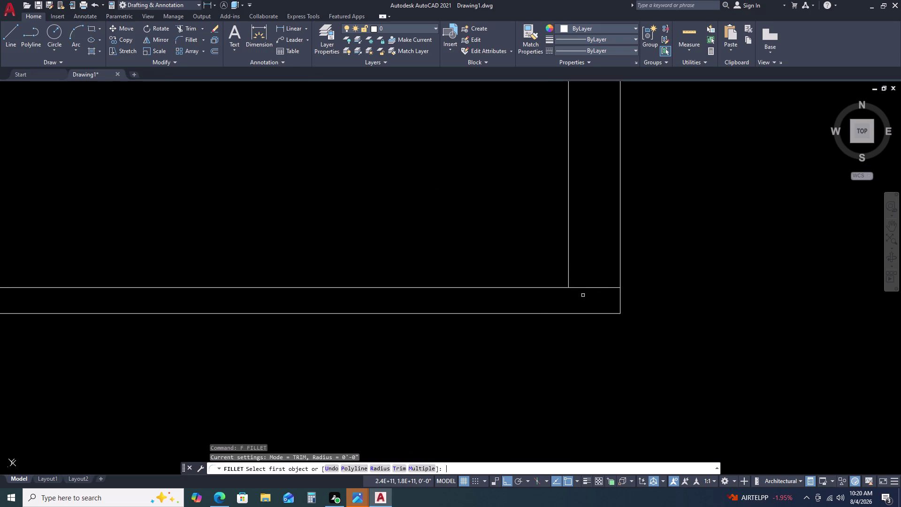
Fillet the right vertical and bottom lines at zero radius to close the bottom-right corner.
click(568, 270)
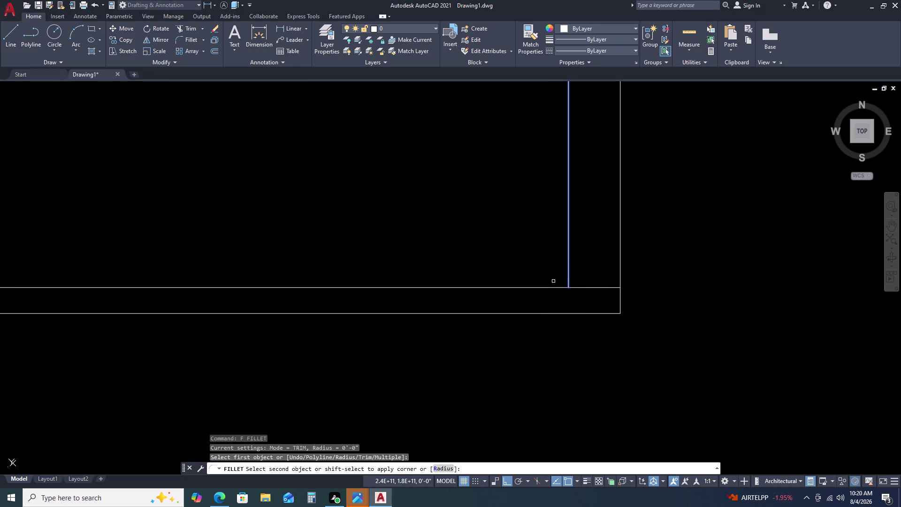
click(545, 288)
scroll(down, 3)
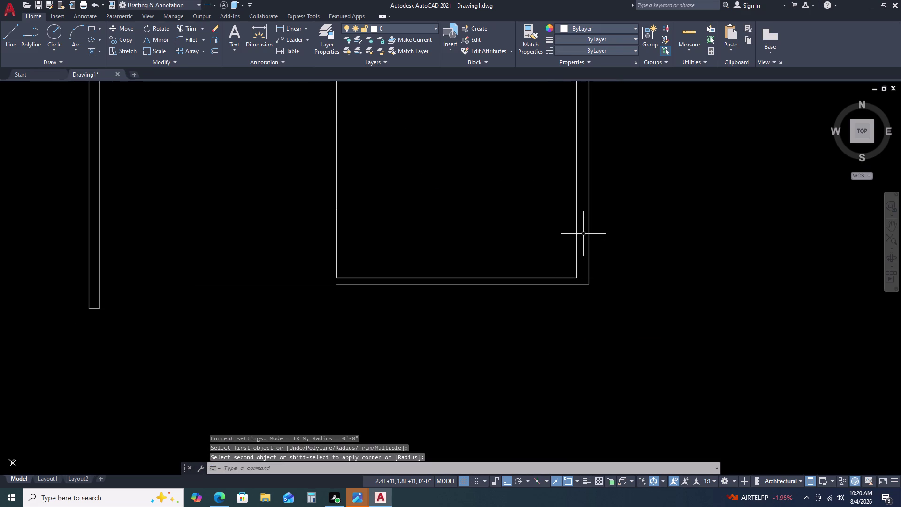
middle_drag(584, 243, 581, 273)
middle_drag(577, 292, 578, 298)
Repeat the zero-radius fillet on the top and right lines to close the top-right corner.
key(space)
middle_drag(579, 224, 572, 326)
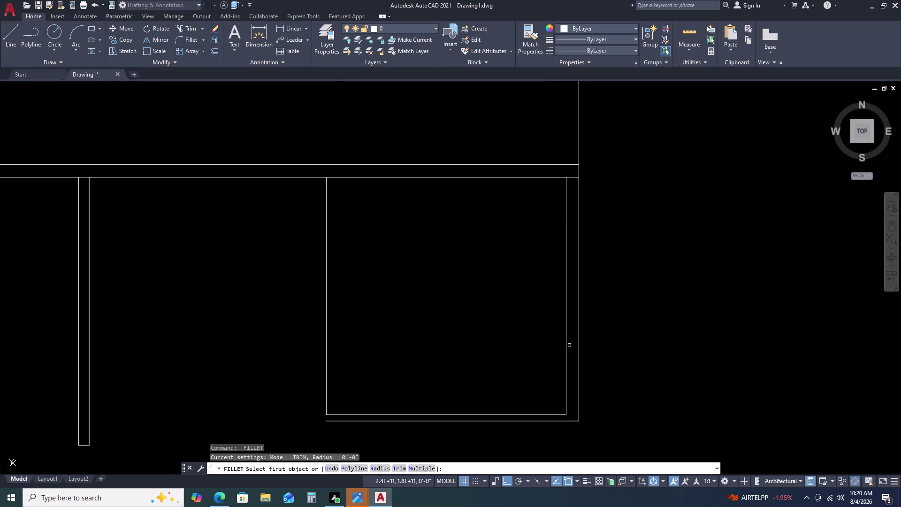
scroll(up, 3)
double_click(556, 174)
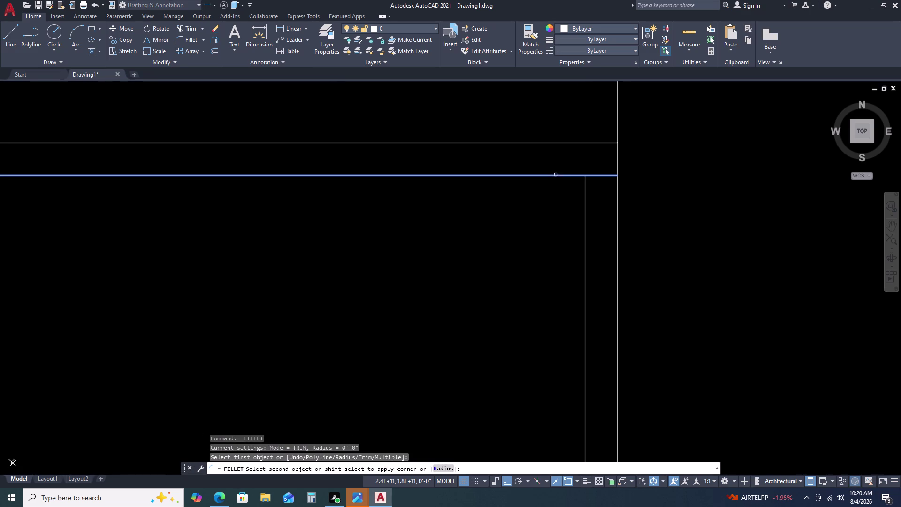
double_click(584, 211)
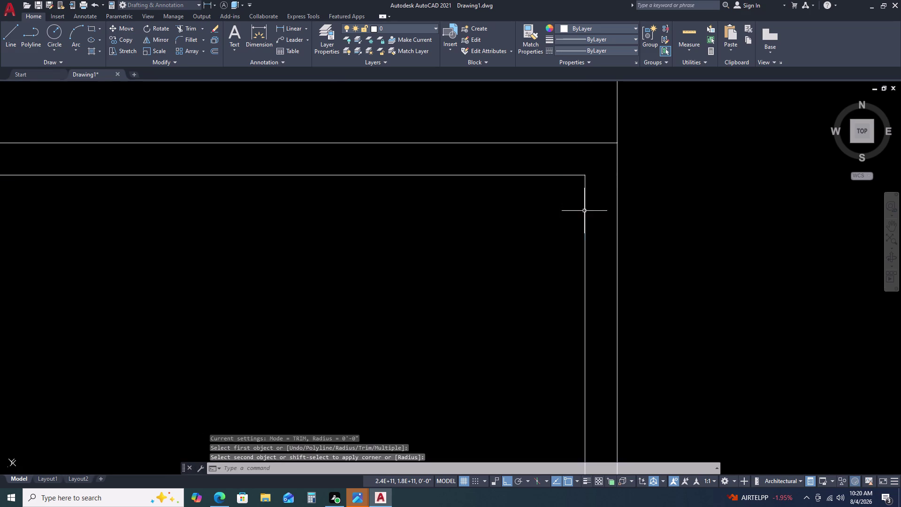
scroll(down, 3)
key(Escape)
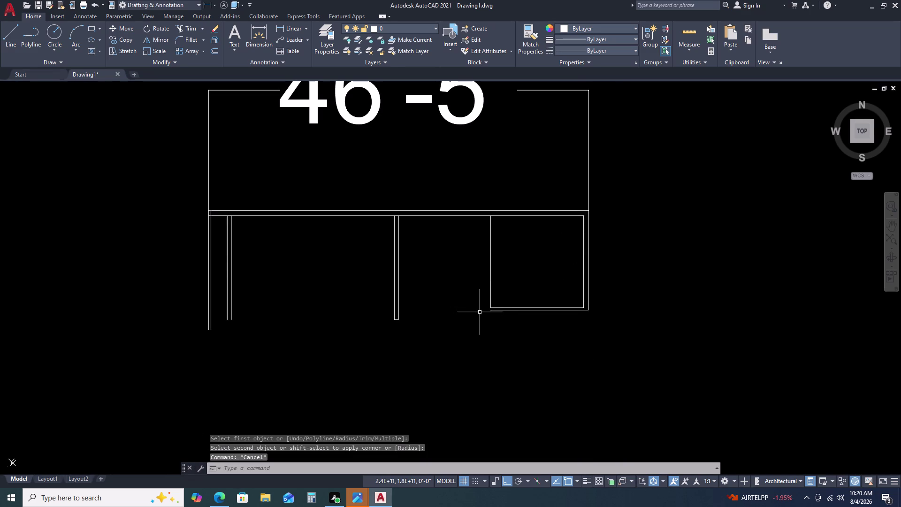
scroll(up, 3)
key(Escape)
scroll(down, 3)
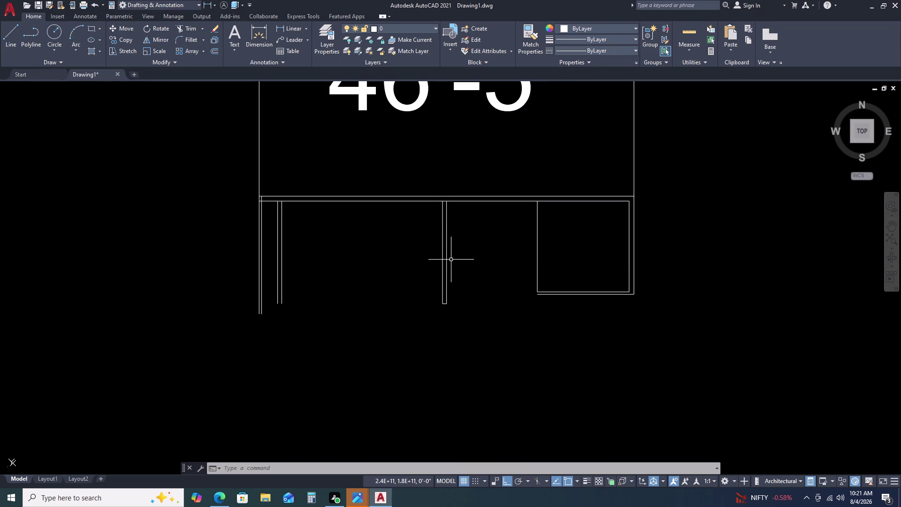
Place an 11'-3" linear dimension starting from the middle wall using DLI.
key(d)
key(l)
text(I)
key(space)
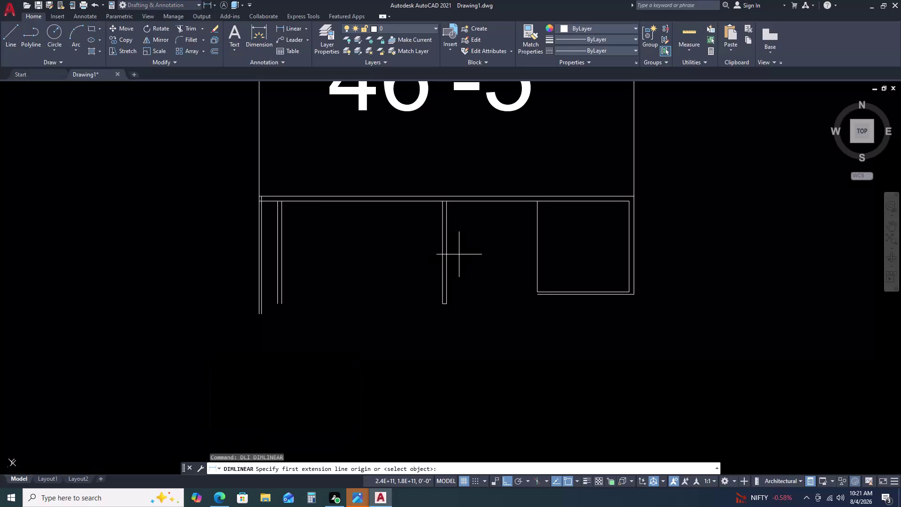
click(448, 201)
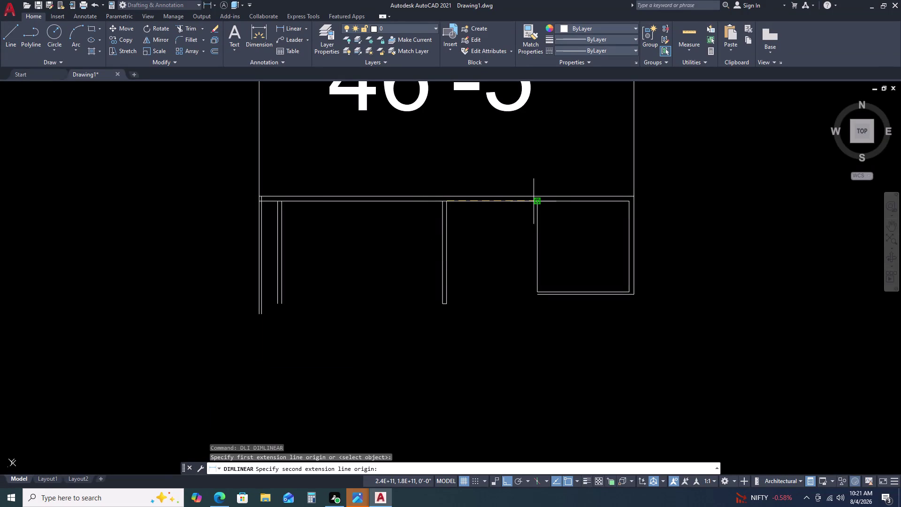
triple_click(537, 202)
key(Escape)
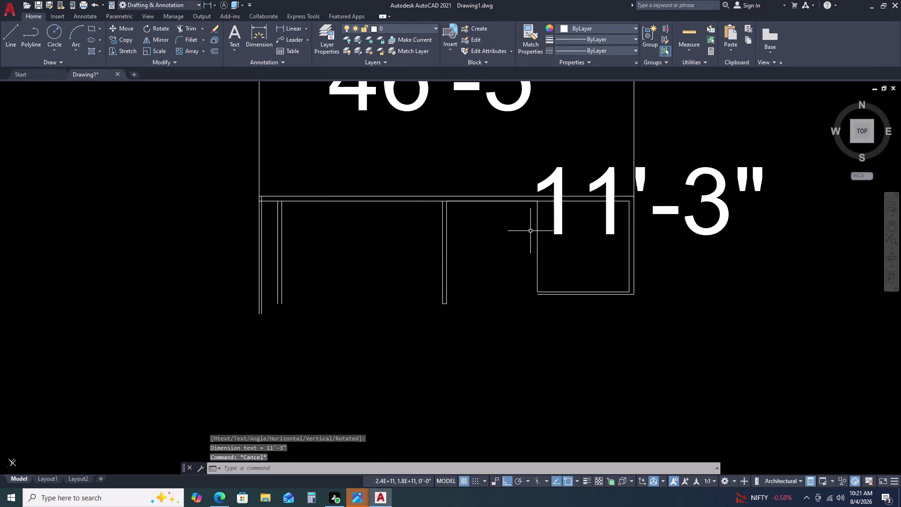
key(Escape)
Select and delete the misplaced 11'-3" dimension.
click(565, 220)
click(554, 222)
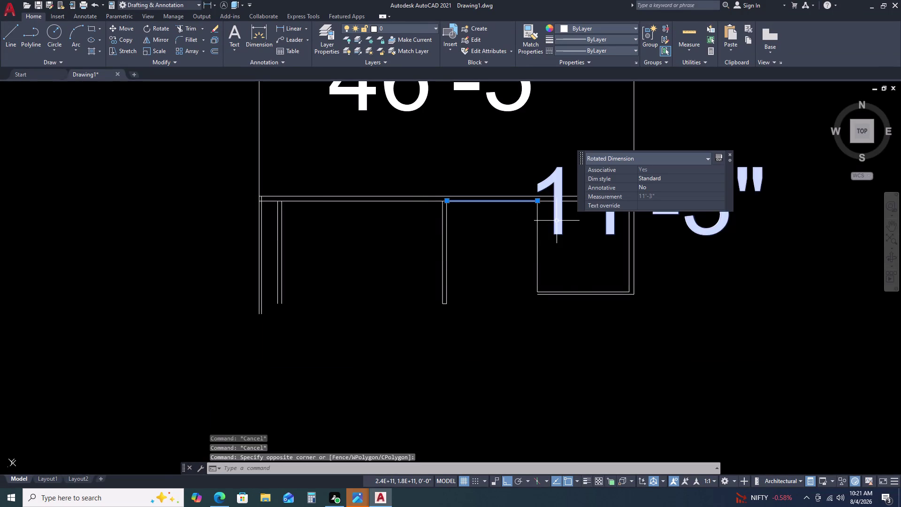
key(Delete)
scroll(down, 3)
scroll(up, 3)
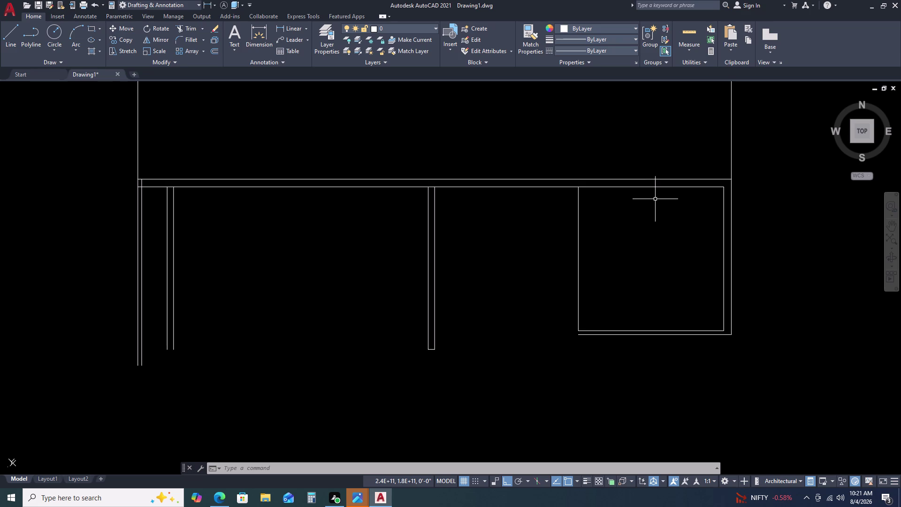
scroll(down, 3)
scroll(up, 3)
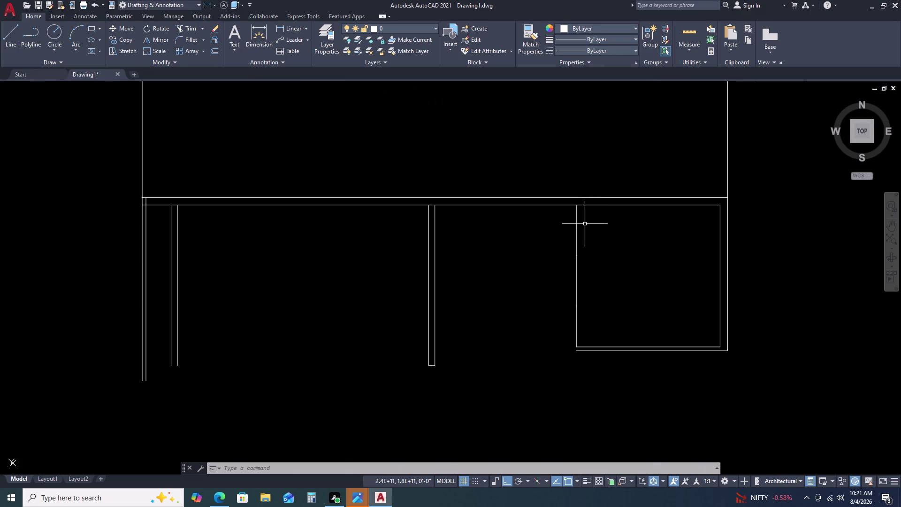
key(space)
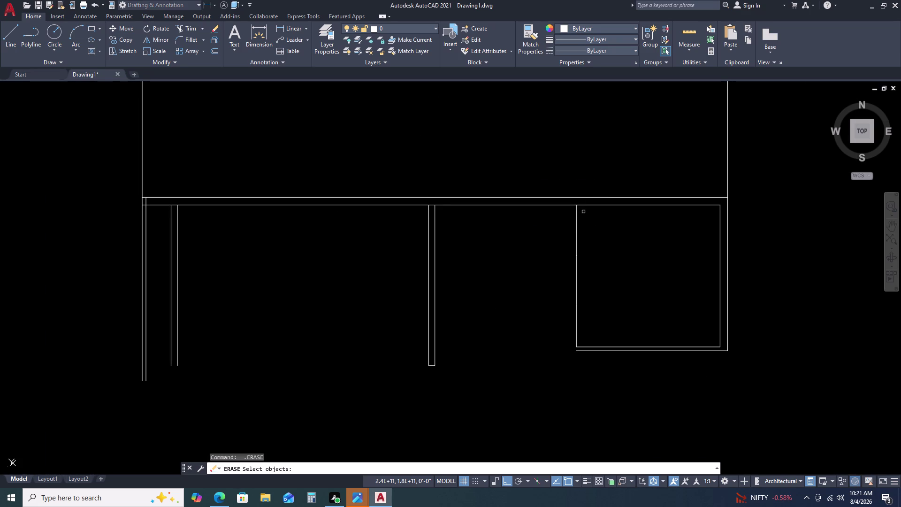
key(Escape)
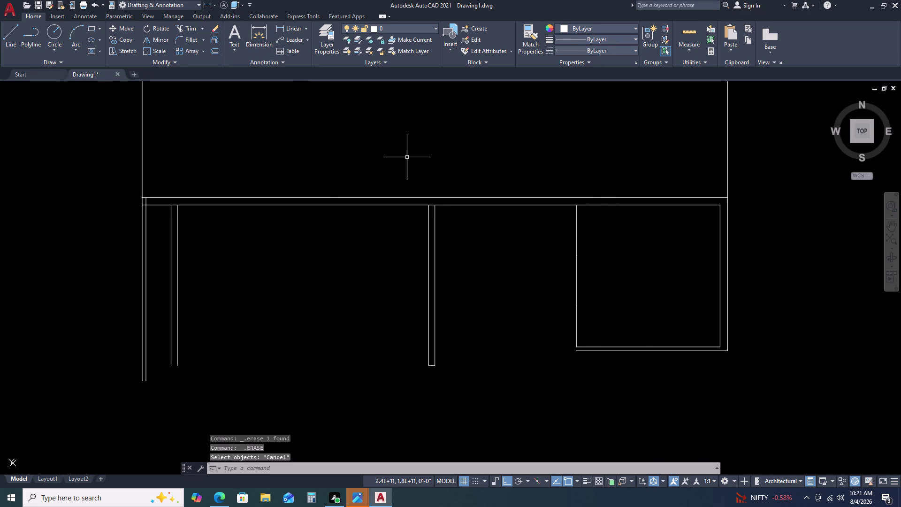
double_click(292, 30)
click(575, 203)
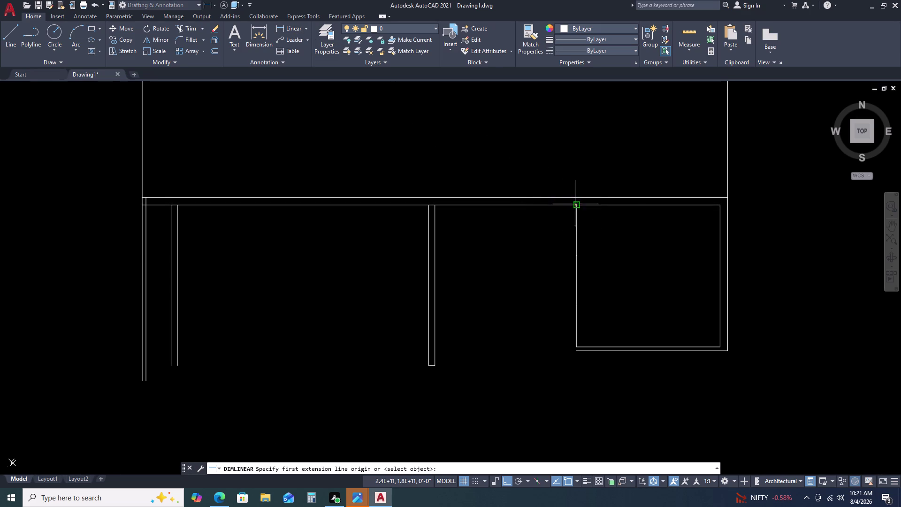
Clear stray commands and pan the view back to the whole room row.
double_click(721, 204)
key(Escape)
scroll(down, 3)
key(space)
scroll(up, 3)
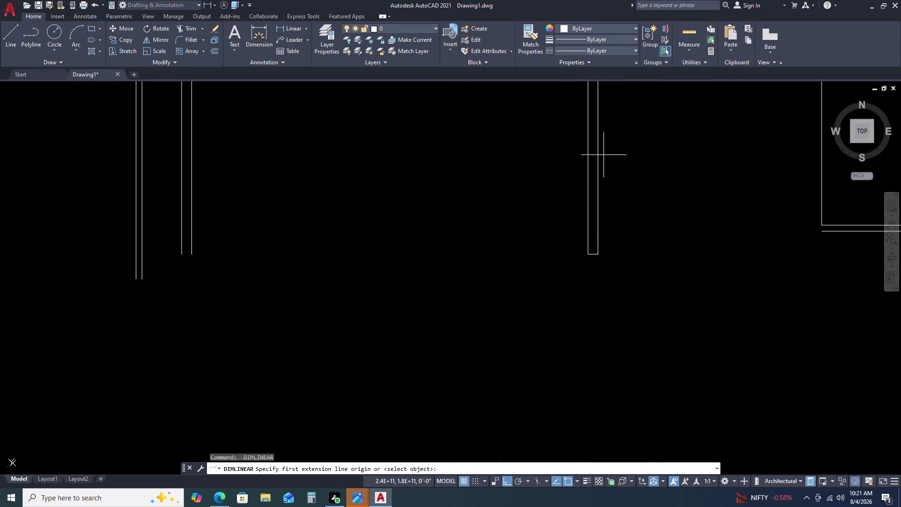
middle_drag(609, 156, 551, 226)
middle_drag(543, 232, 533, 237)
middle_drag(530, 238, 518, 247)
middle_click(517, 248)
scroll(down, 3)
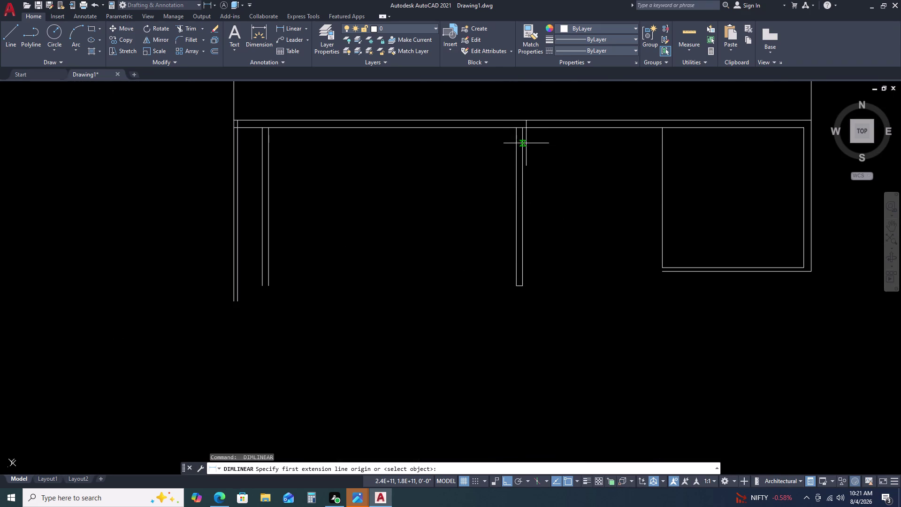
Pick two points for a linear dimension at the middle wall, then cancel it.
double_click(524, 128)
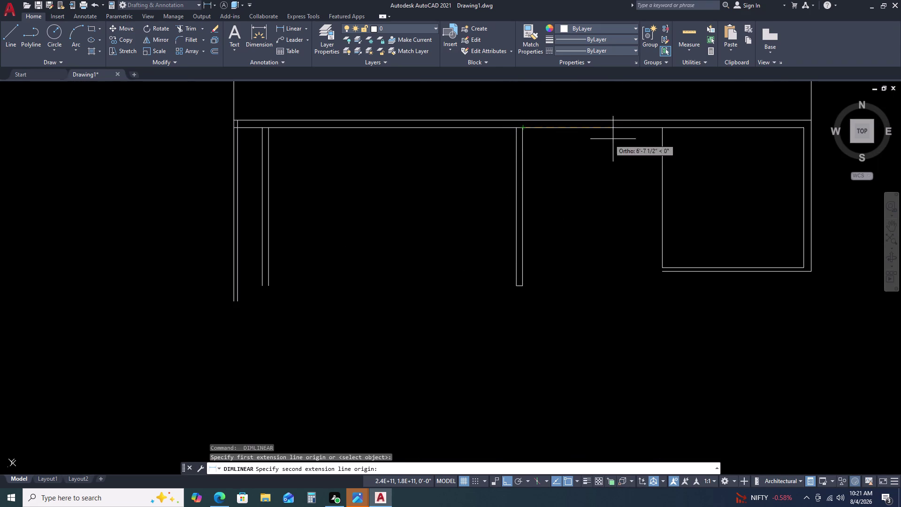
double_click(663, 130)
scroll(down, 3)
key(Escape)
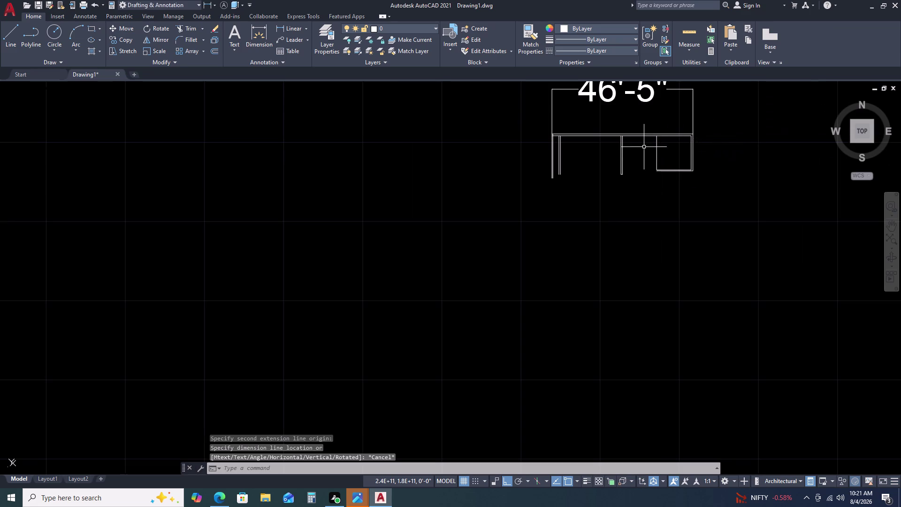
scroll(up, 3)
Select the middle wall's two lines, pan around them, then clear the selection.
click(642, 149)
click(586, 177)
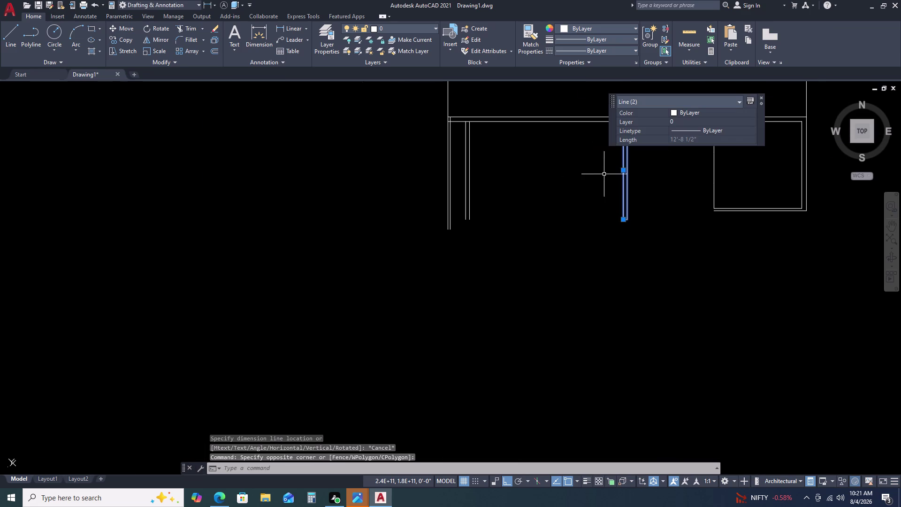
middle_drag(627, 177, 512, 220)
middle_drag(509, 221, 498, 225)
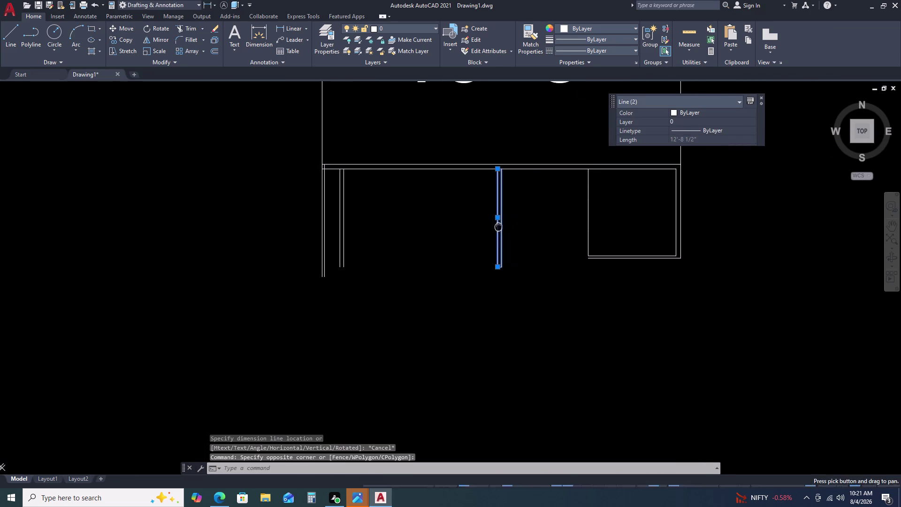
middle_drag(498, 225, 499, 225)
middle_click(498, 226)
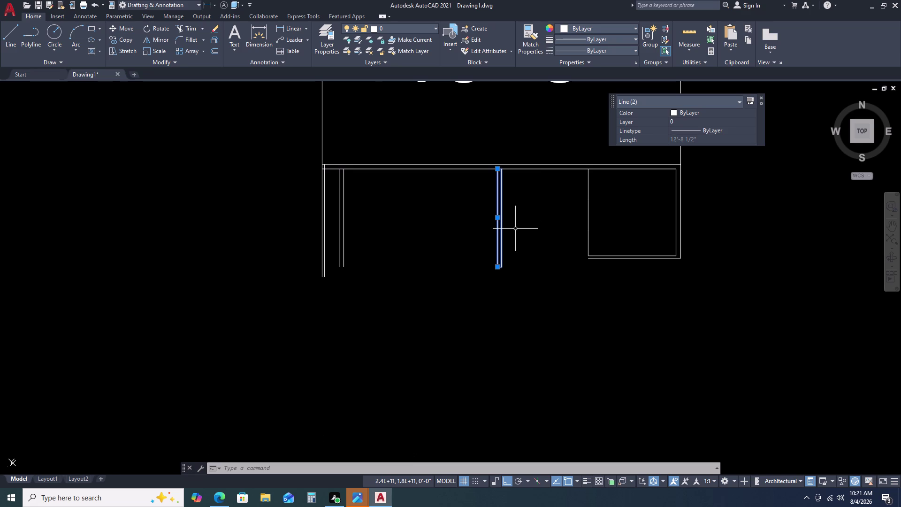
key(Escape)
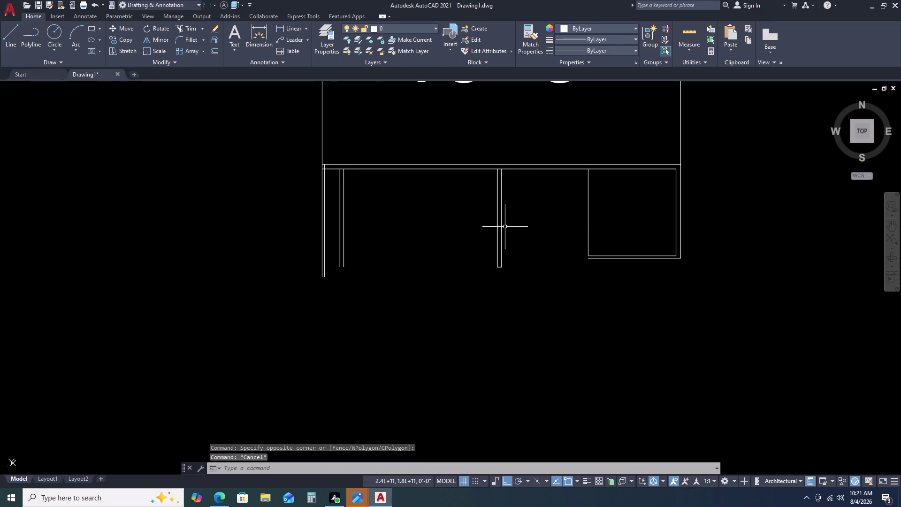
scroll(up, 3)
scroll(down, 3)
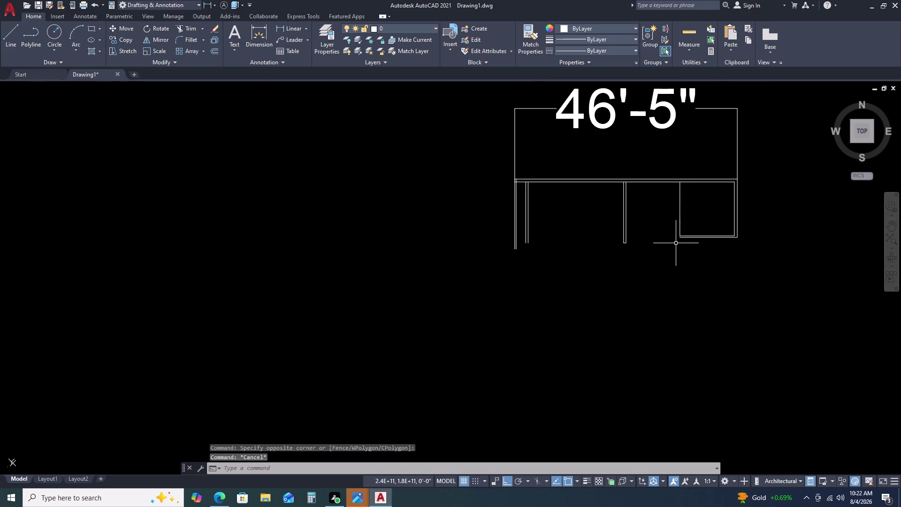
scroll(up, 3)
double_click(687, 204)
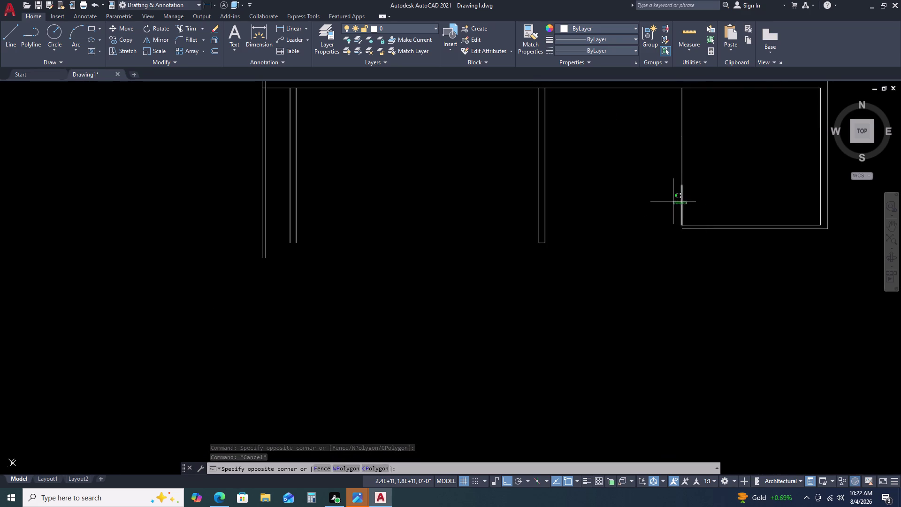
key(Escape)
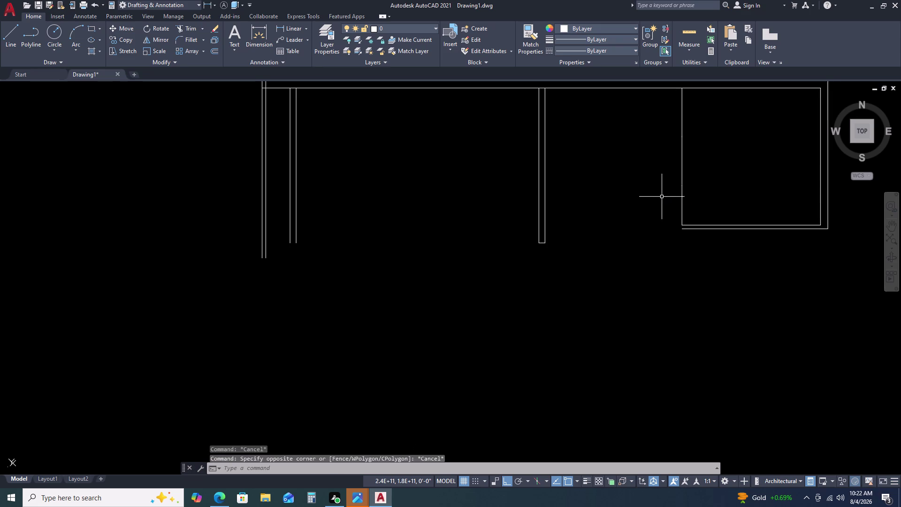
Begin a dimension from the middle wall to the right room, then cancel it.
key(d)
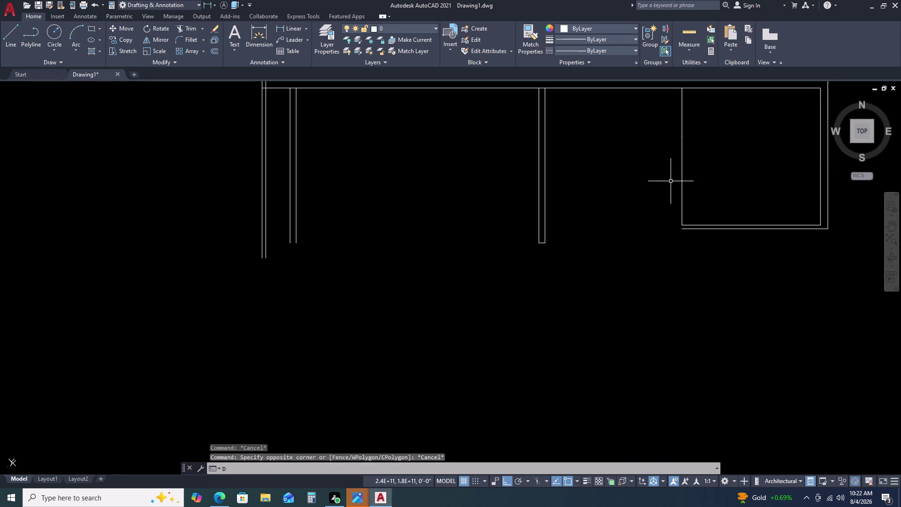
key(l)
key(i)
key(space)
drag(679, 223, 674, 223)
double_click(546, 227)
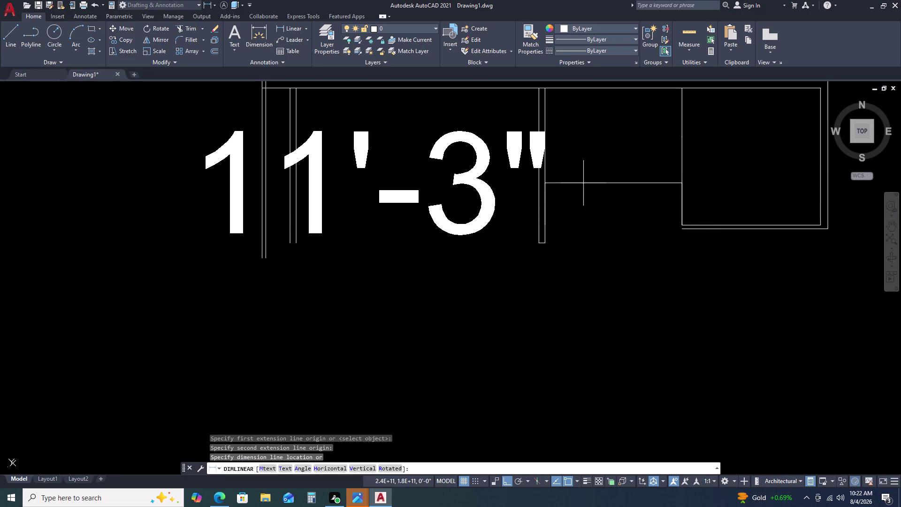
key(grave)
key(Escape)
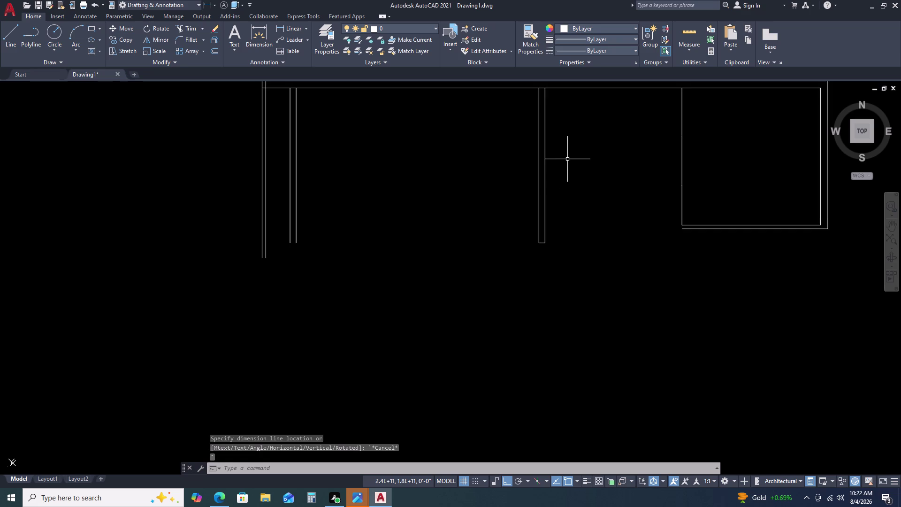
scroll(down, 3)
Relaunch the linear dimension command with DLI.
key(d)
text(LI)
key(space)
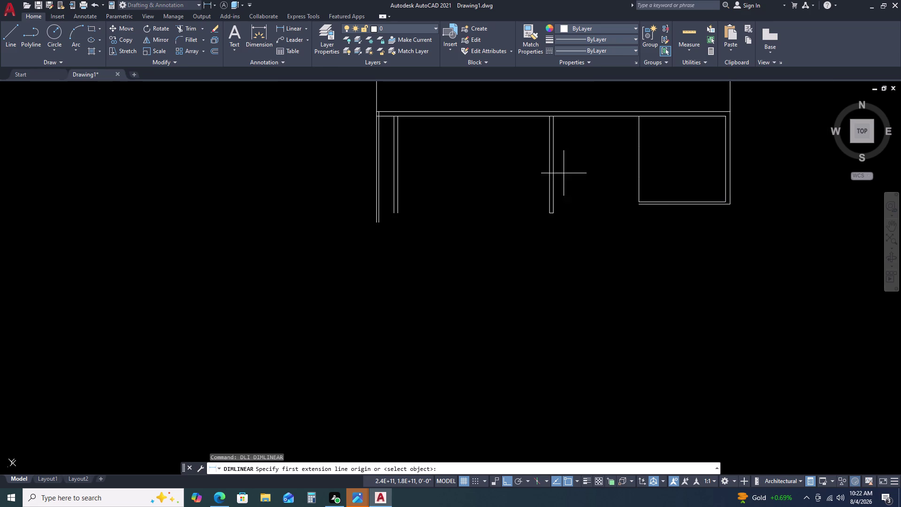
Start a 10-inch dimension from the corner, then cancel it.
scroll(up, 3)
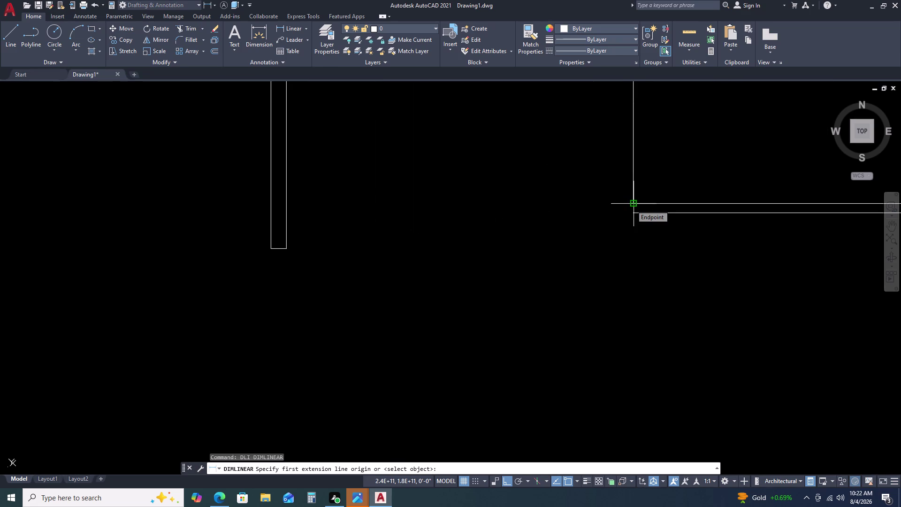
double_click(631, 205)
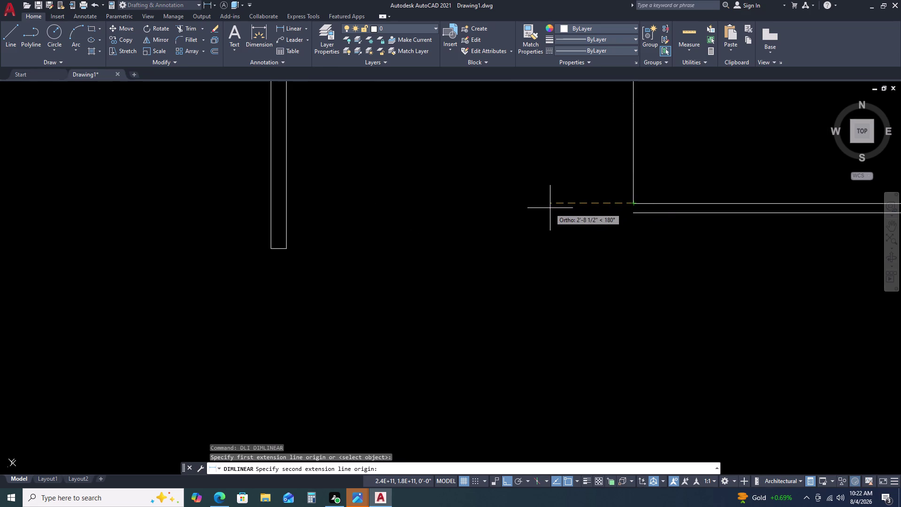
scroll(down, 3)
key(1)
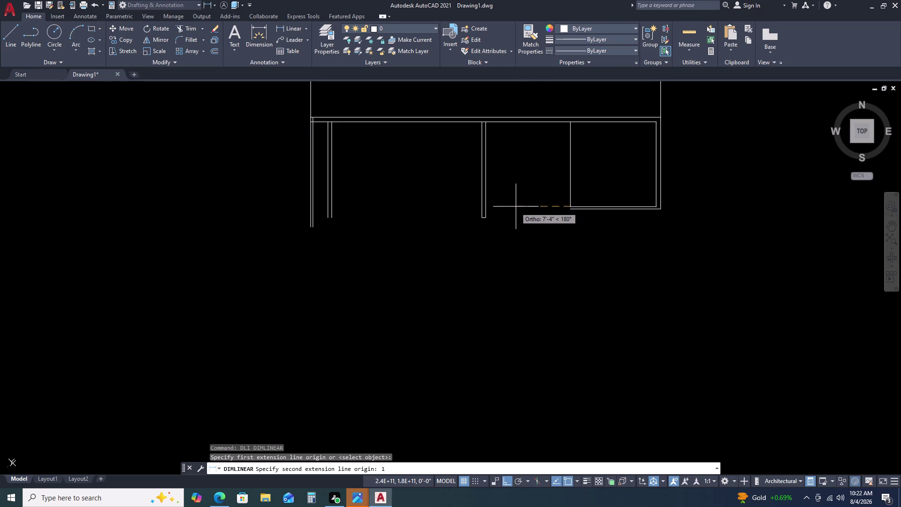
key(0)
key(space)
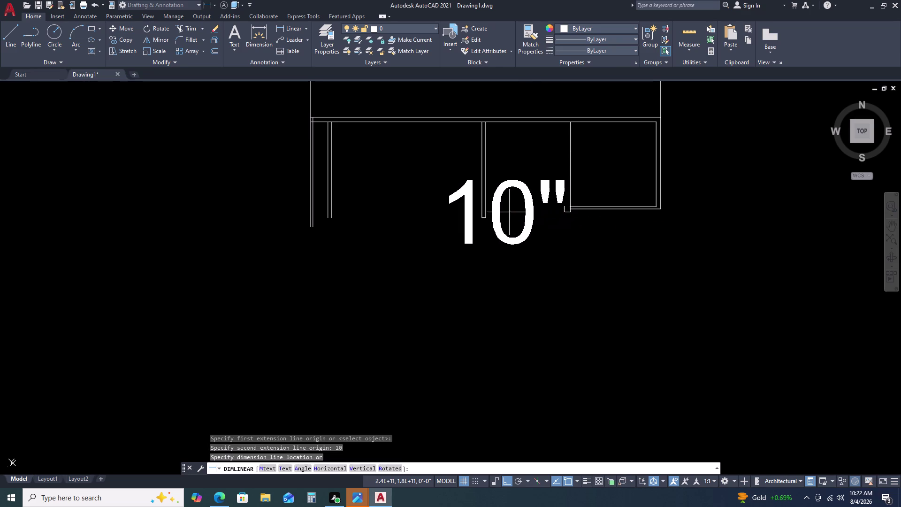
key(Escape)
Snap a new dimension to the corner and enter 10'6.5 as the second-point distance.
key(space)
scroll(up, 3)
scroll(down, 3)
scroll(up, 3)
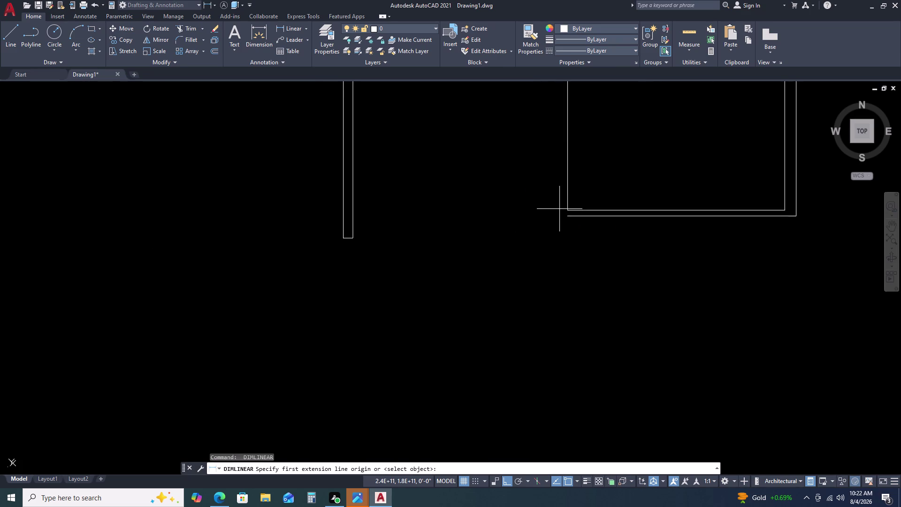
double_click(566, 211)
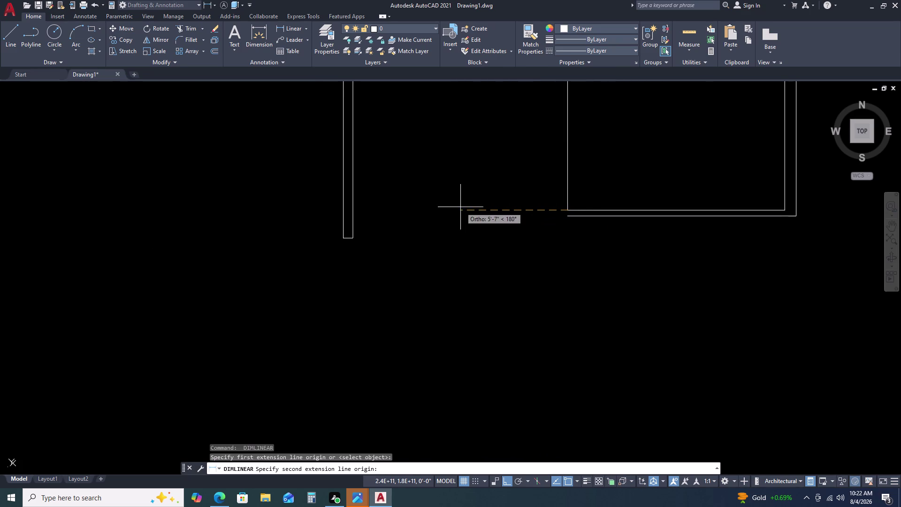
key(1)
key(0)
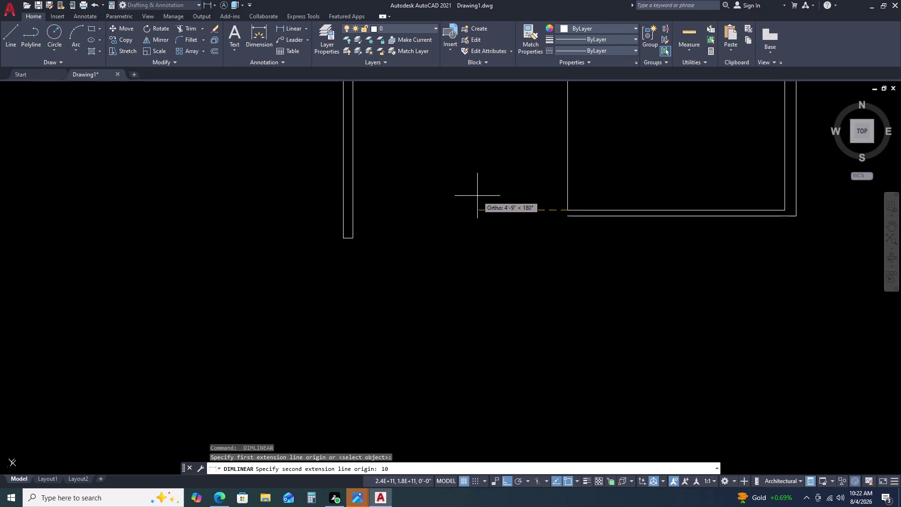
key(apostrophe)
key(6)
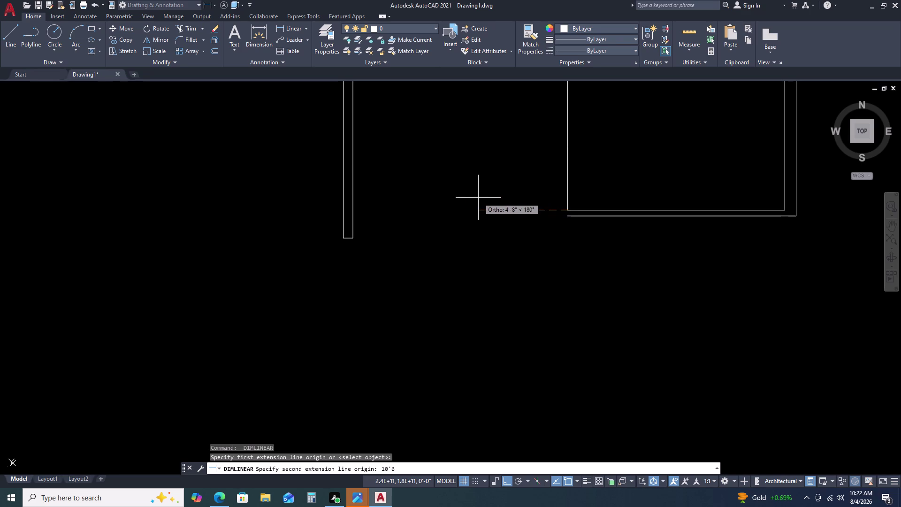
key(period)
key(5)
key(space)
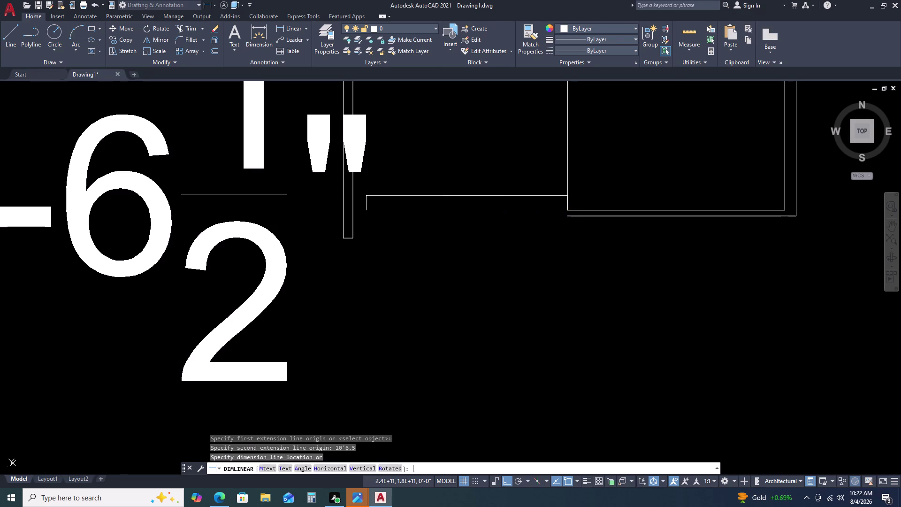
Place the 10'-6 1/2" dimension line above the outline.
scroll(down, 3)
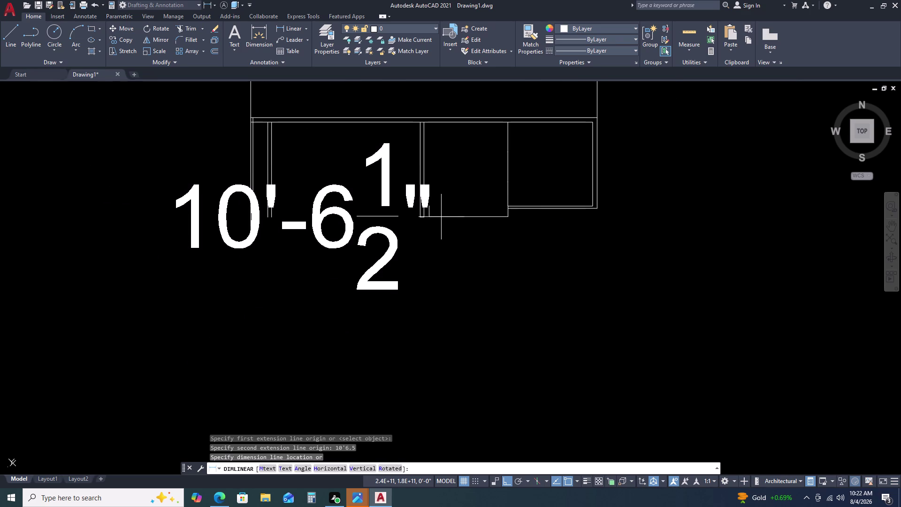
middle_drag(492, 136, 495, 165)
middle_drag(487, 217, 485, 226)
middle_click(479, 246)
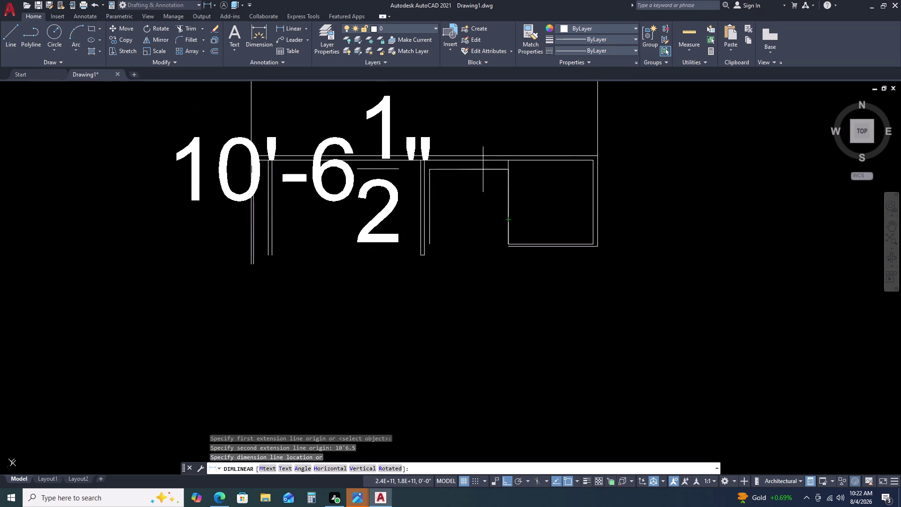
click(498, 127)
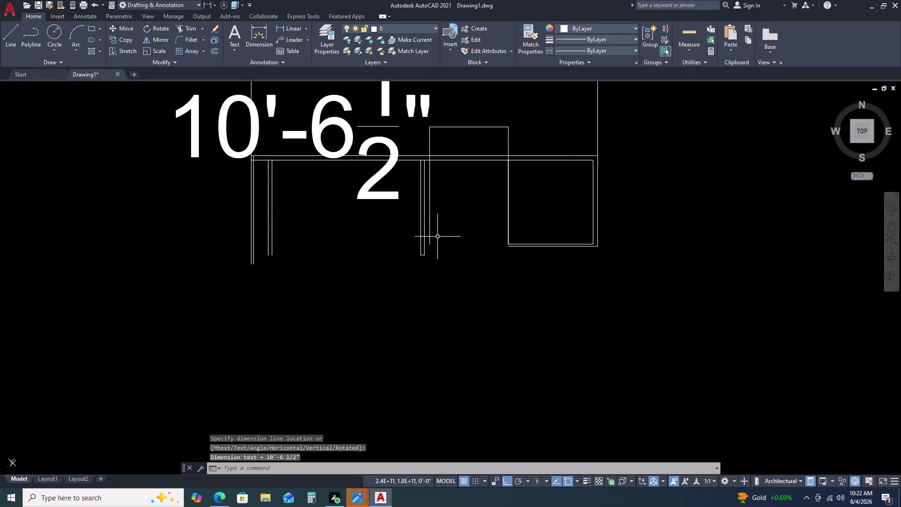
Window-select the interior partition lines.
scroll(up, 3)
scroll(down, 3)
click(419, 262)
double_click(409, 264)
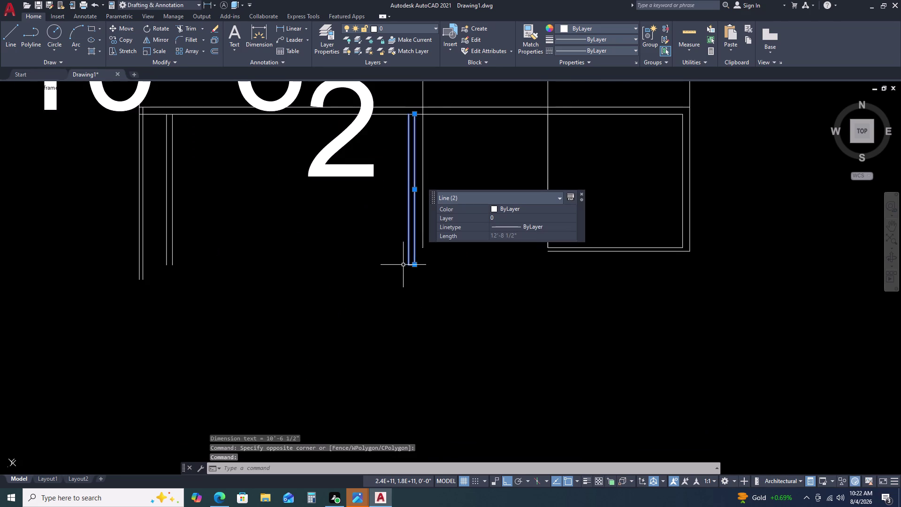
scroll(up, 3)
click(410, 273)
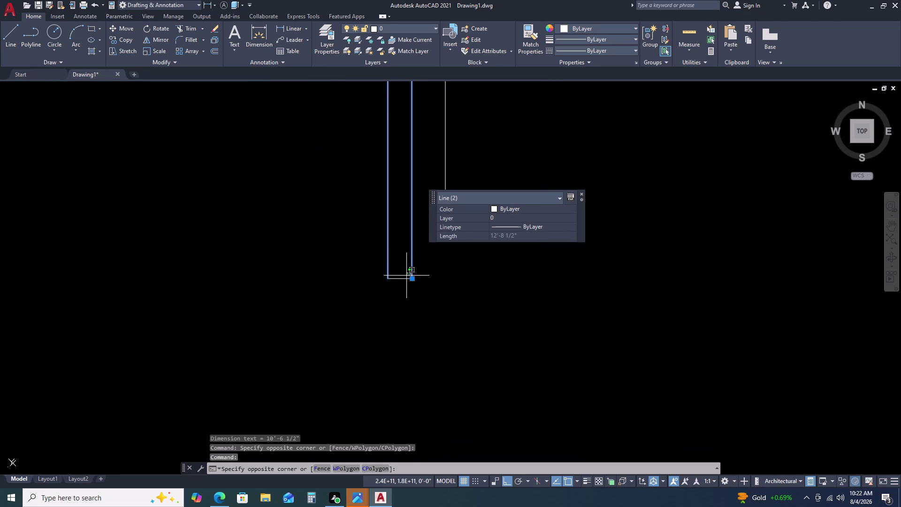
click(390, 287)
click(386, 295)
scroll(down, 3)
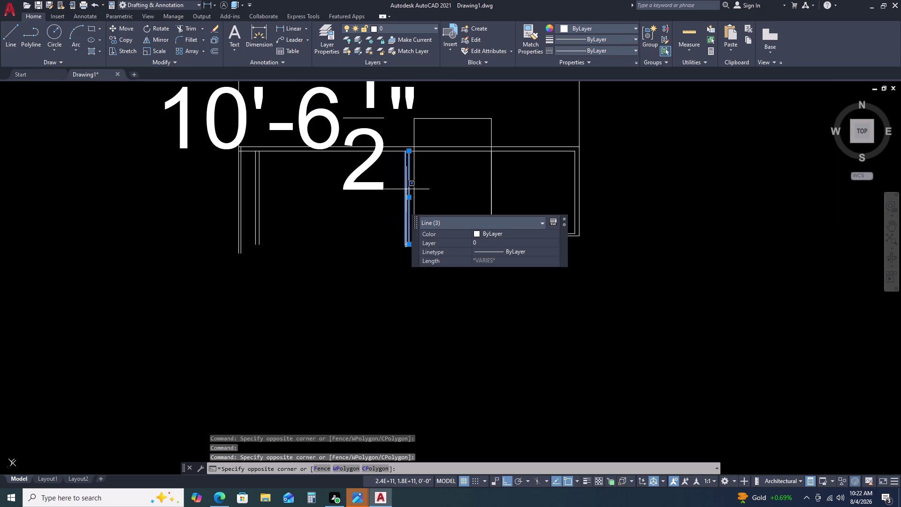
scroll(up, 3)
Move the three partition lines from their top point to a new position.
key(Escape)
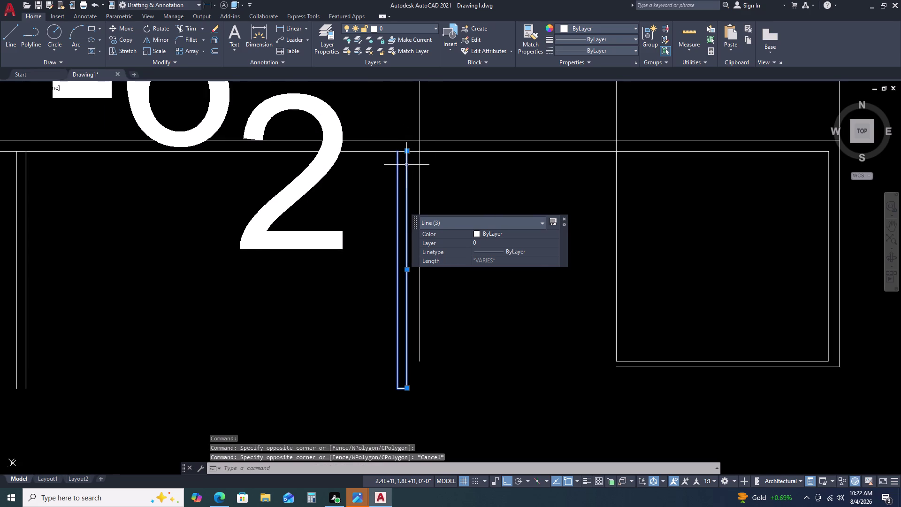
scroll(down, 3)
text(M)
key(space)
scroll(up, 3)
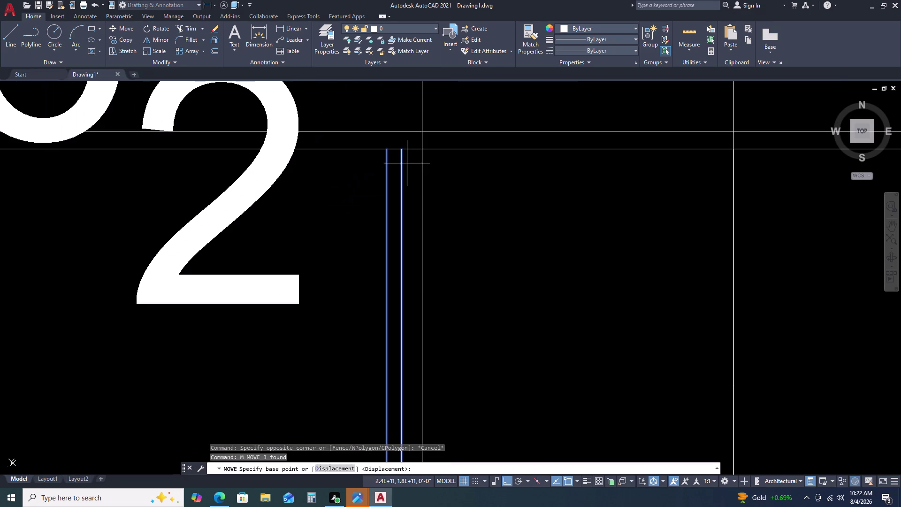
click(402, 151)
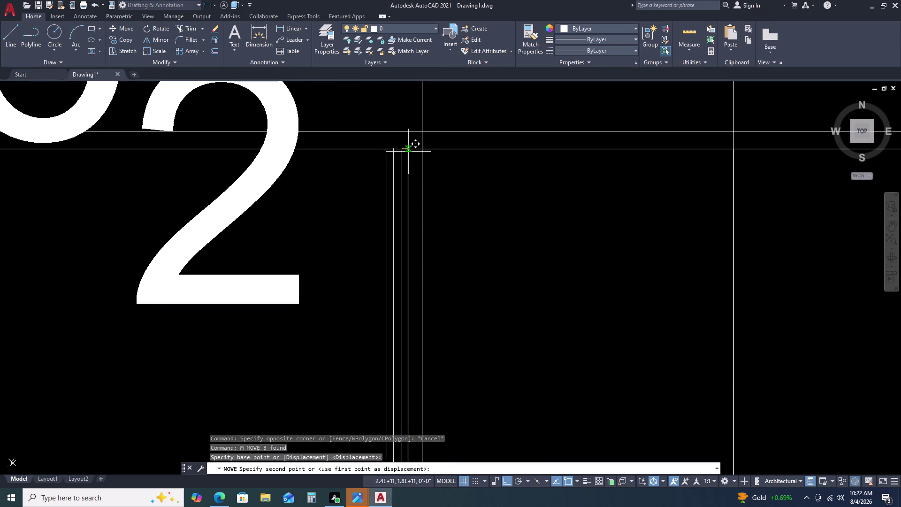
click(420, 150)
scroll(down, 3)
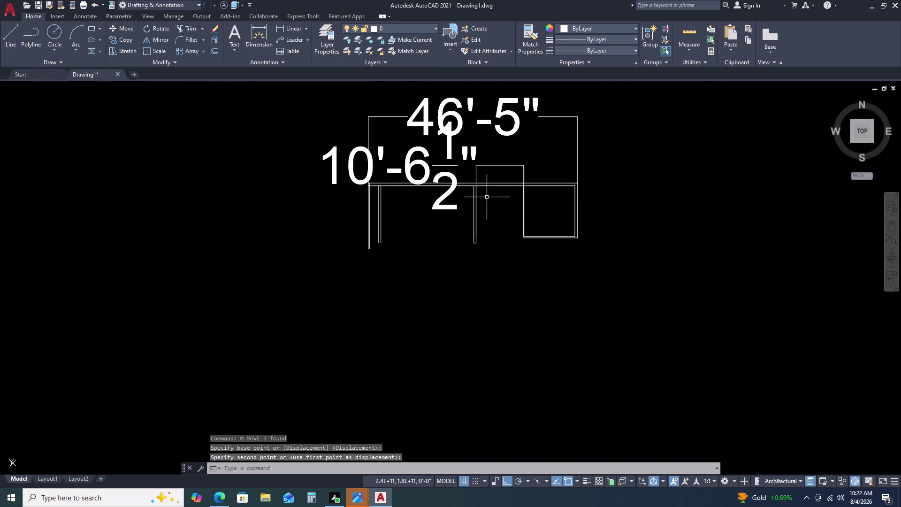
scroll(up, 3)
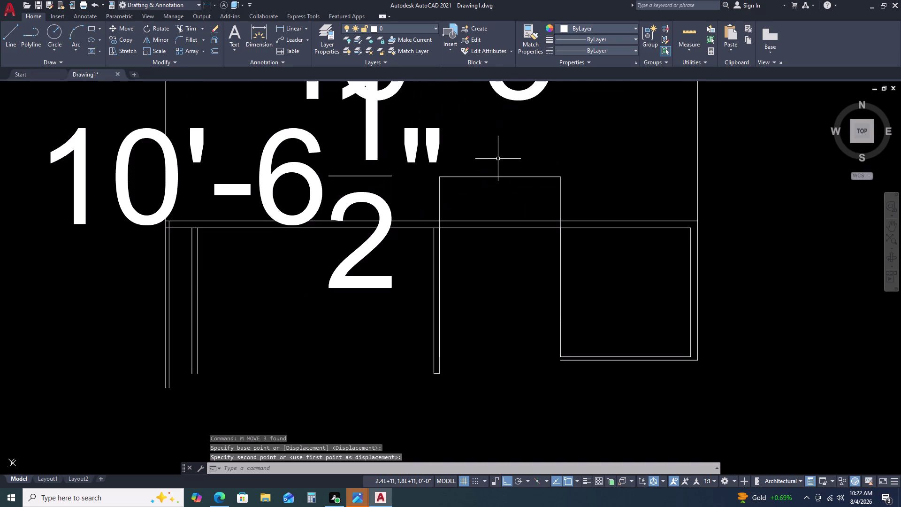
Select and erase the 10'-6 1/2" dimension.
middle_drag(500, 156, 505, 183)
middle_drag(506, 191, 498, 219)
middle_drag(495, 228, 483, 247)
middle_click(479, 250)
drag(426, 188, 423, 192)
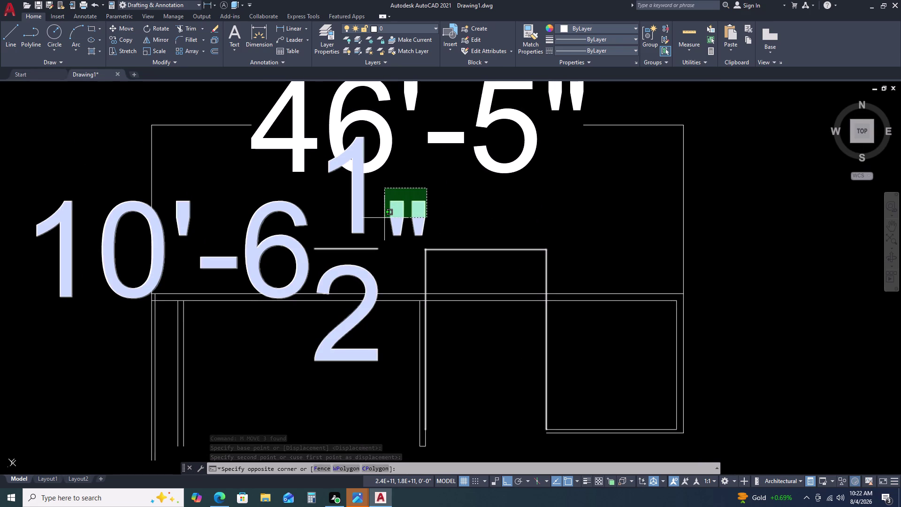
click(382, 220)
key(Delete)
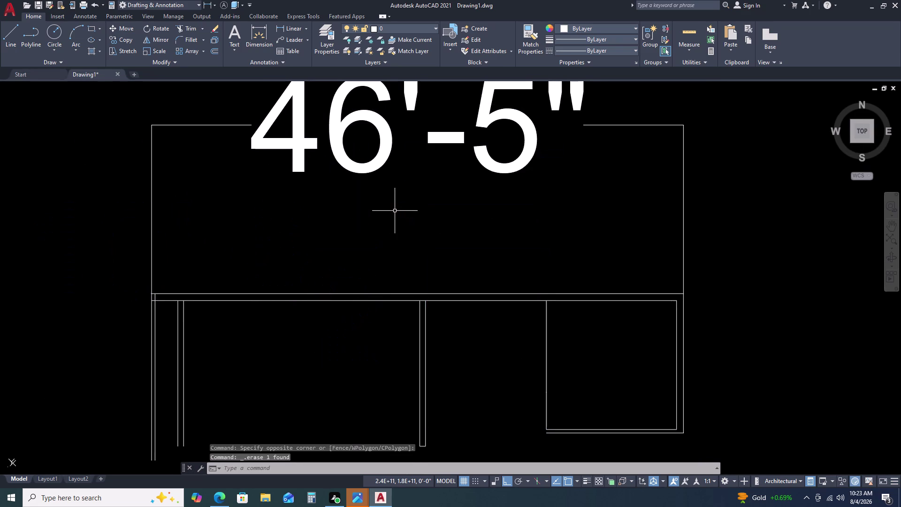
scroll(down, 3)
scroll(up, 3)
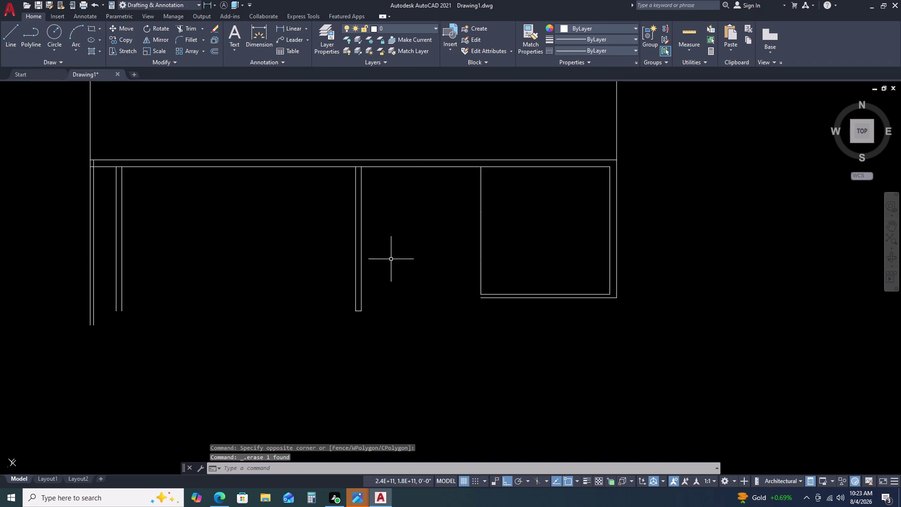
Start a linear dimension from the inner corner to the partition, then cancel the 20'-7 1/2" attempt.
key(d)
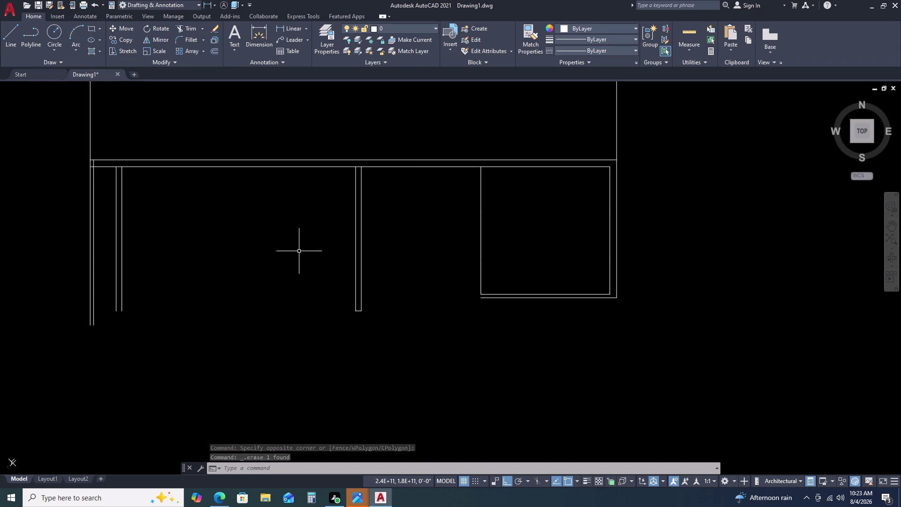
text(LI)
key(space)
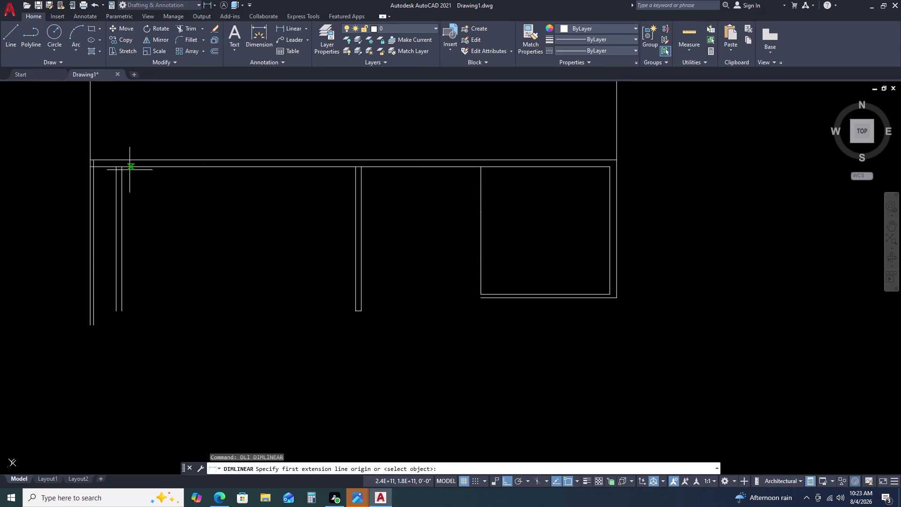
double_click(124, 170)
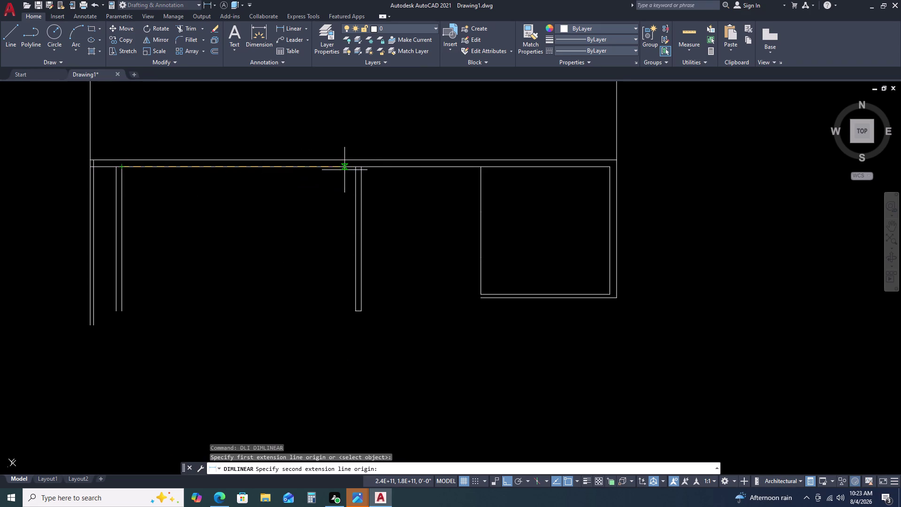
double_click(357, 168)
scroll(down, 3)
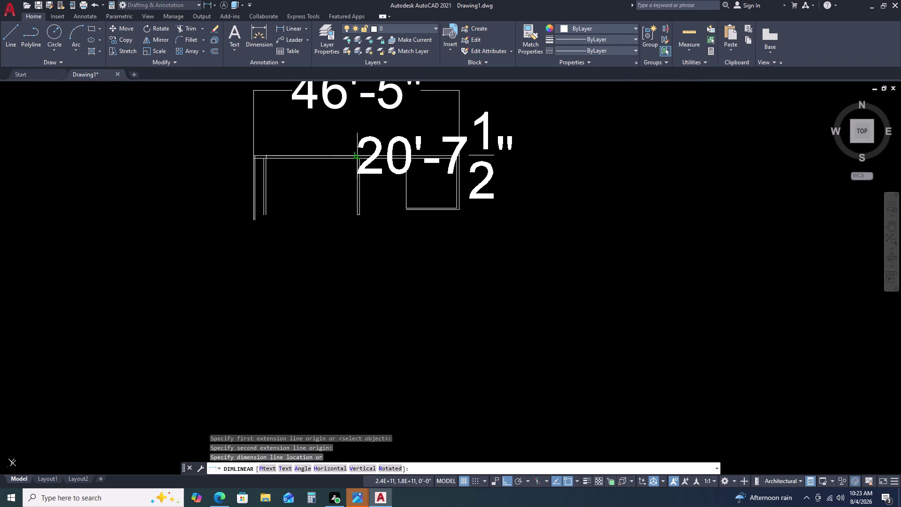
key(Escape)
scroll(up, 3)
click(284, 167)
key(Escape)
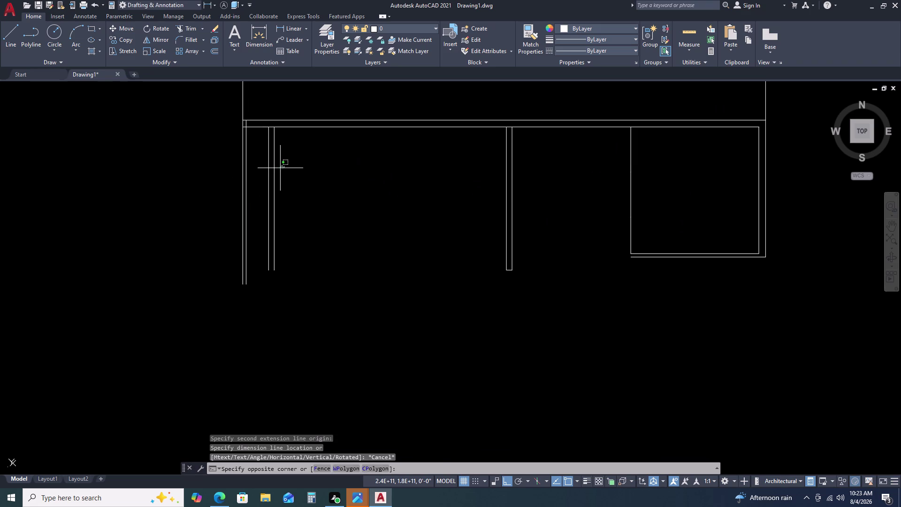
Place a 19'-11" linear dimension from the partition using a typed distance.
key(d)
key(l)
key(i)
key(space)
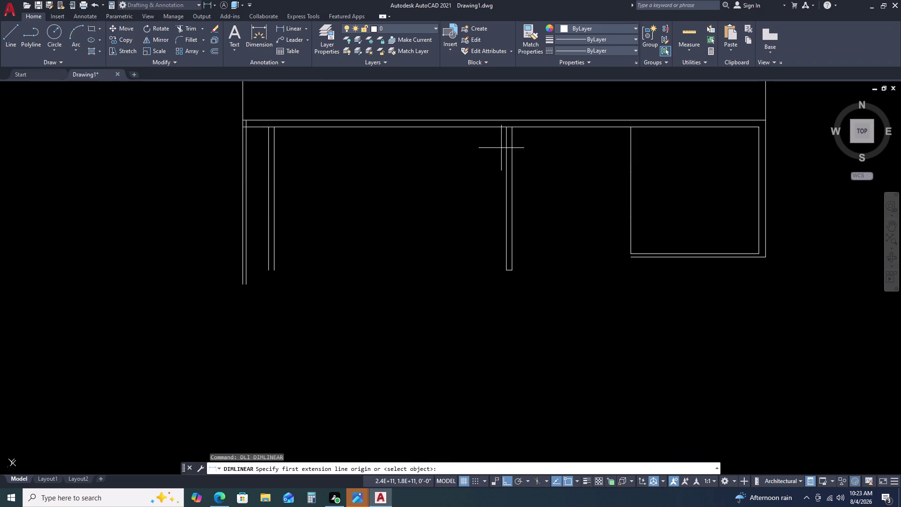
double_click(506, 126)
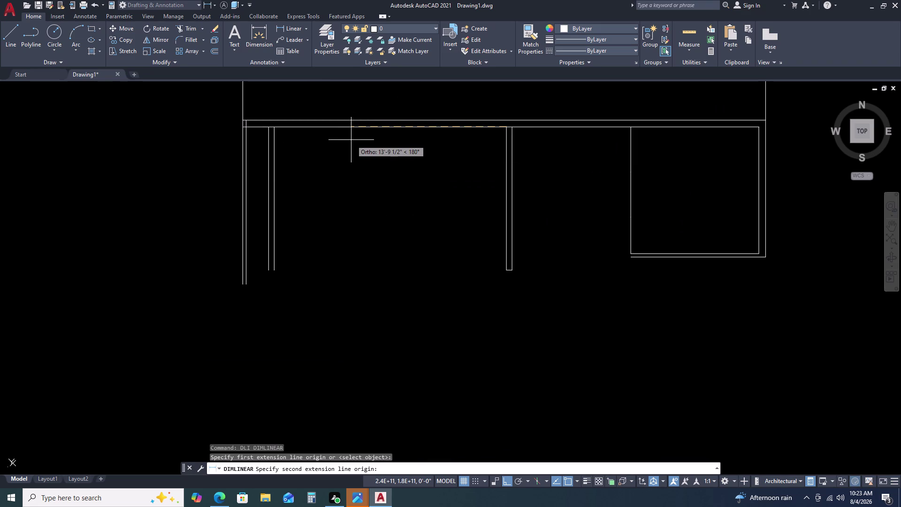
key(1)
text(9)
text(')
text(11)
key(space)
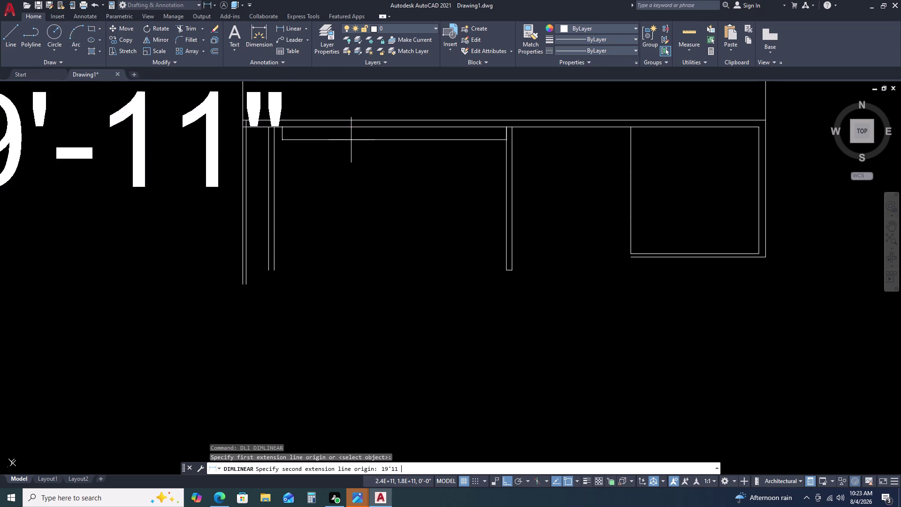
scroll(down, 3)
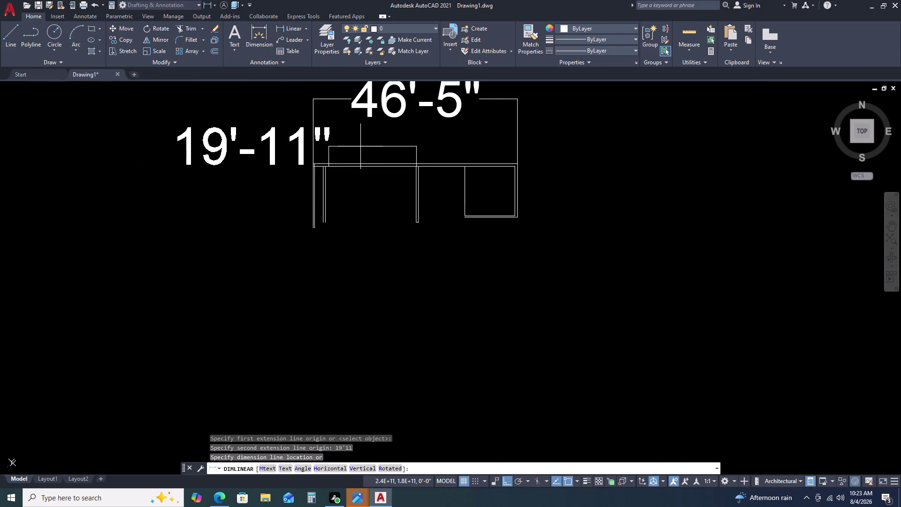
double_click(361, 146)
scroll(up, 3)
Clear a stray selection and begin selecting the two short vertical lines.
click(354, 162)
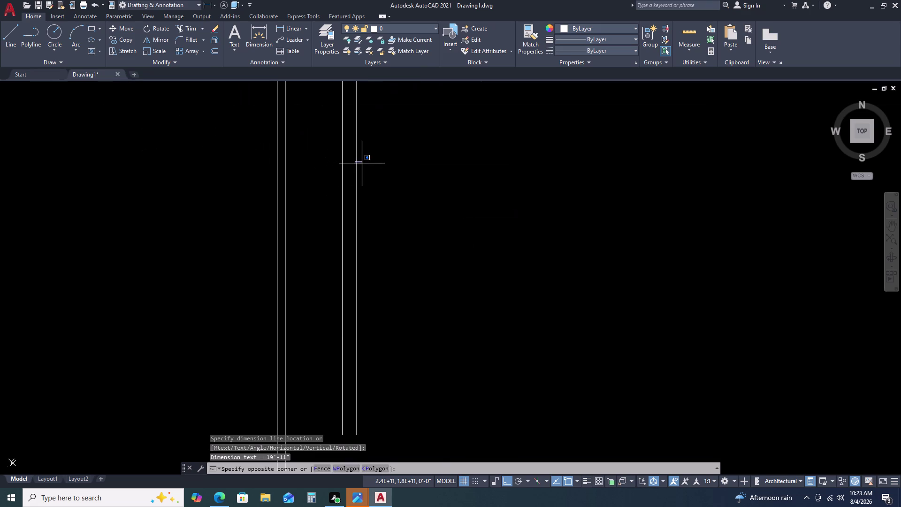
key(Escape)
click(369, 155)
Move the two short vertical lines from their top ends into line with the rectangle edge.
click(317, 177)
scroll(down, 3)
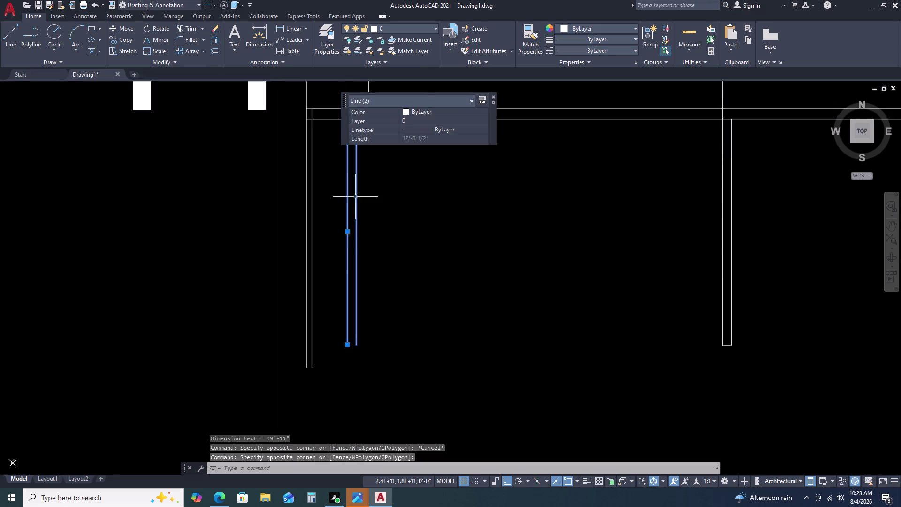
scroll(down, 3)
middle_drag(364, 195, 354, 235)
middle_click(354, 236)
scroll(up, 3)
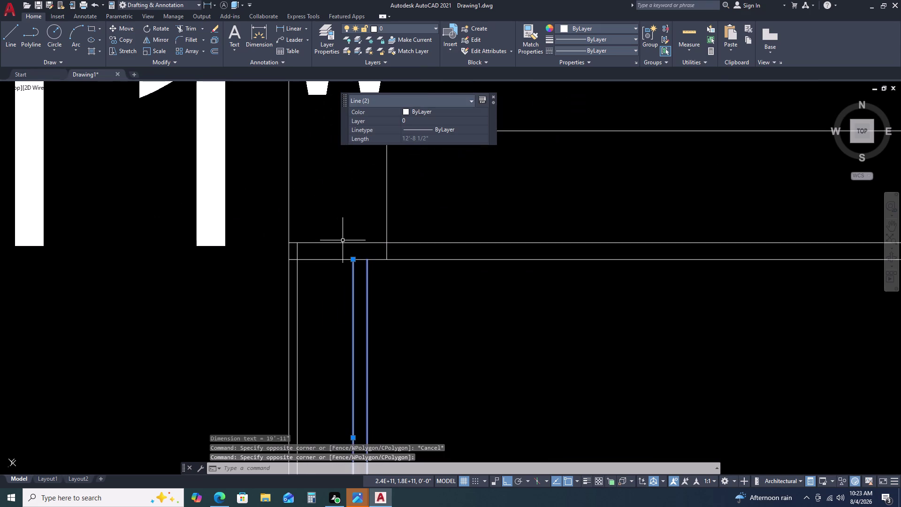
key(m)
key(space)
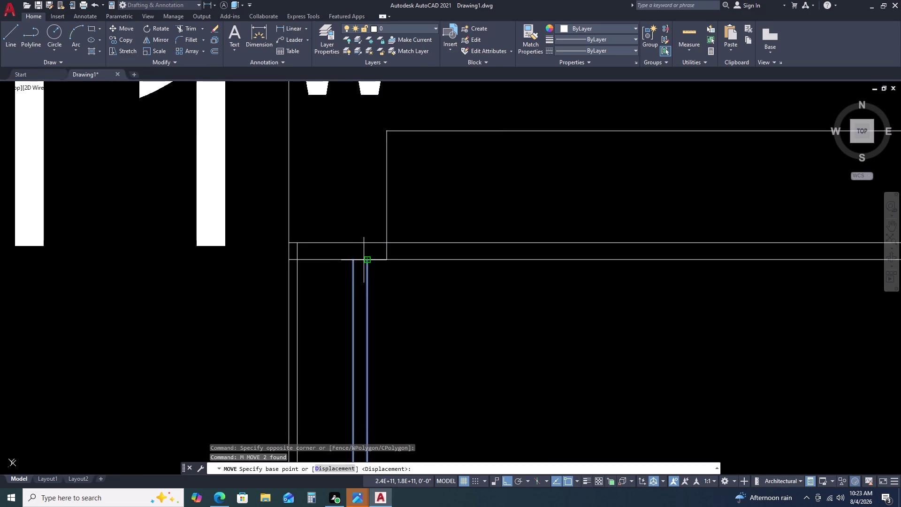
click(365, 260)
double_click(383, 259)
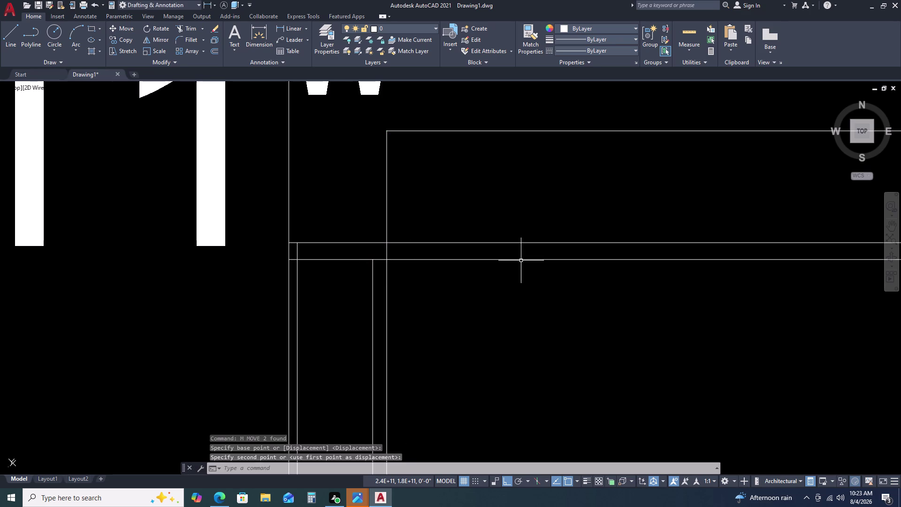
key(Escape)
Delete the 19'-11" dimension.
scroll(down, 3)
drag(446, 197, 440, 202)
click(367, 270)
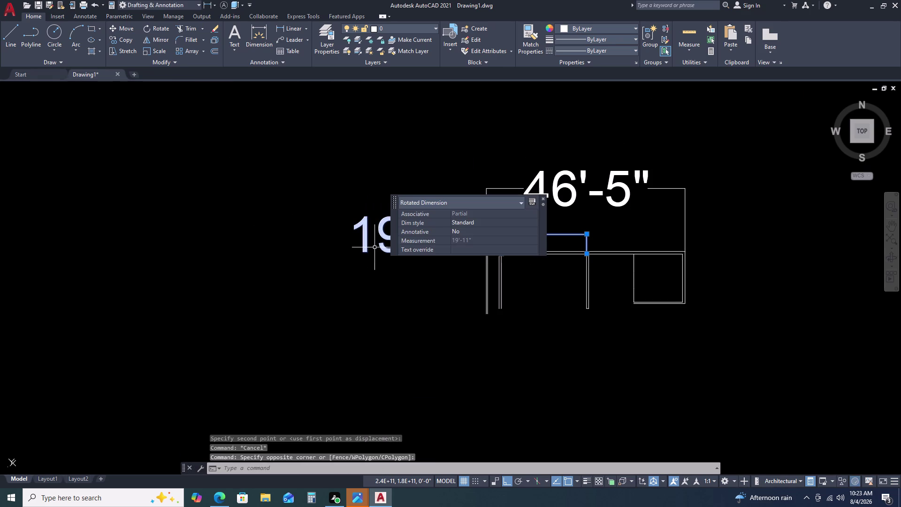
key(Delete)
scroll(up, 3)
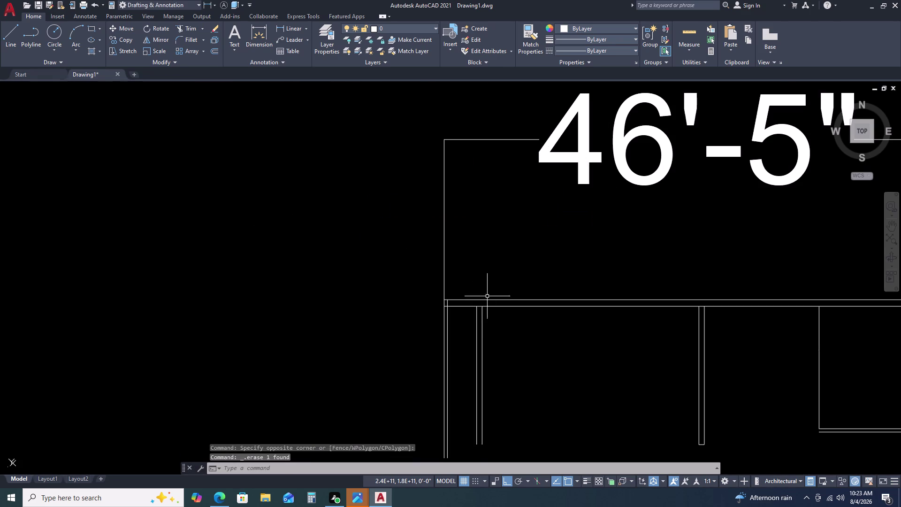
scroll(up, 3)
scroll(down, 3)
scroll(up, 3)
middle_drag(481, 309, 480, 266)
key(d)
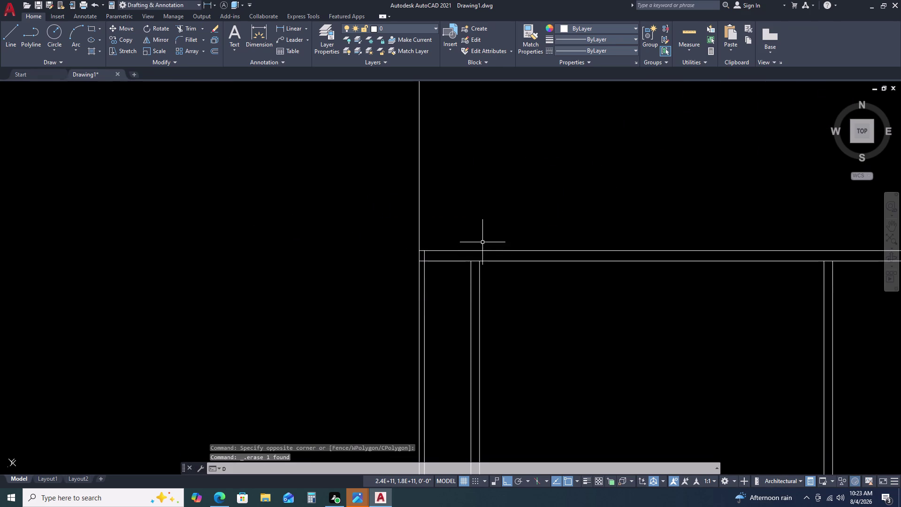
key(l)
key(i)
key(space)
click(425, 262)
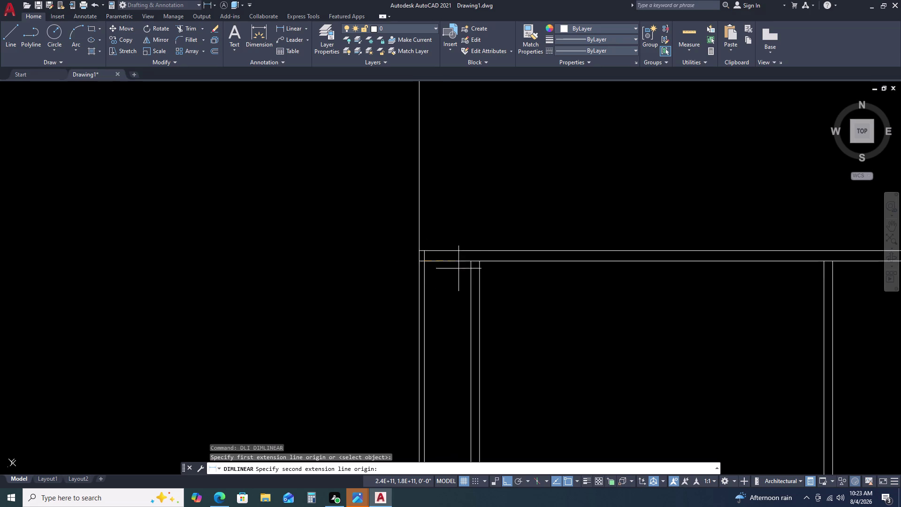
click(469, 261)
scroll(down, 3)
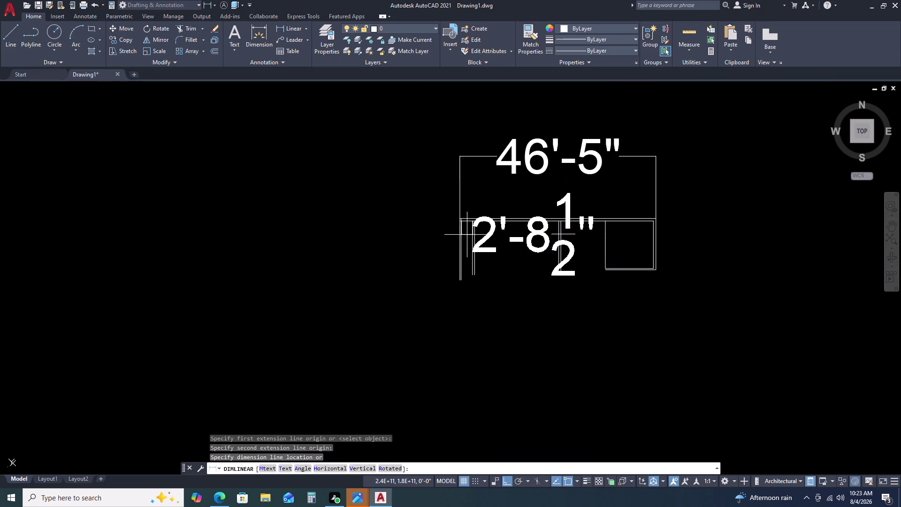
key(Escape)
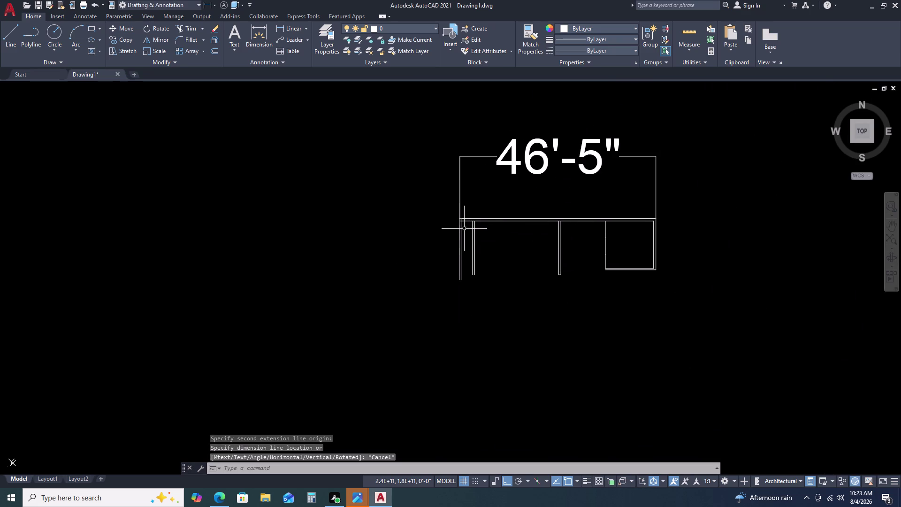
scroll(up, 3)
scroll(down, 3)
scroll(up, 3)
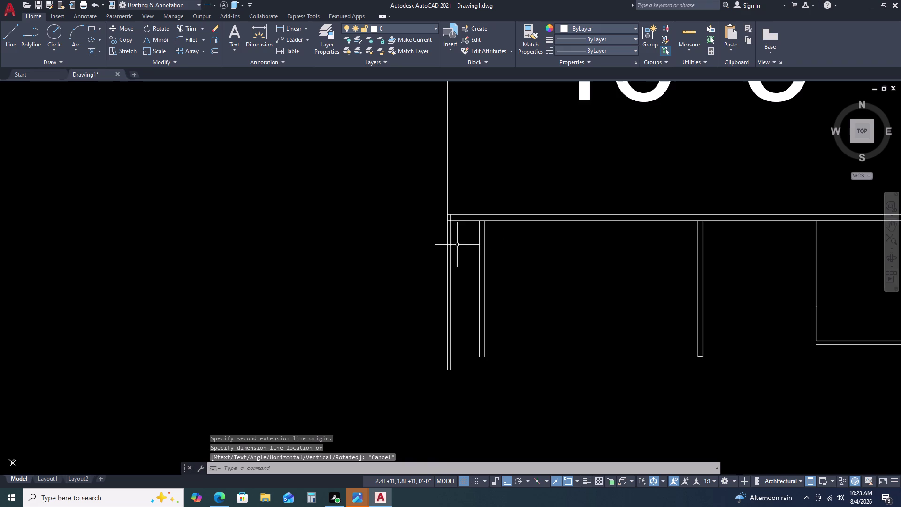
scroll(up, 3)
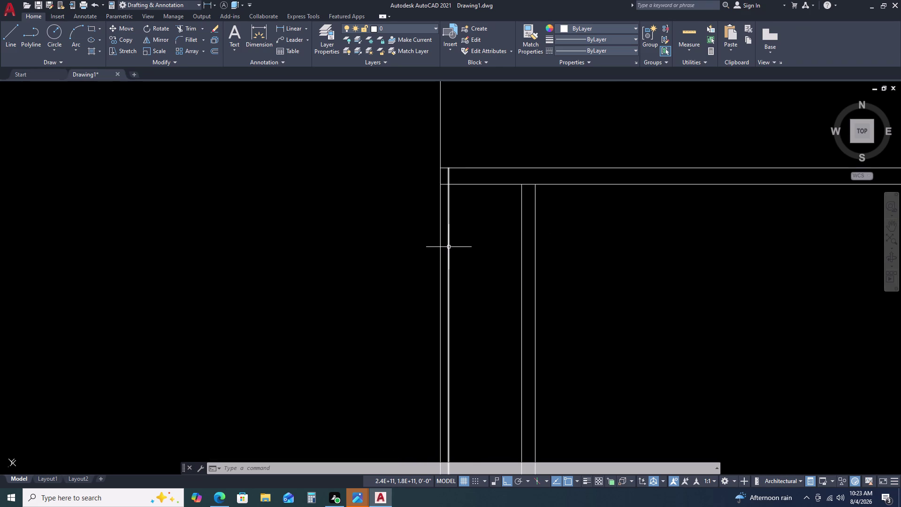
double_click(523, 246)
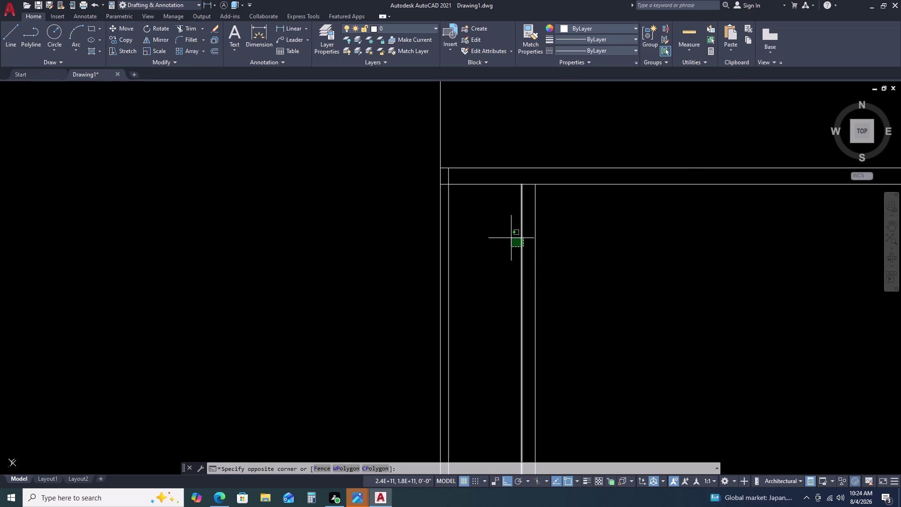
double_click(511, 238)
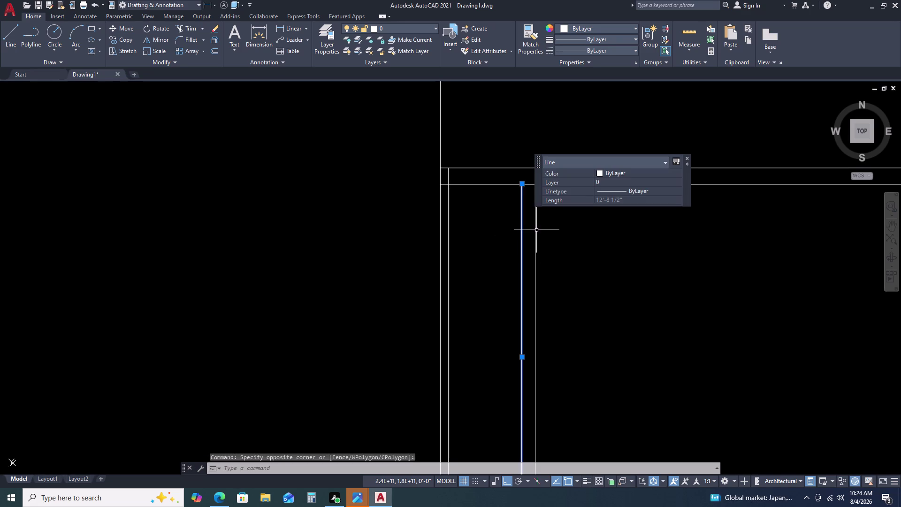
key(Delete)
click(536, 229)
click(526, 234)
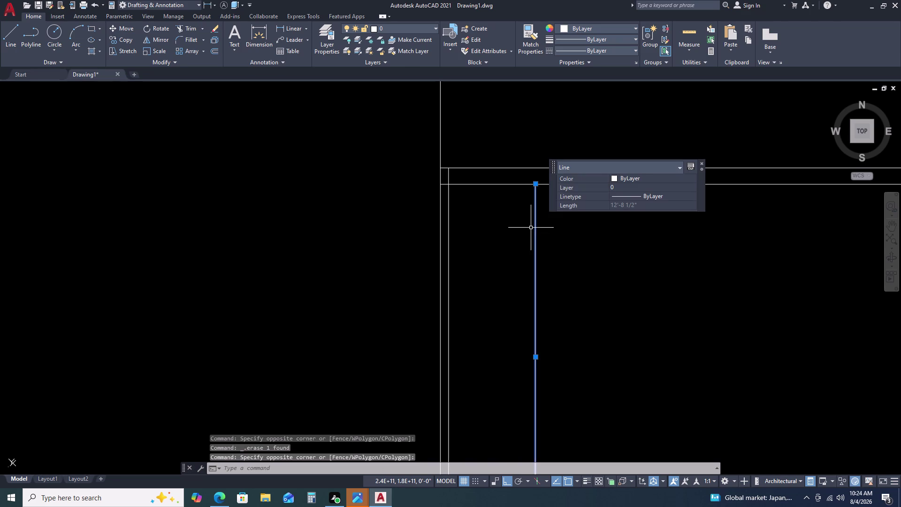
key(Escape)
key(ctrl+z)
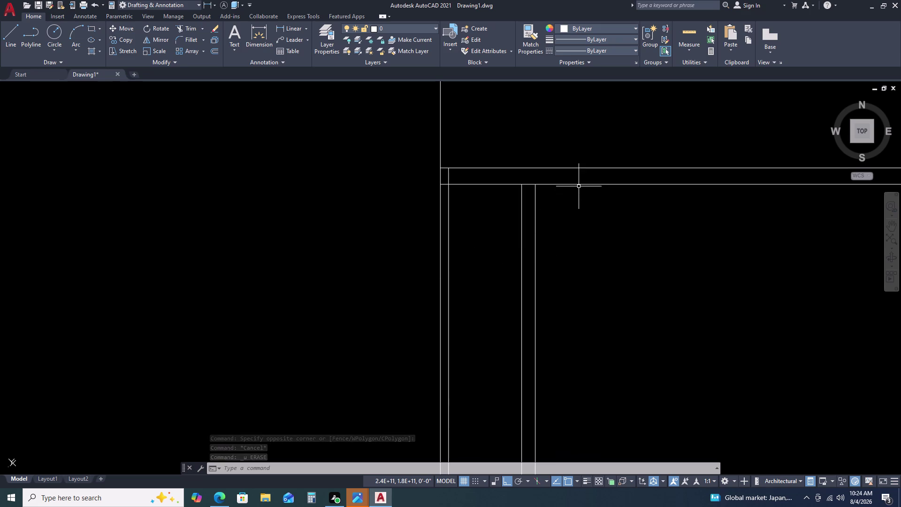
scroll(down, 3)
scroll(down, 3)
scroll(up, 3)
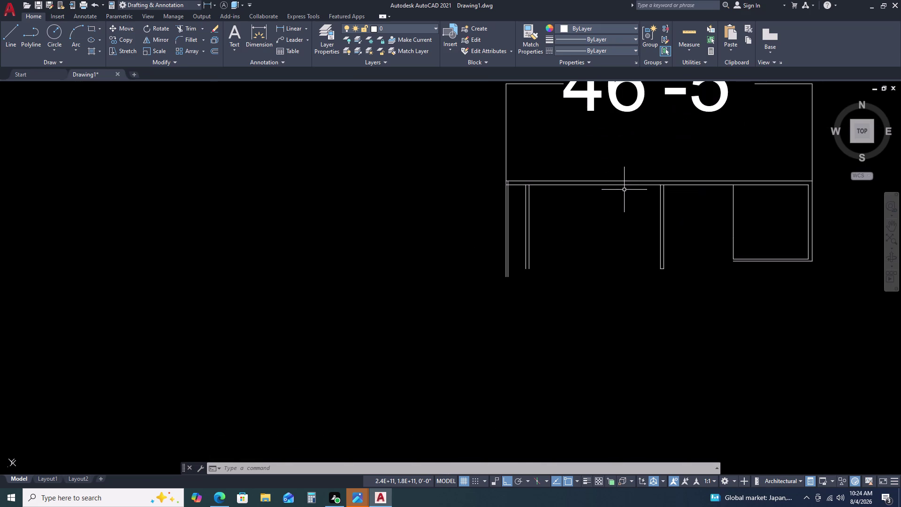
scroll(up, 3)
Add a 1' linear dimension with DLI.
text(DLI)
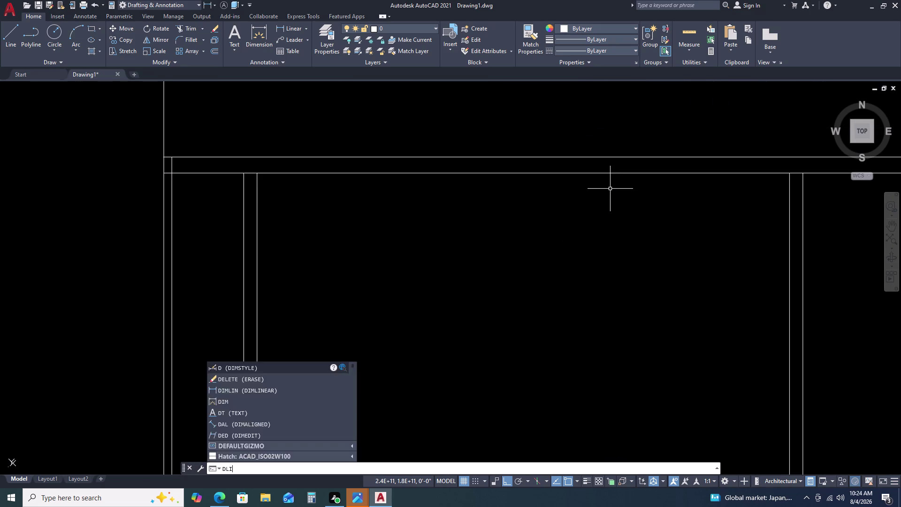
key(space)
click(531, 158)
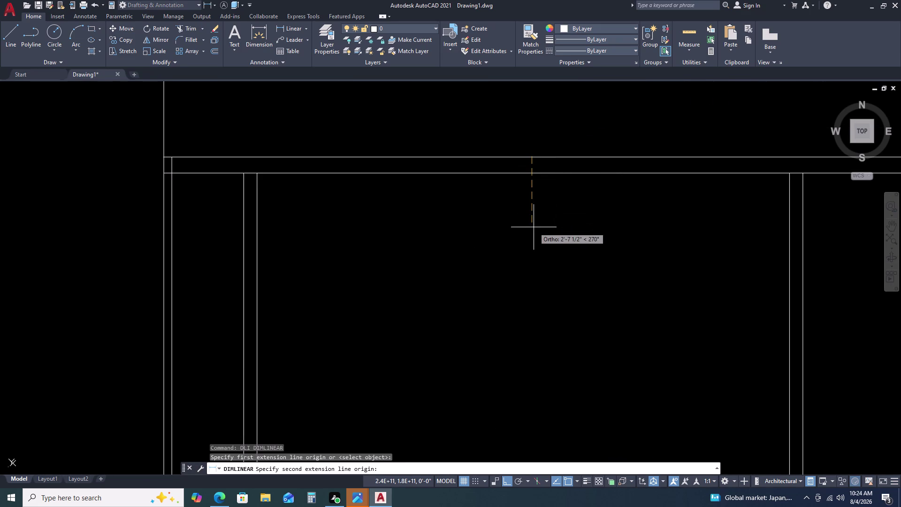
key(1)
key(apostrophe)
key(space)
scroll(down, 3)
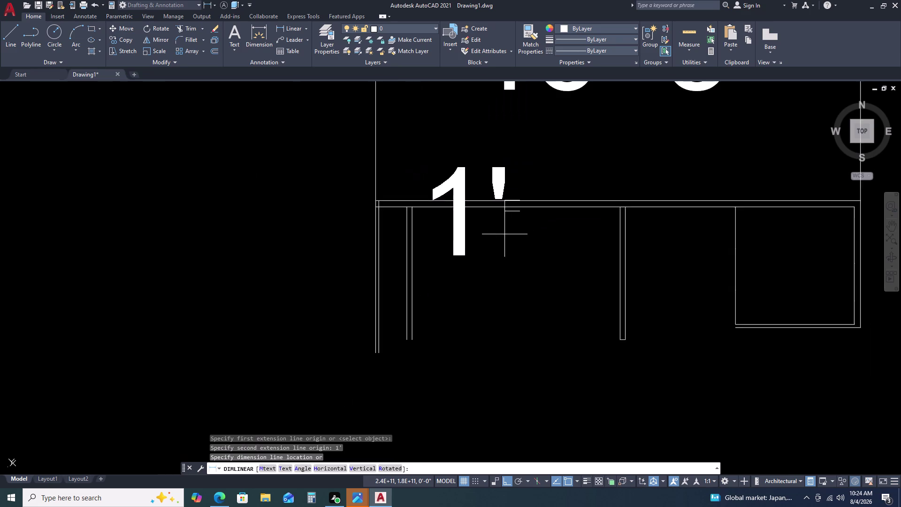
scroll(down, 3)
scroll(up, 3)
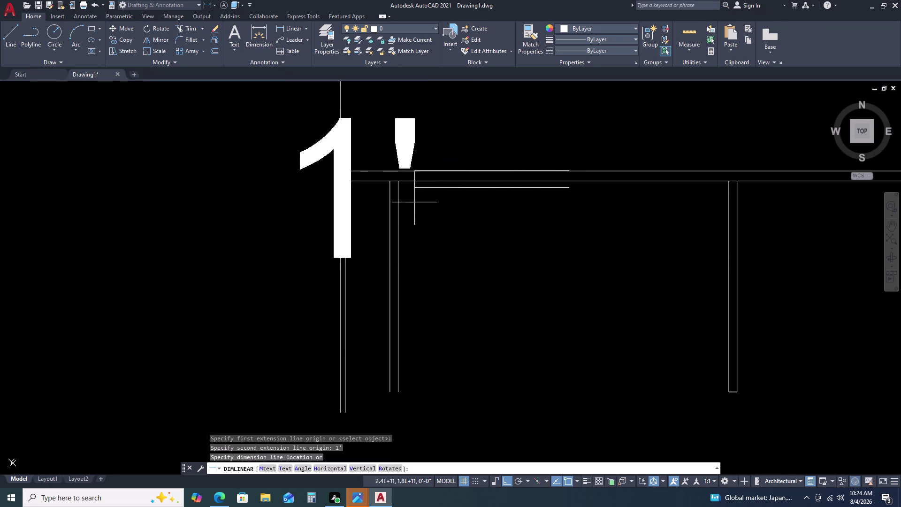
click(248, 205)
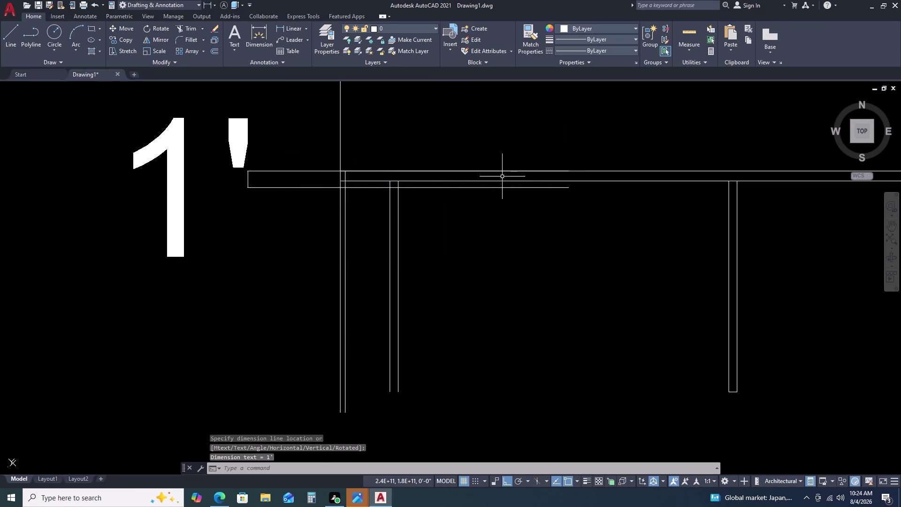
Move the long top horizontal line to a new position.
scroll(up, 3)
click(490, 184)
click(465, 193)
scroll(down, 3)
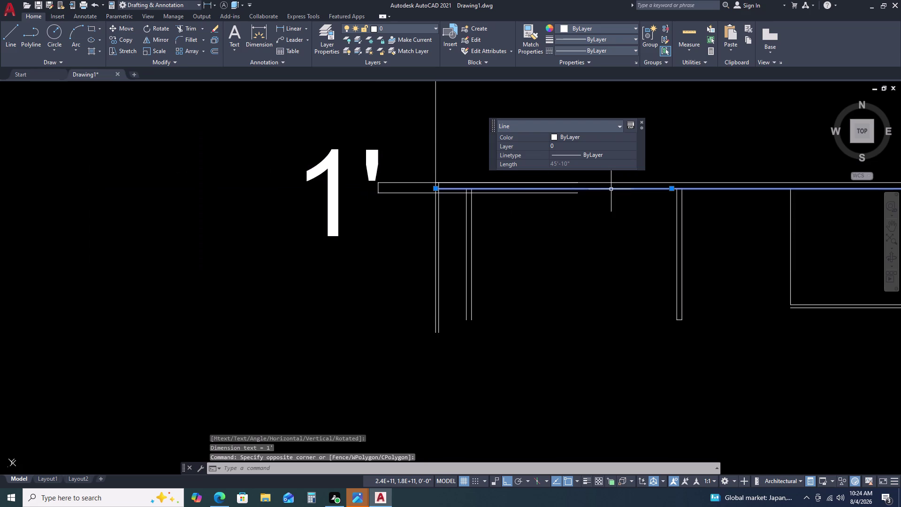
middle_drag(612, 189, 510, 208)
key(m)
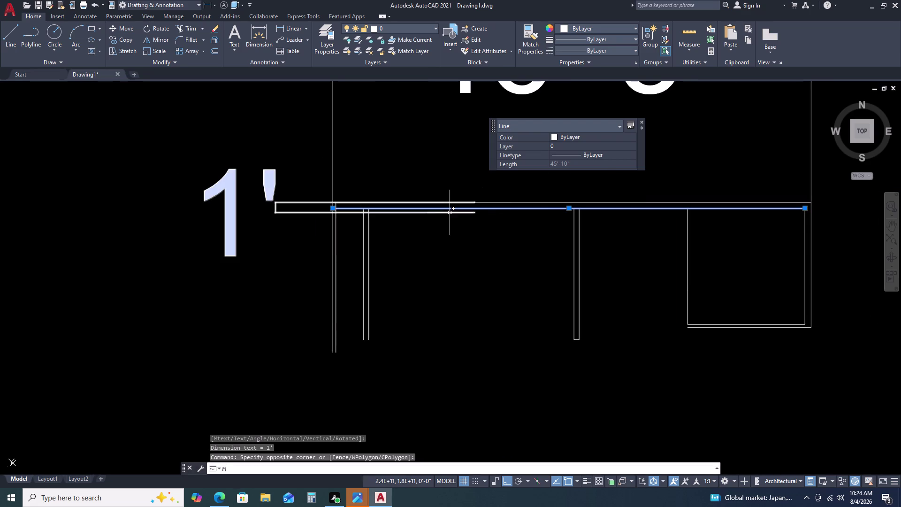
key(space)
scroll(up, 3)
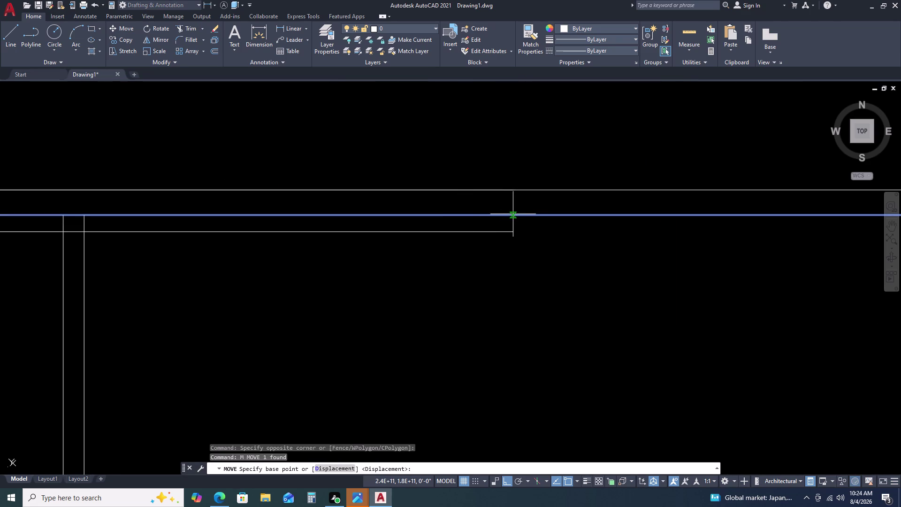
double_click(515, 215)
click(511, 231)
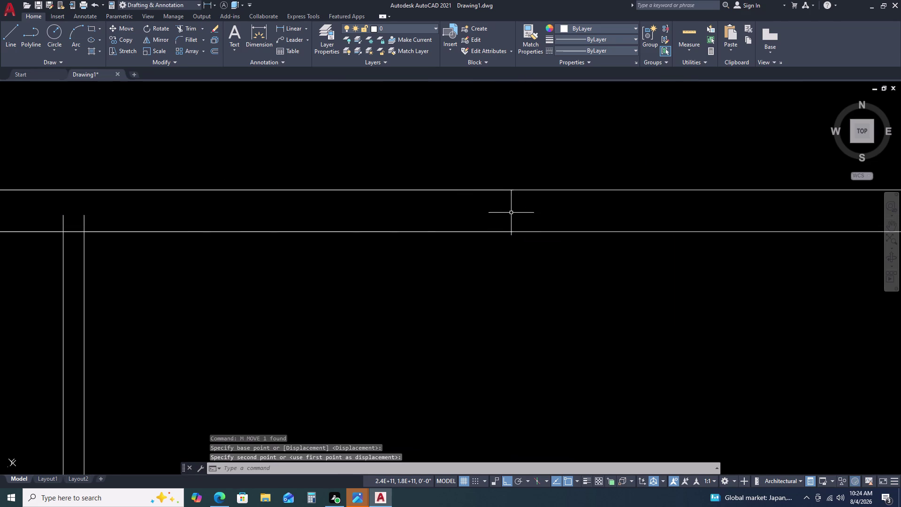
Move the first pair of vertical lines up to the top strip.
scroll(down, 3)
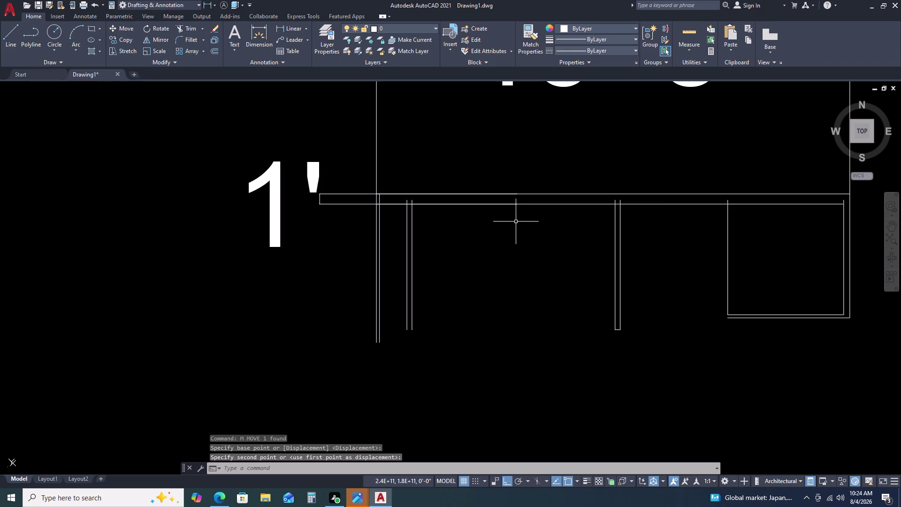
scroll(down, 3)
scroll(up, 3)
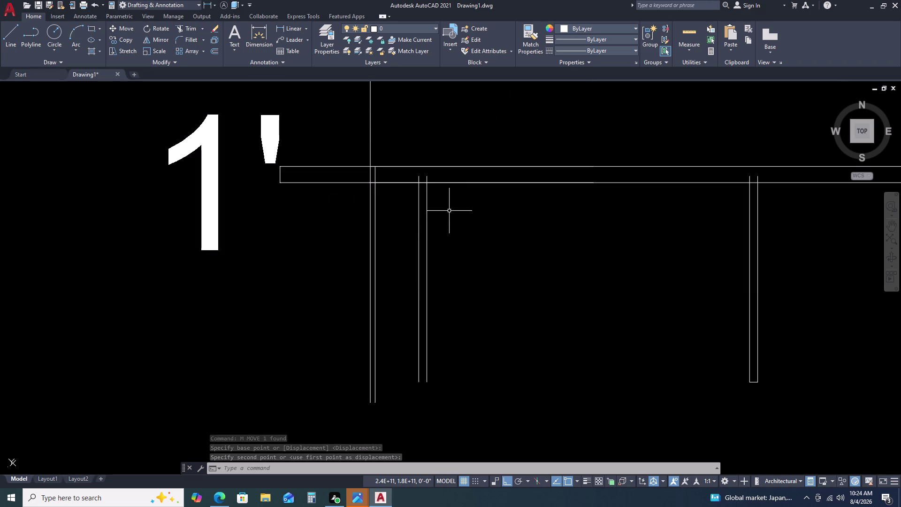
click(449, 211)
click(409, 234)
text(M)
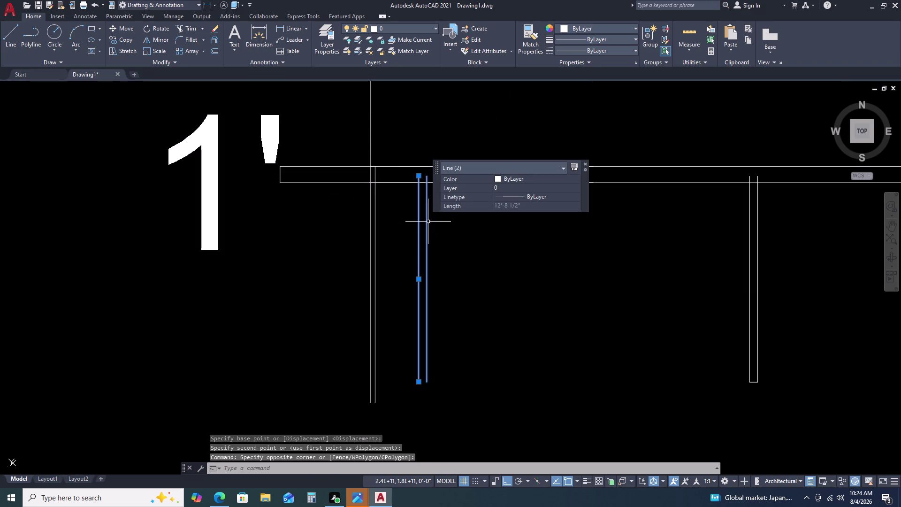
key(space)
click(429, 175)
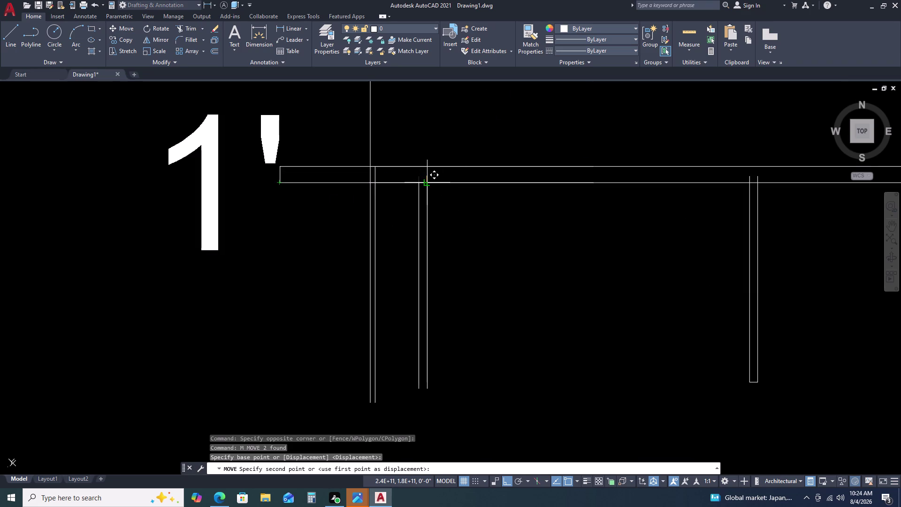
click(426, 183)
Move the next vertical line pair up to the strip's underside.
scroll(down, 3)
middle_drag(502, 211, 464, 212)
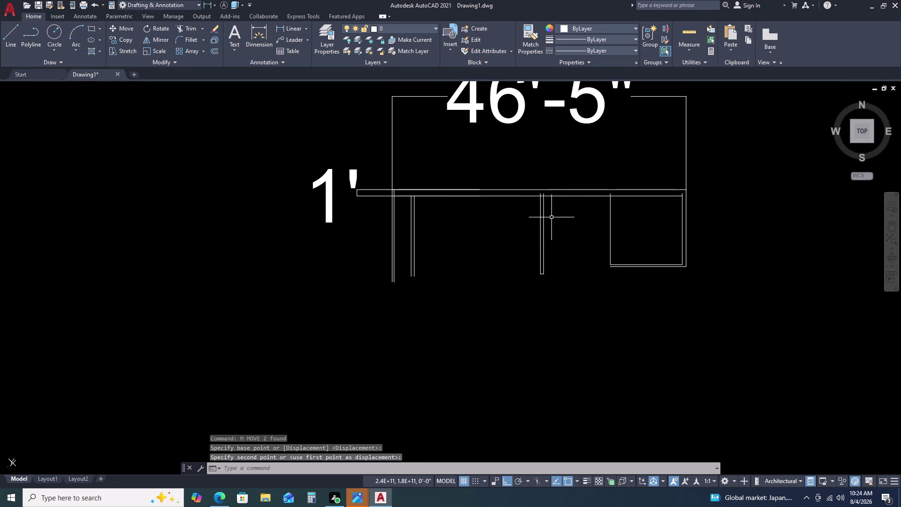
drag(551, 216, 531, 218)
click(510, 225)
scroll(up, 3)
middle_click(501, 229)
middle_drag(483, 227, 475, 227)
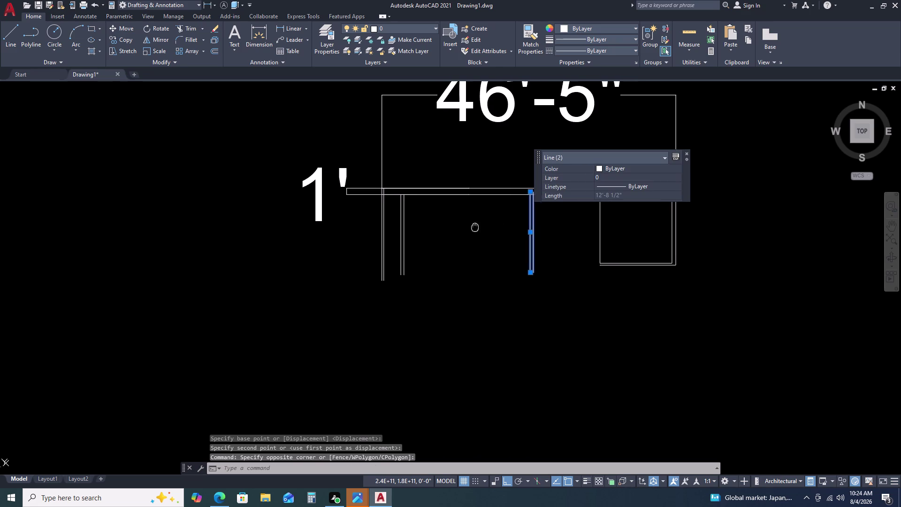
middle_click(466, 229)
middle_drag(462, 230, 421, 242)
key(m)
key(space)
scroll(up, 3)
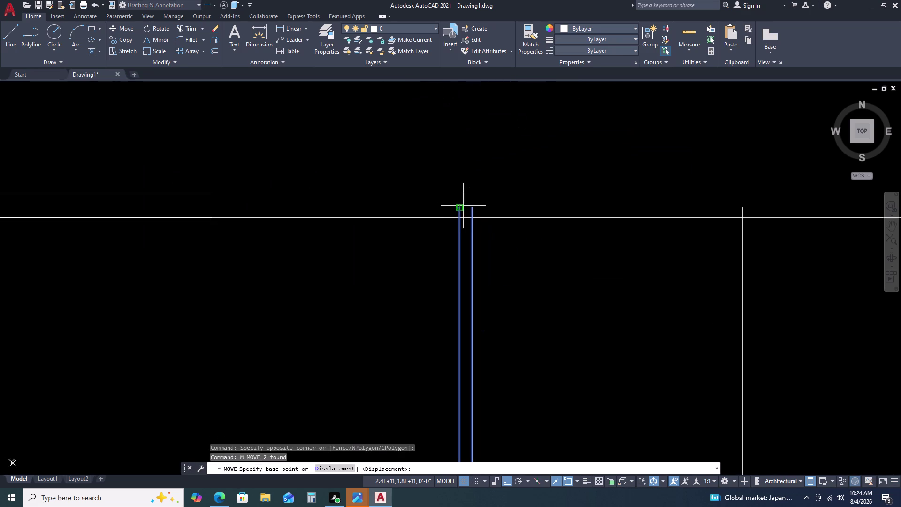
click(461, 207)
click(459, 216)
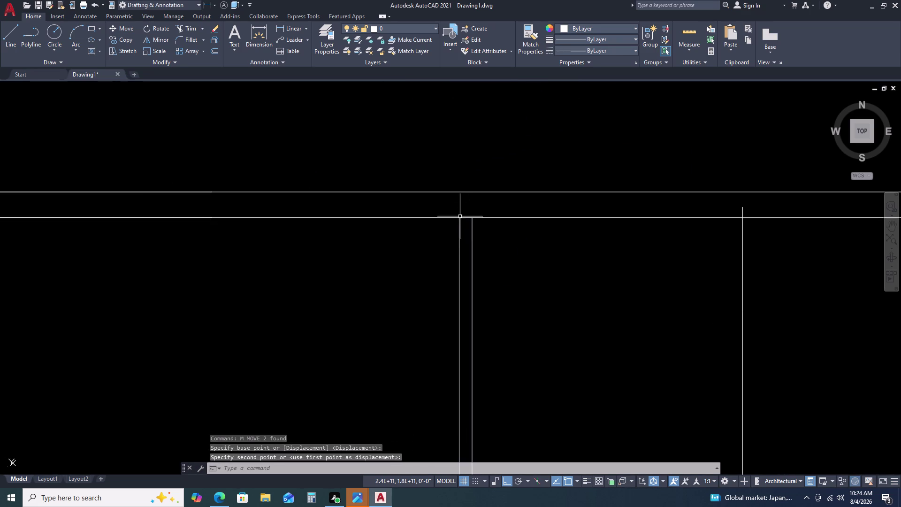
Move the right-hand rectangle up from its top corner to the top strip.
scroll(down, 3)
click(542, 193)
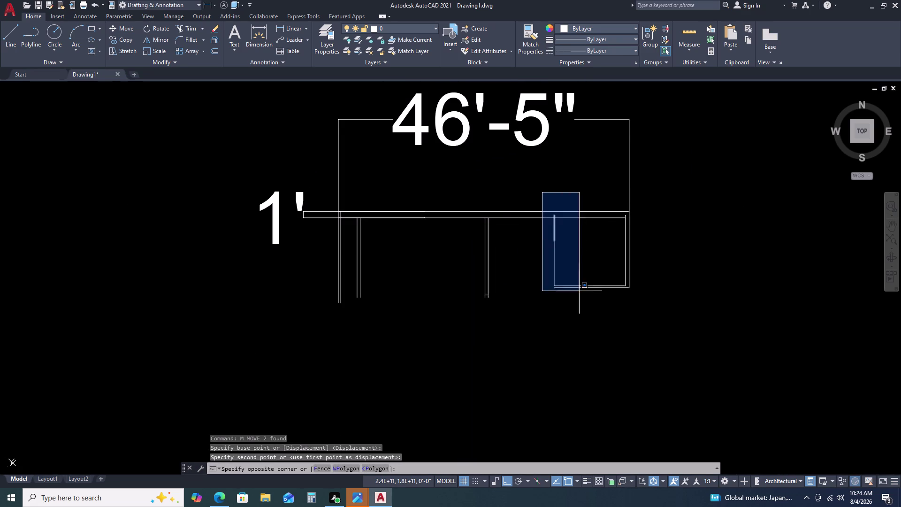
double_click(636, 309)
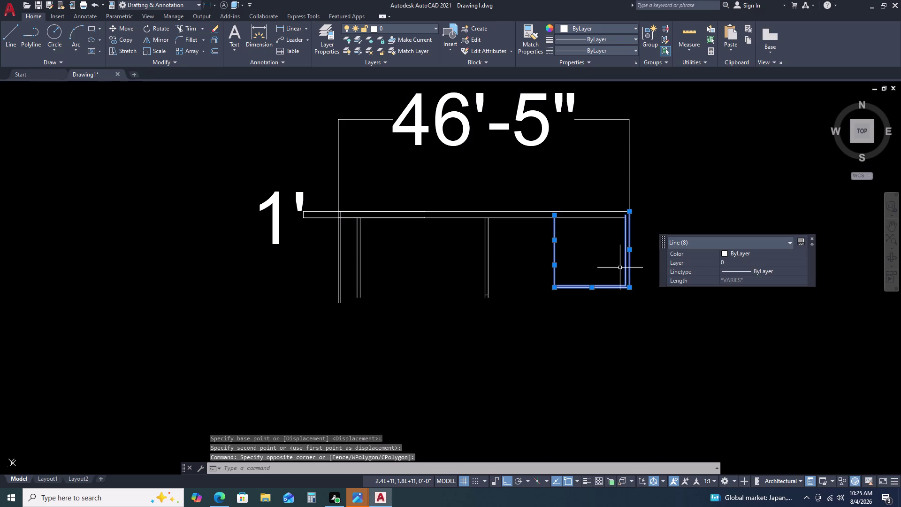
key(m)
key(space)
scroll(up, 3)
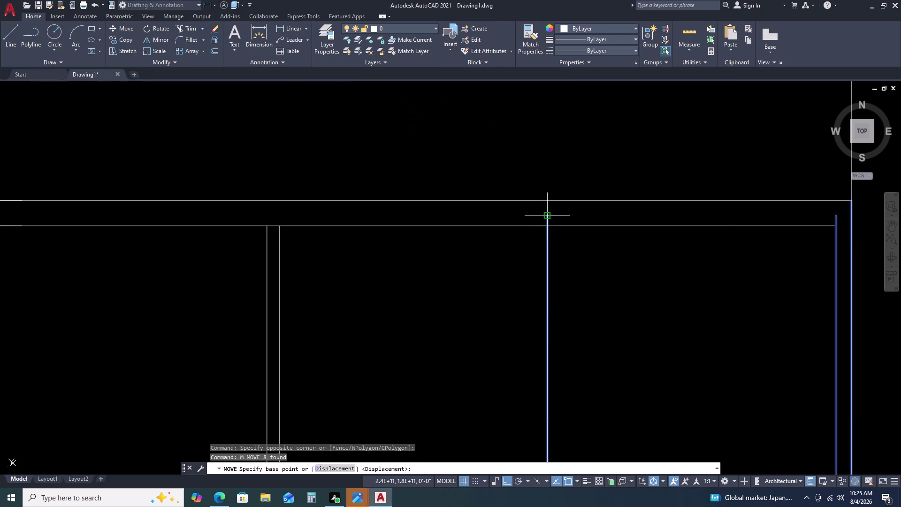
click(544, 217)
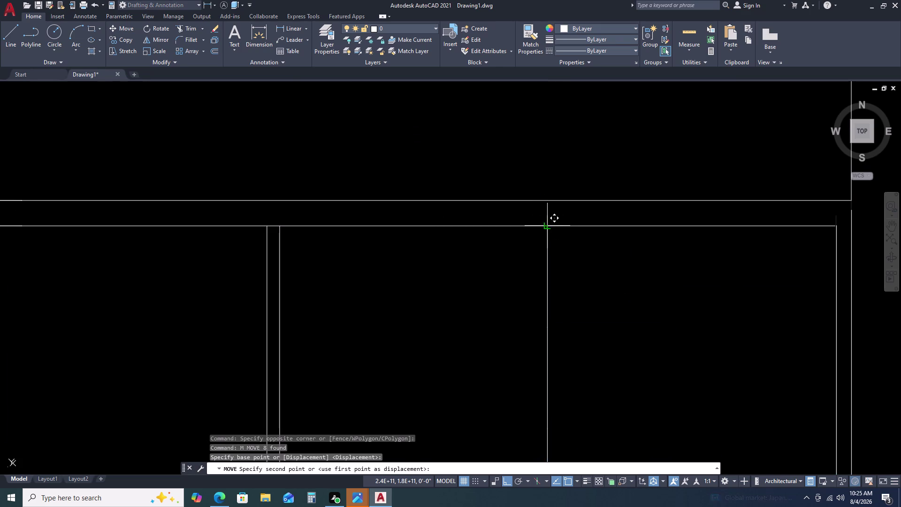
click(545, 226)
scroll(down, 3)
Try extending a right-side line with EX, then cancel the failed extension.
text(E)
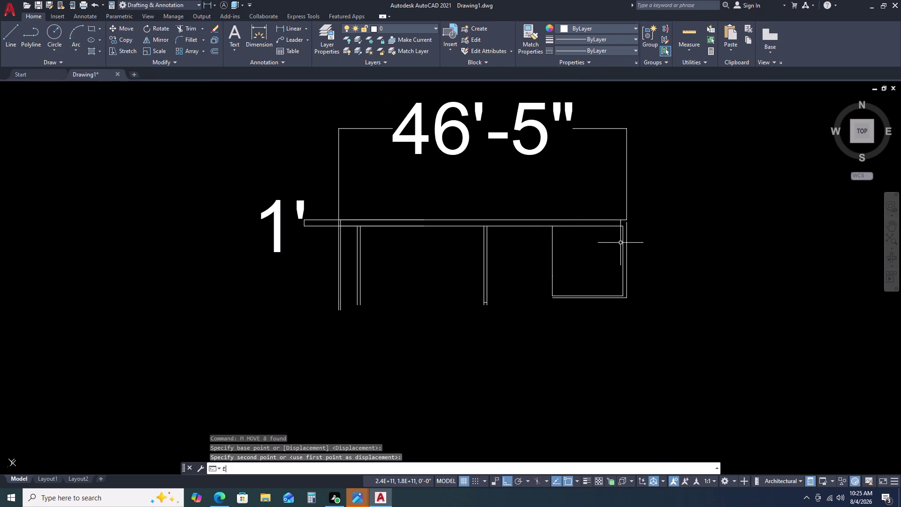
text(X)
key(space)
double_click(628, 233)
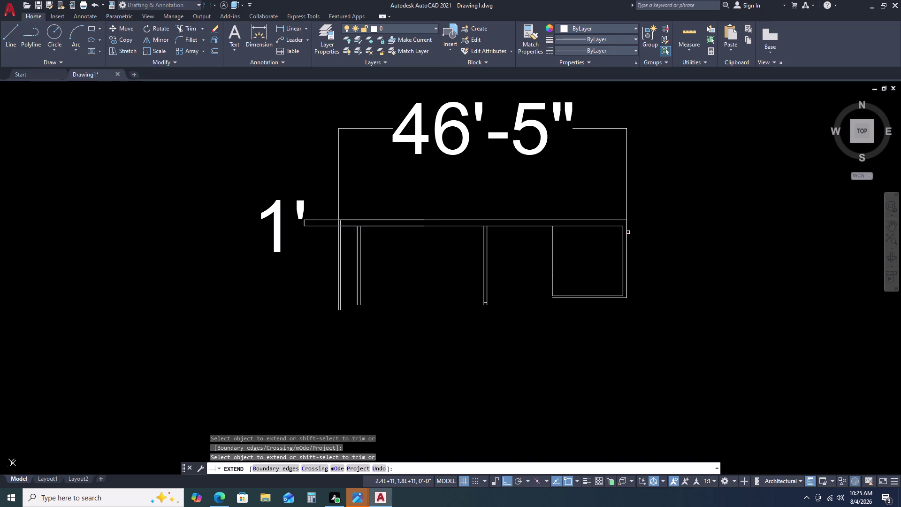
key(Escape)
scroll(up, 3)
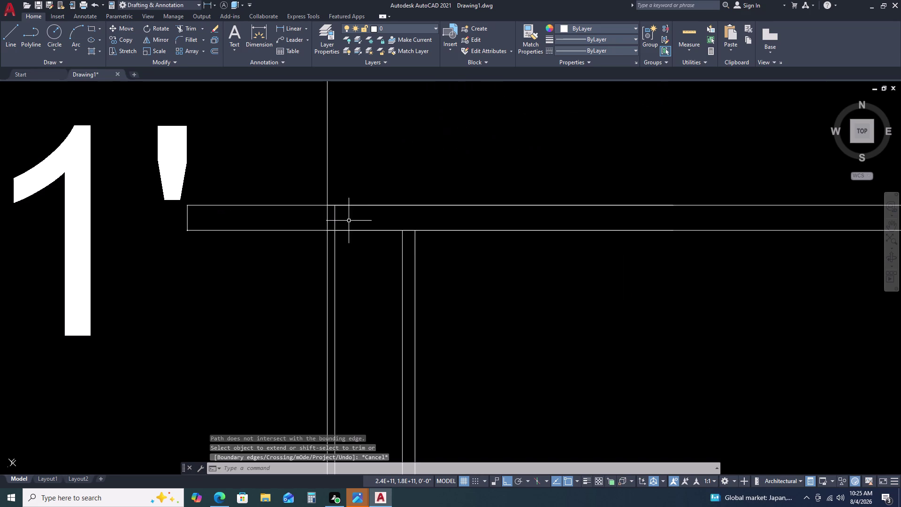
Move the far-left vertical lines up to the strip's underside.
double_click(314, 194)
scroll(down, 3)
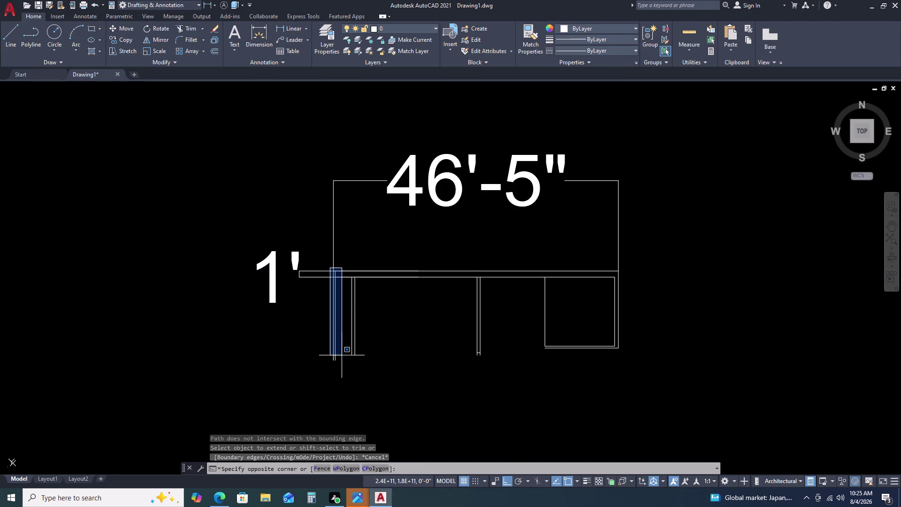
double_click(340, 370)
key(m)
key(space)
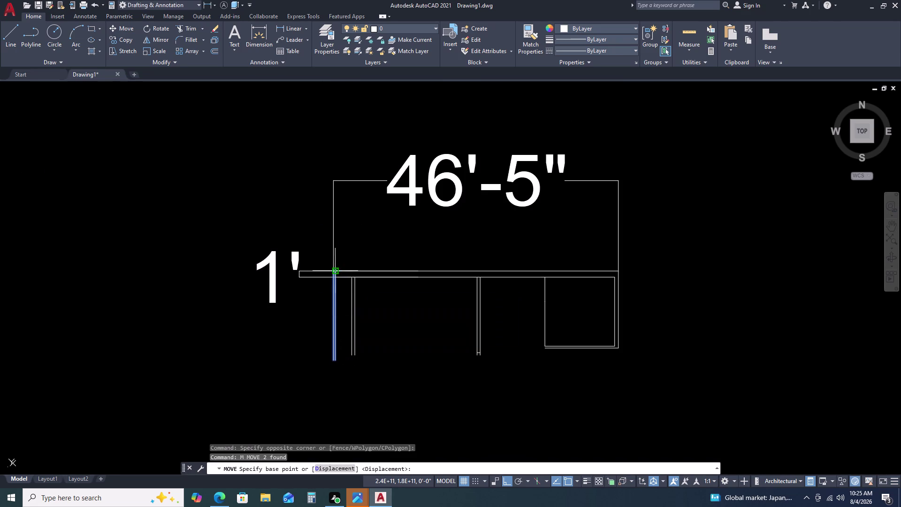
scroll(up, 3)
double_click(339, 303)
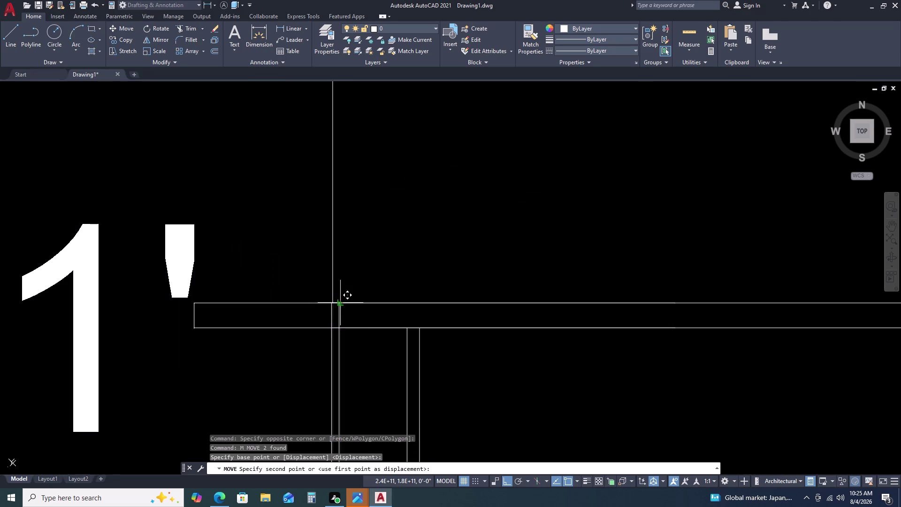
click(337, 329)
scroll(down, 3)
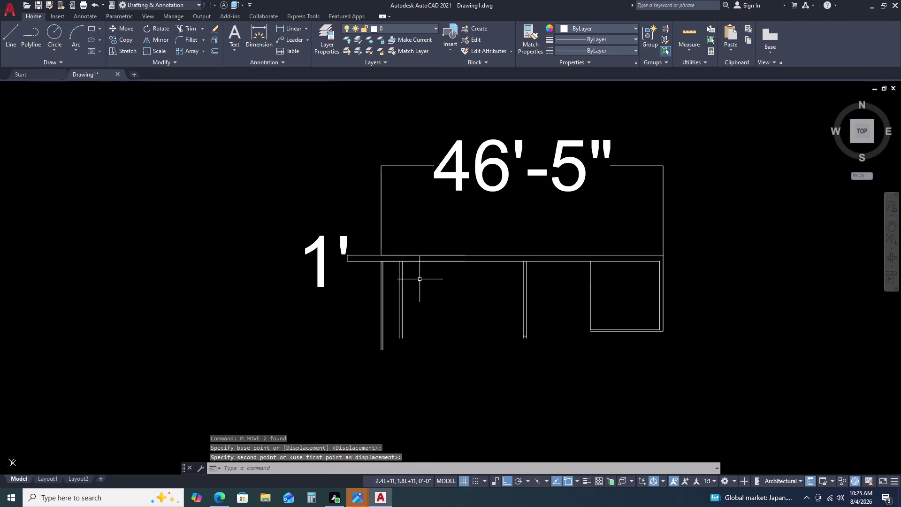
scroll(down, 3)
middle_drag(604, 282, 603, 278)
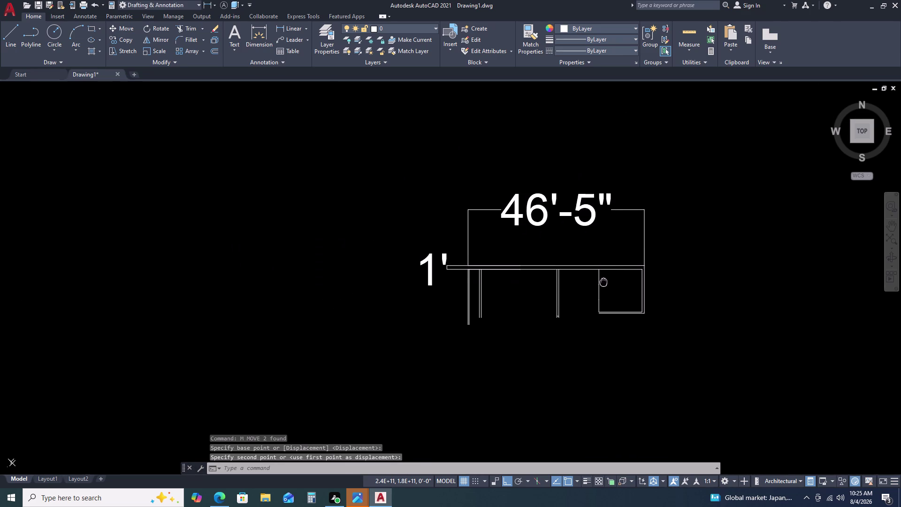
middle_drag(603, 278, 602, 241)
scroll(up, 3)
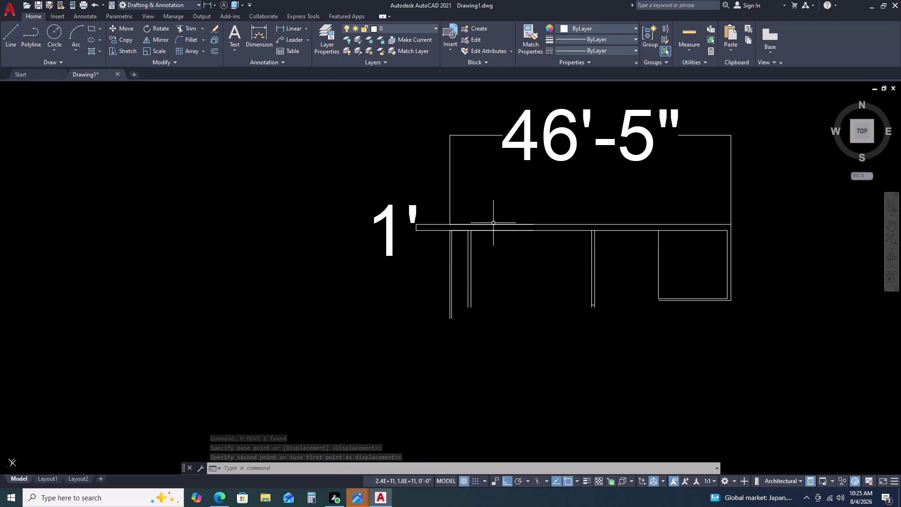
click(437, 245)
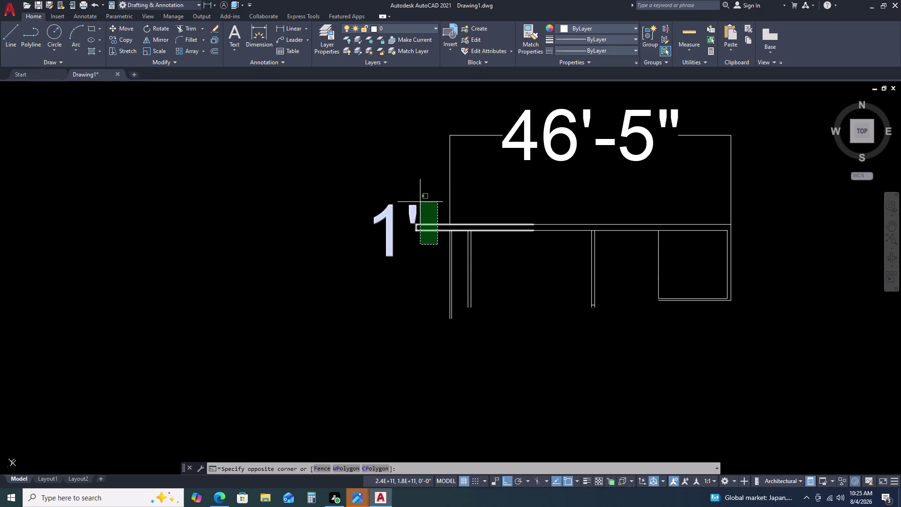
Select the 1' dimension and erase it.
key(Escape)
scroll(down, 3)
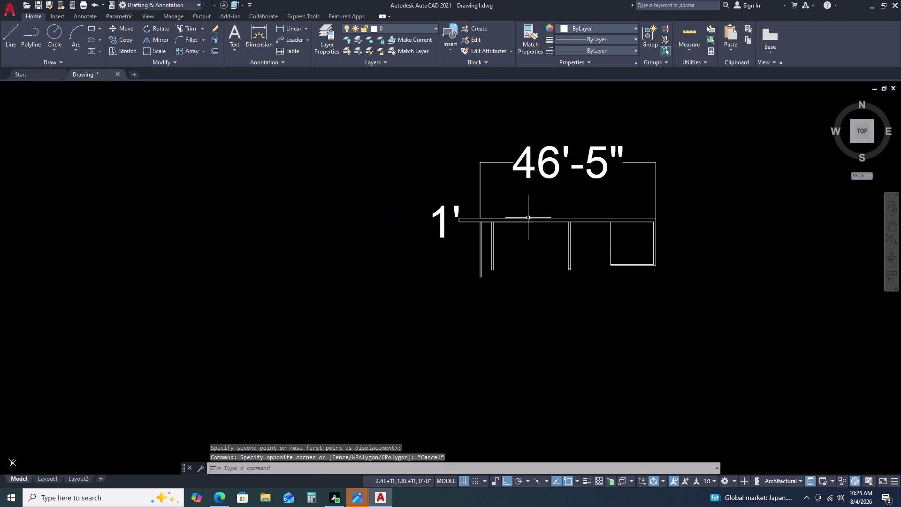
scroll(up, 3)
double_click(465, 231)
double_click(449, 162)
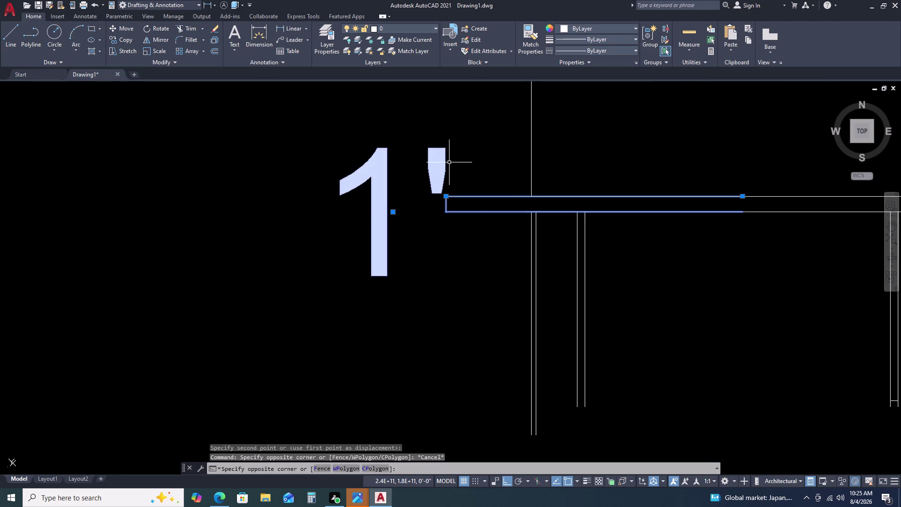
key(Delete)
scroll(down, 3)
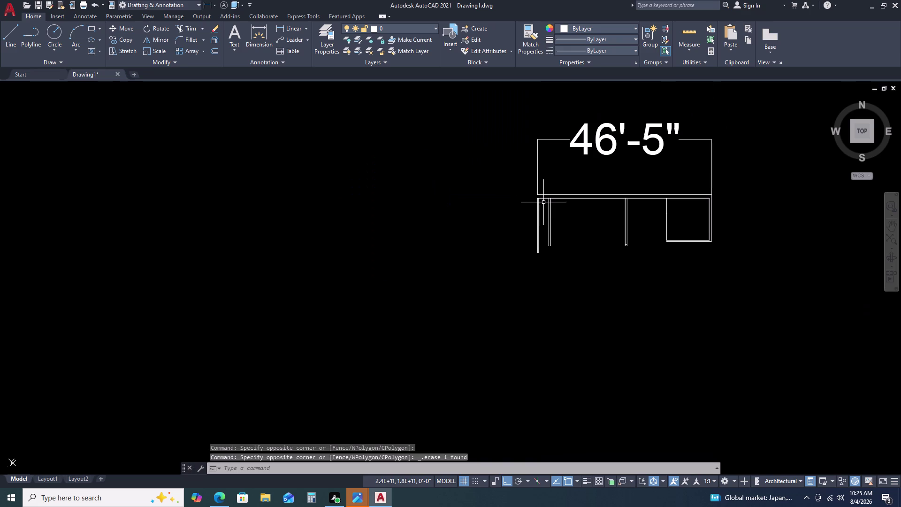
Undo fourteen steps, restoring the 1' dimension and reverting recent line moves and the extend.
key(Escape)
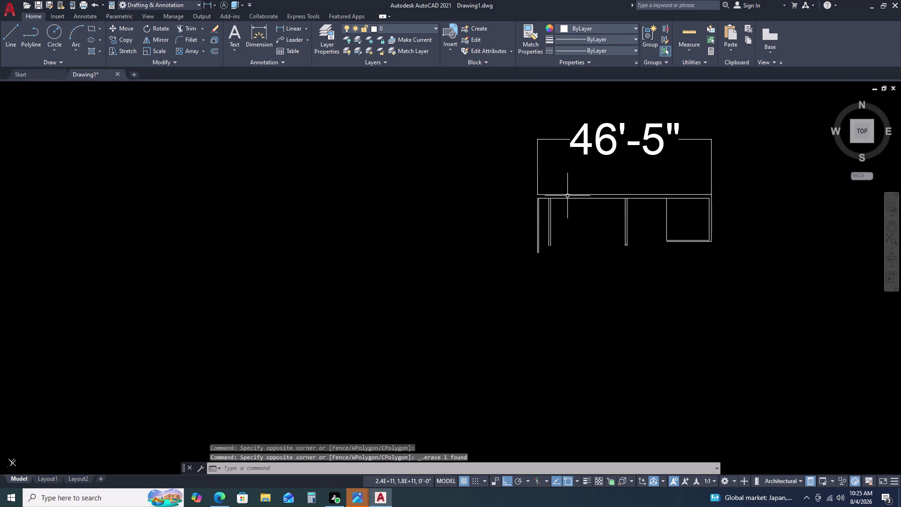
key(ctrl+z)
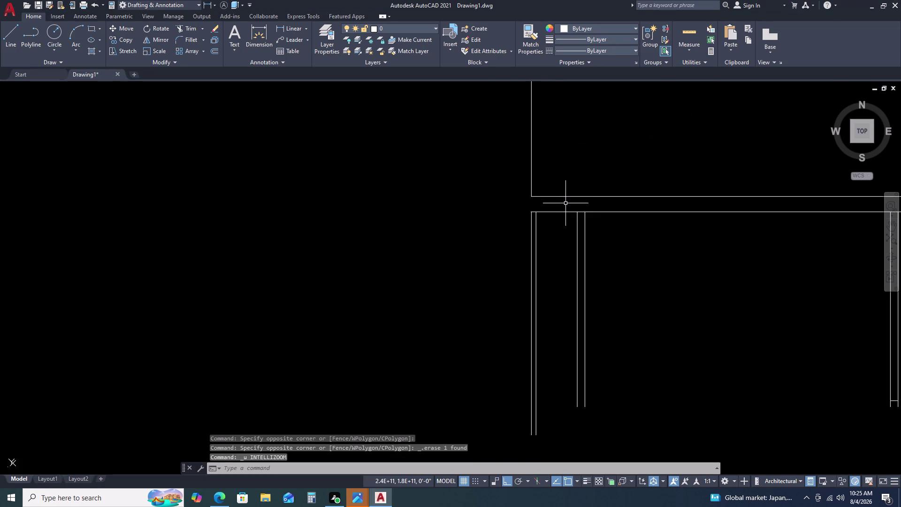
key(ctrl+z)
key(ctrl+z)
key(ctrl+z)
key(ctrl+z)
key(ctrl+z)
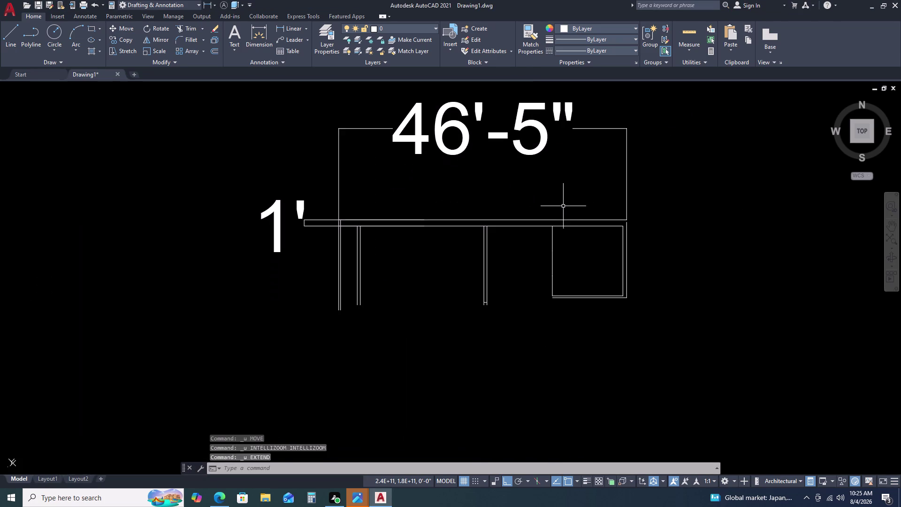
key(ctrl+z)
key(ctrl+z)
key(ctrl+z)
key(ctrl+z)
key(ctrl+z)
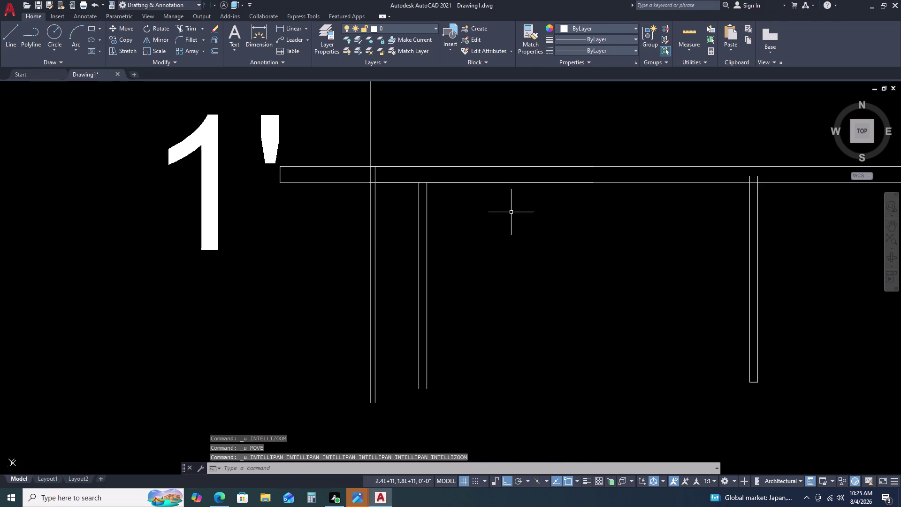
key(ctrl+z)
key(ctrl+z)
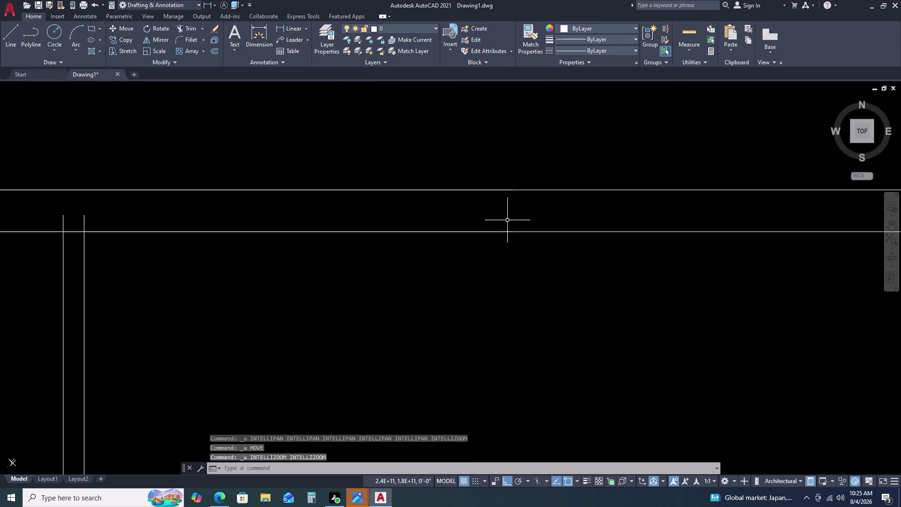
key(ctrl+z)
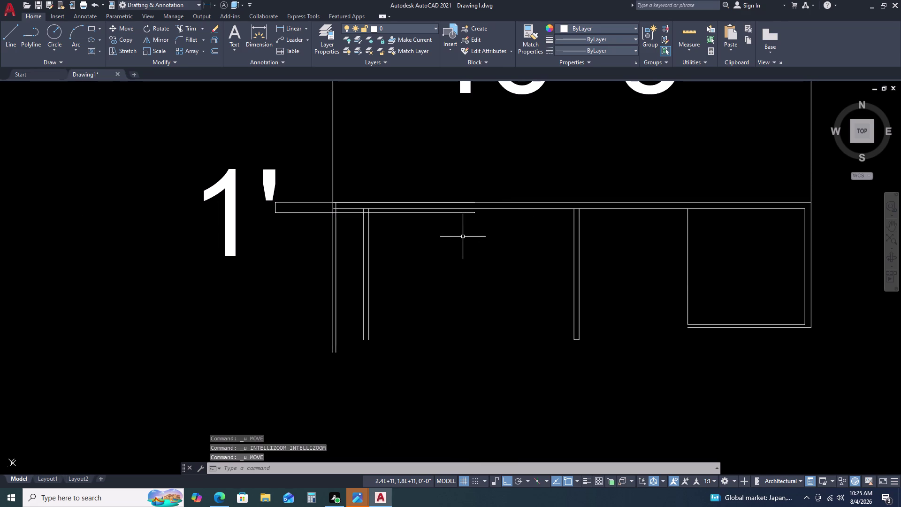
Window-select the lines below the strip and delete the selection.
scroll(up, 3)
click(427, 212)
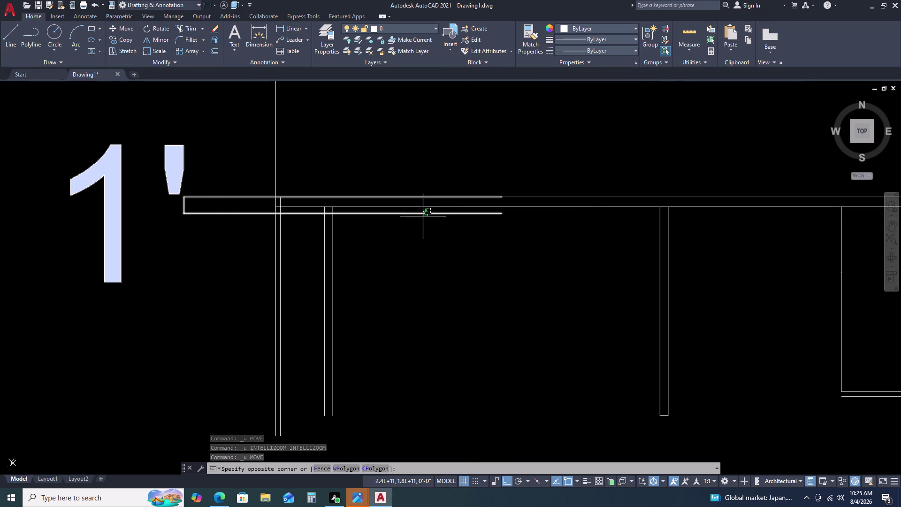
click(415, 225)
key(Delete)
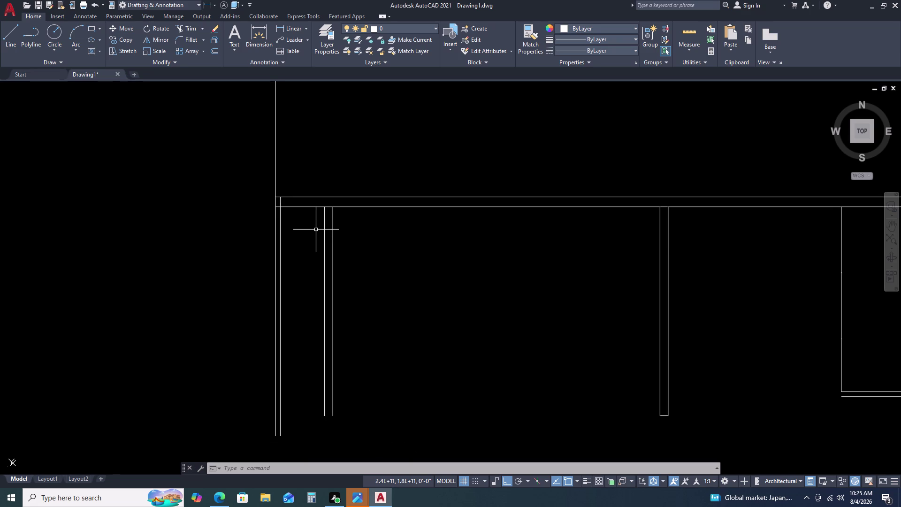
Start a linear dimension (DLI) across the outline, then cancel it unfinished.
key(d)
text(LI)
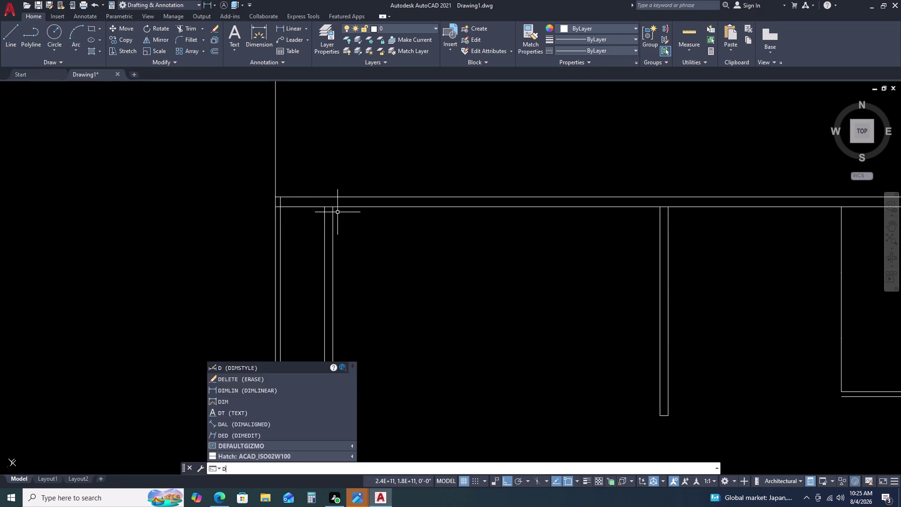
key(space)
scroll(up, 3)
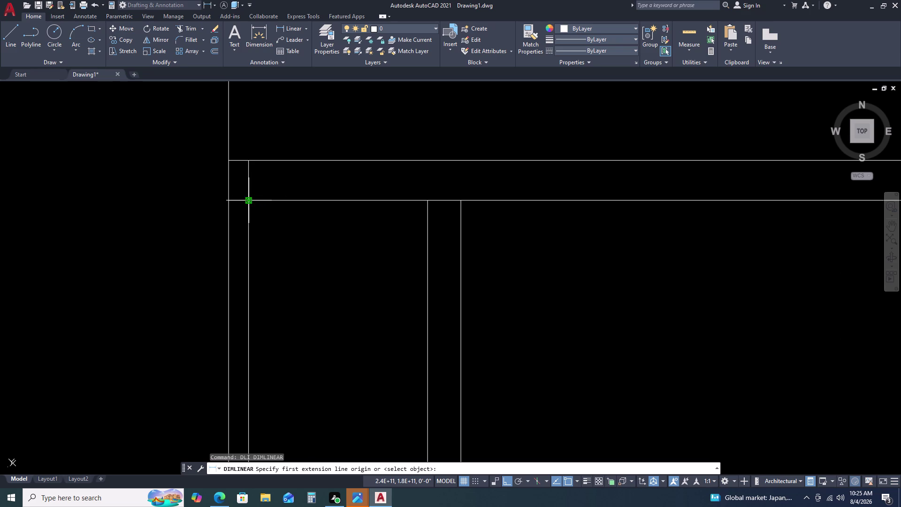
double_click(247, 202)
click(427, 201)
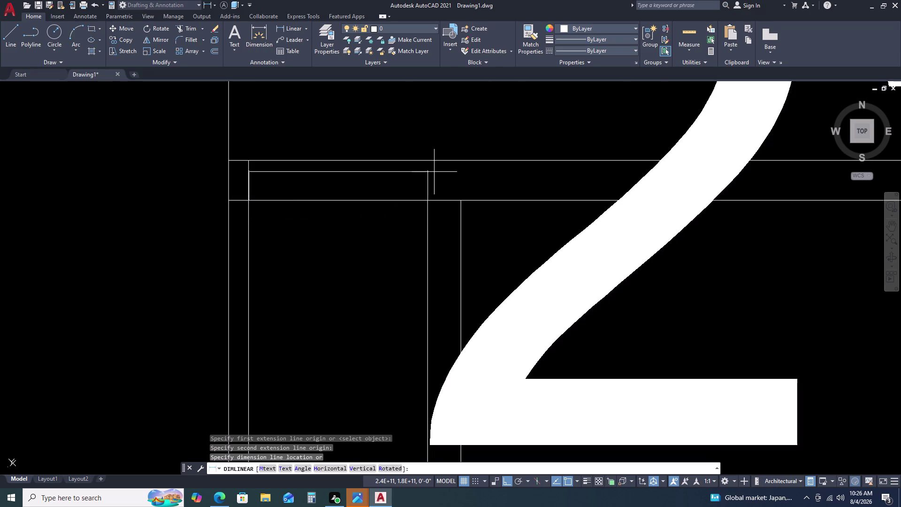
scroll(down, 3)
key(Escape)
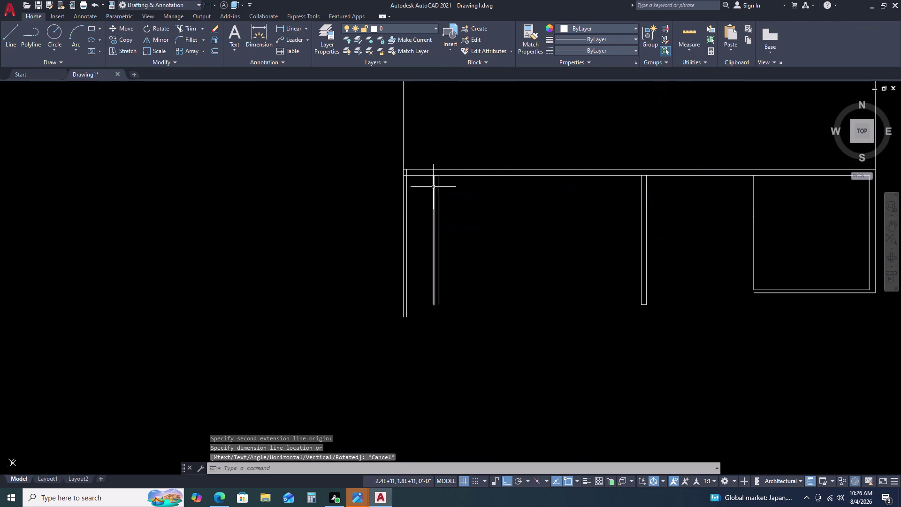
Attempt a 0.5 offset of the left vertical line, then cancel the offset.
scroll(up, 3)
click(401, 190)
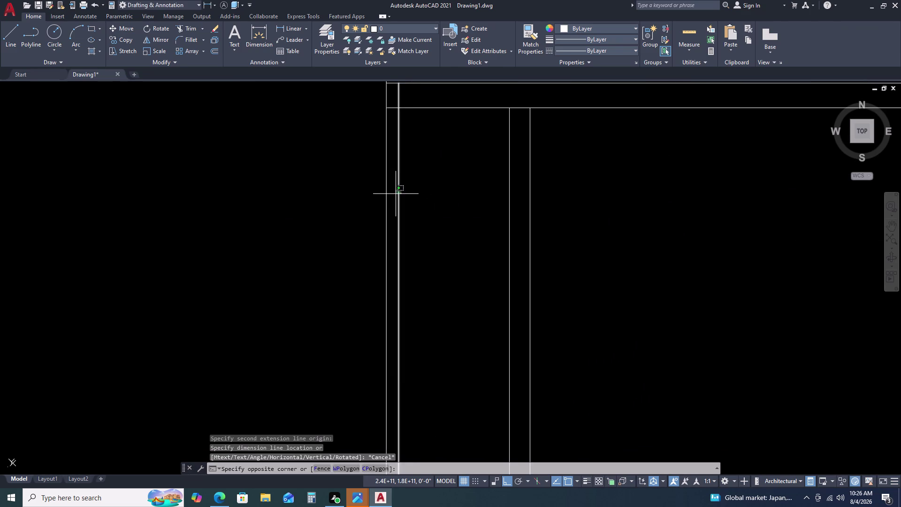
triple_click(396, 194)
key(o)
key(space)
key(0)
key(period)
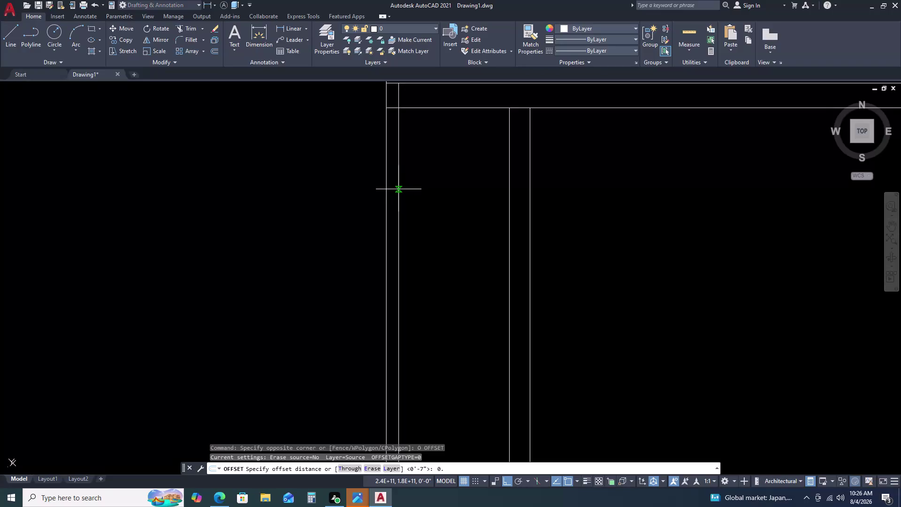
key(5)
key(space)
scroll(down, 3)
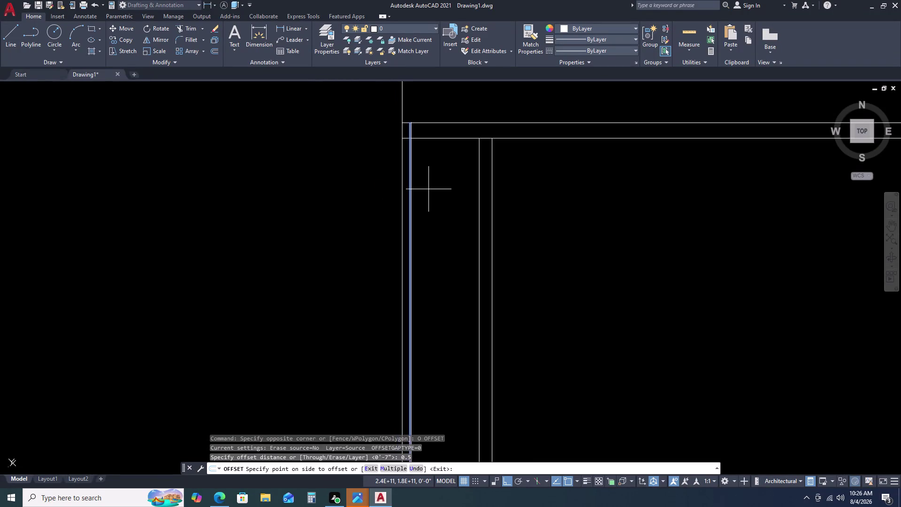
click(429, 189)
scroll(up, 3)
key(Escape)
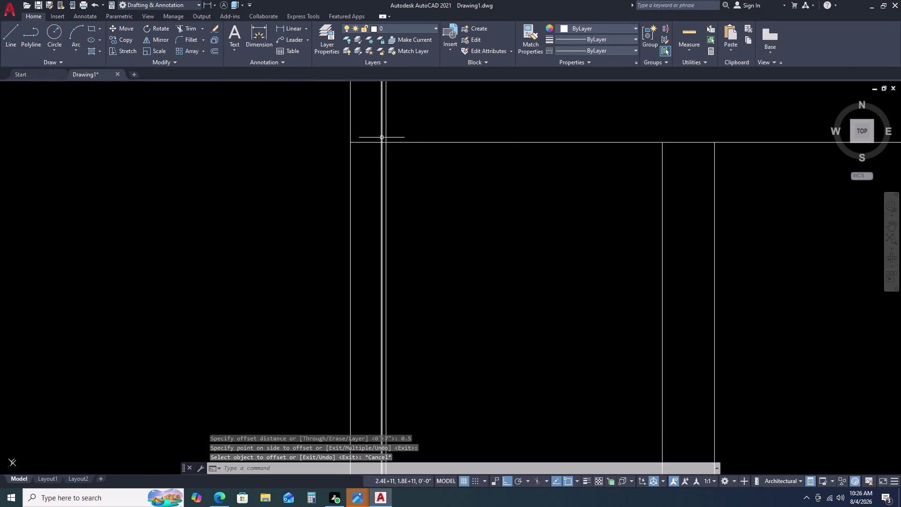
Select the doubled left vertical line and erase it.
double_click(383, 136)
click(381, 130)
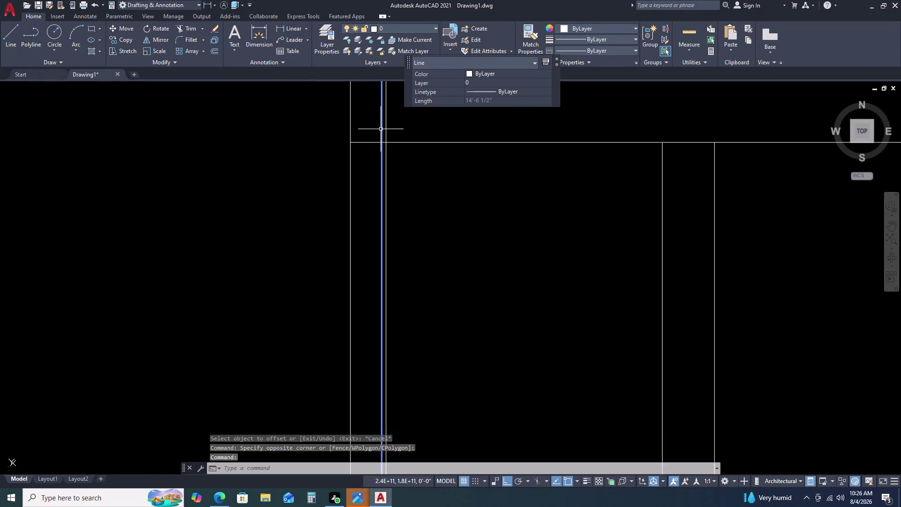
key(Delete)
scroll(down, 3)
scroll(up, 3)
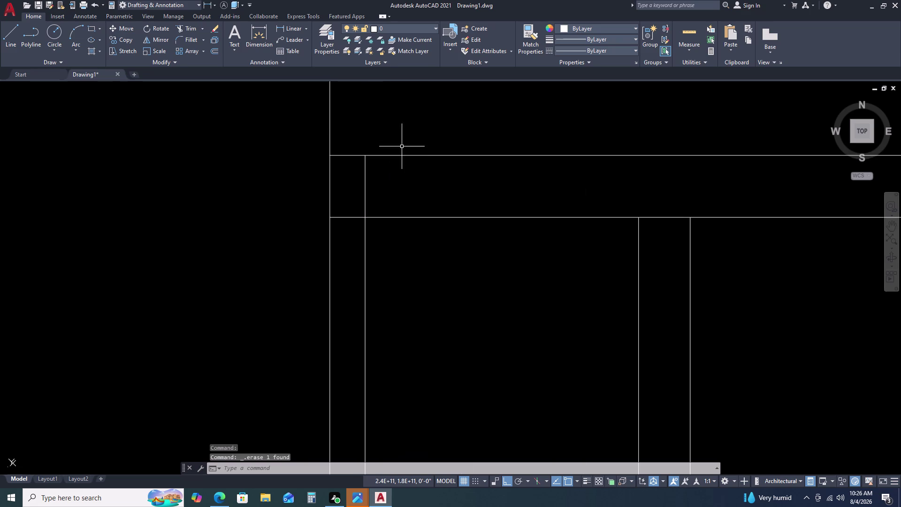
Pick two points for a 2'-8" linear dimension, then cancel it unplaced.
key(d)
text(LI)
key(space)
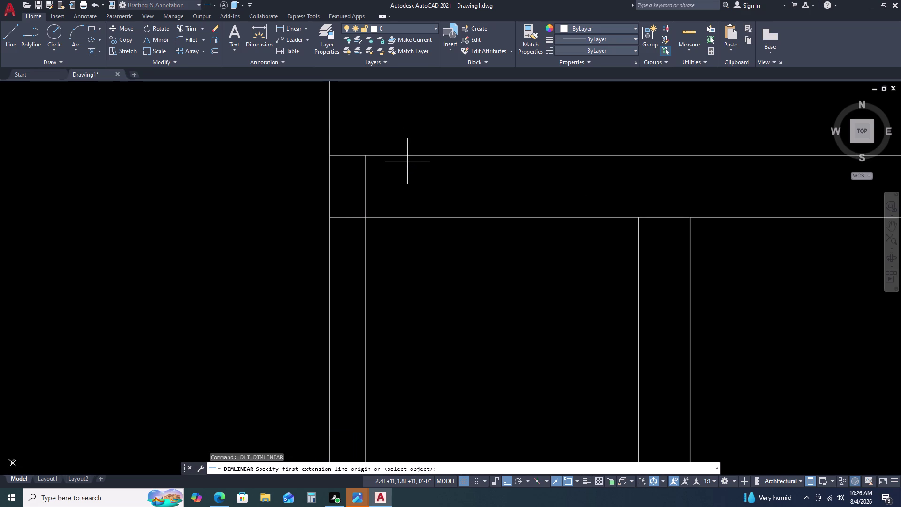
double_click(369, 219)
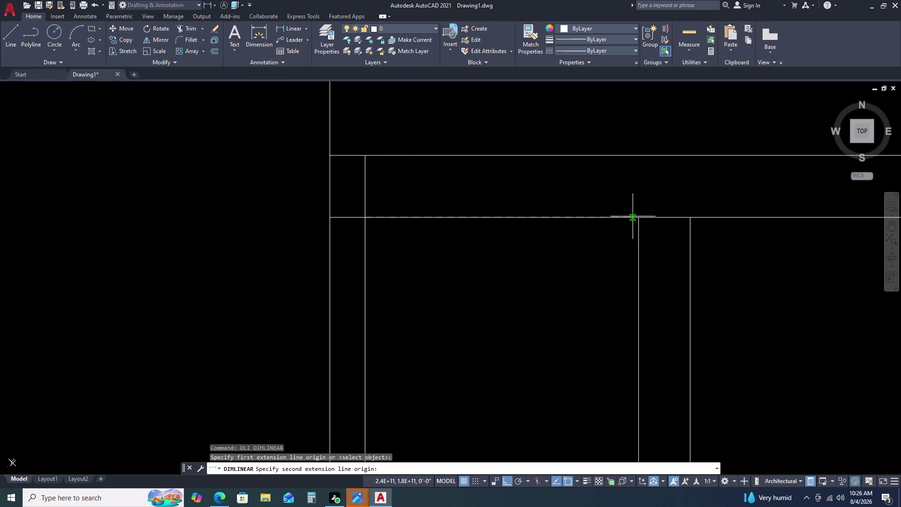
click(636, 217)
scroll(down, 3)
scroll(down, 3)
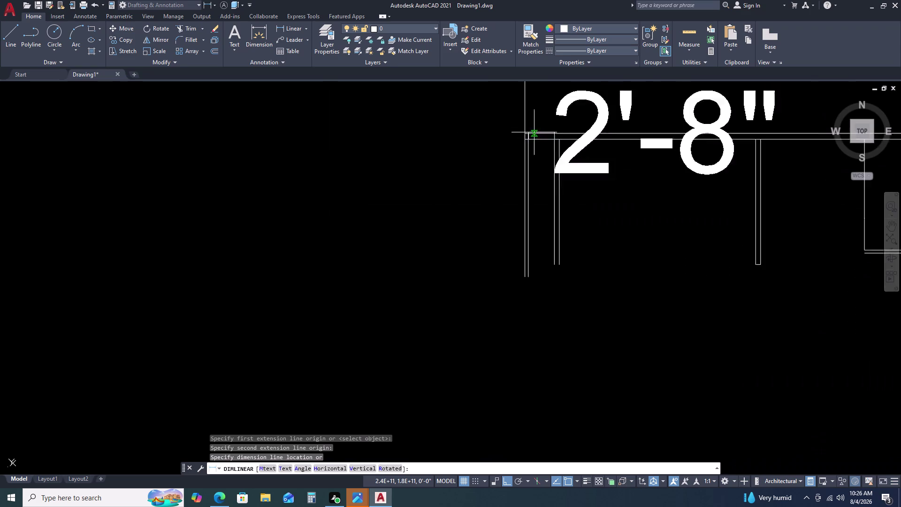
scroll(down, 3)
key(Escape)
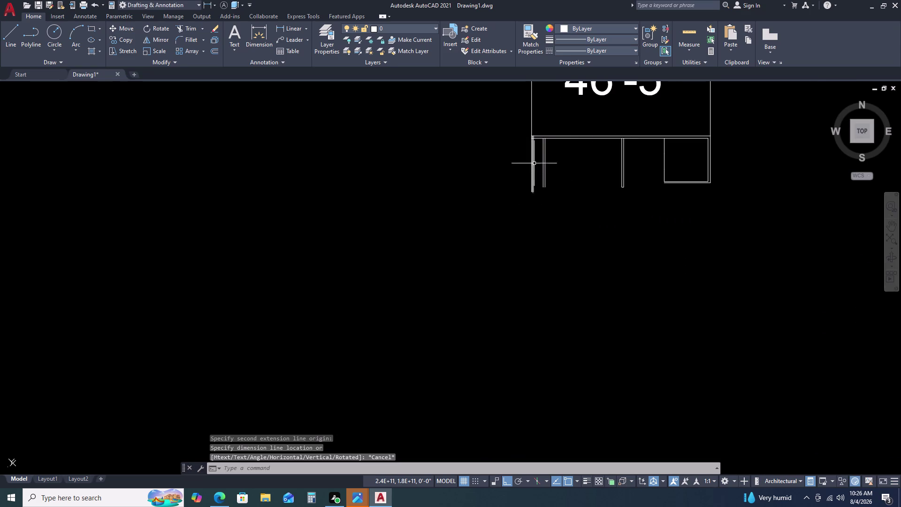
Pan to the whole outline and open the 46'-5" dimension text for editing.
scroll(up, 3)
scroll(up, 3)
middle_click(619, 153)
middle_drag(619, 153, 521, 160)
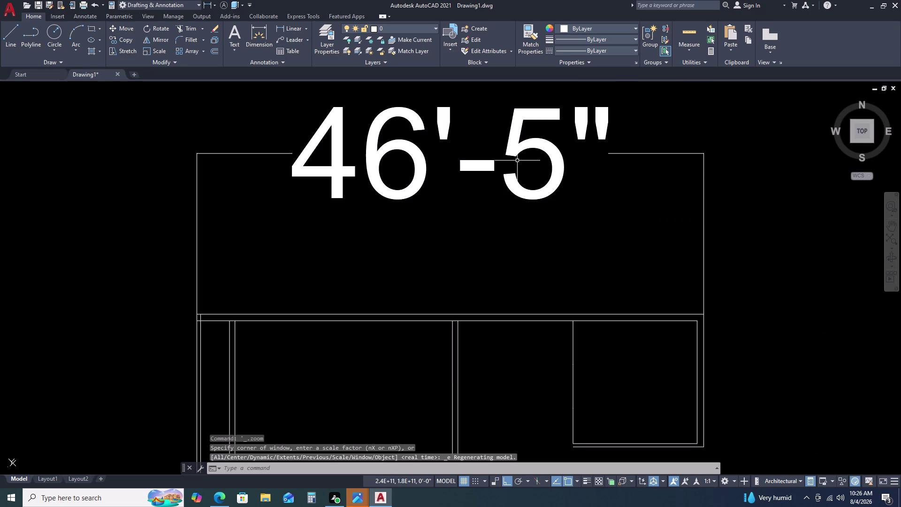
scroll(down, 3)
scroll(up, 3)
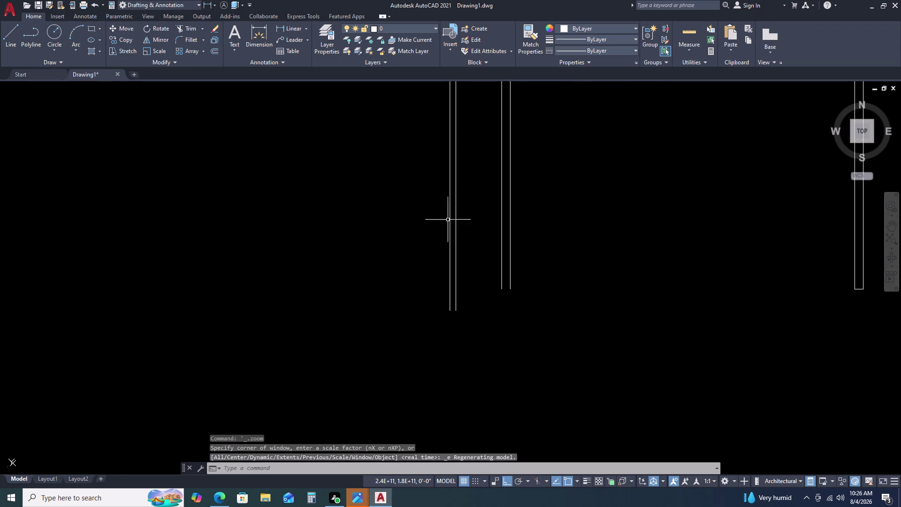
scroll(down, 3)
middle_drag(502, 201, 420, 205)
scroll(down, 3)
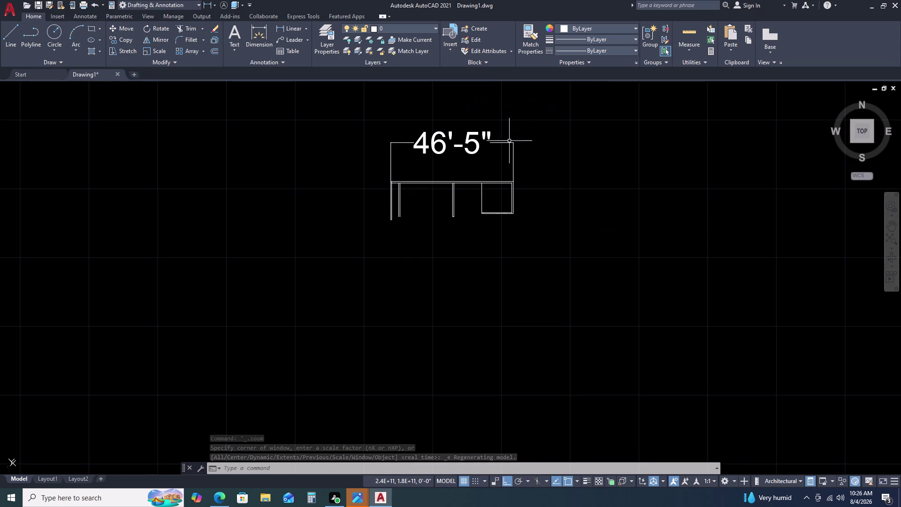
click(504, 133)
double_click(427, 132)
Exit the dimension text editor, discarding the text changes.
key(Delete)
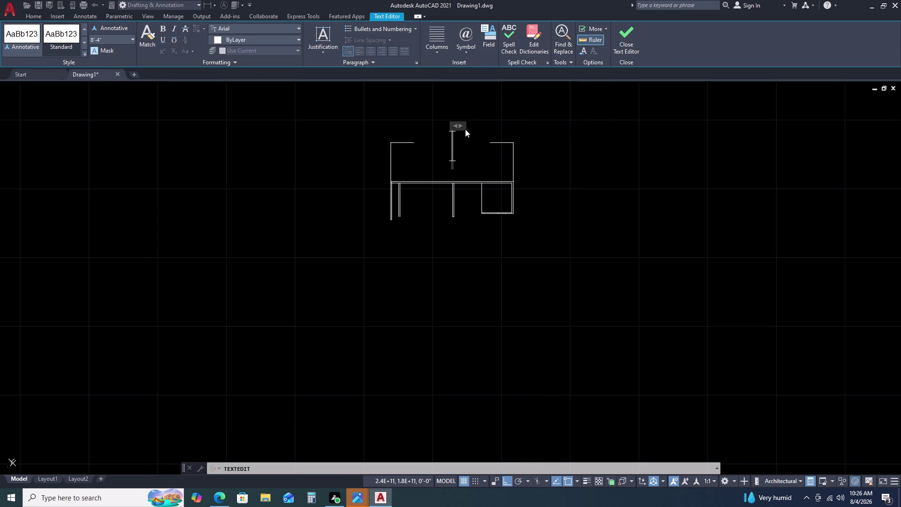
key(Escape)
key(Escape)
key(Escape)
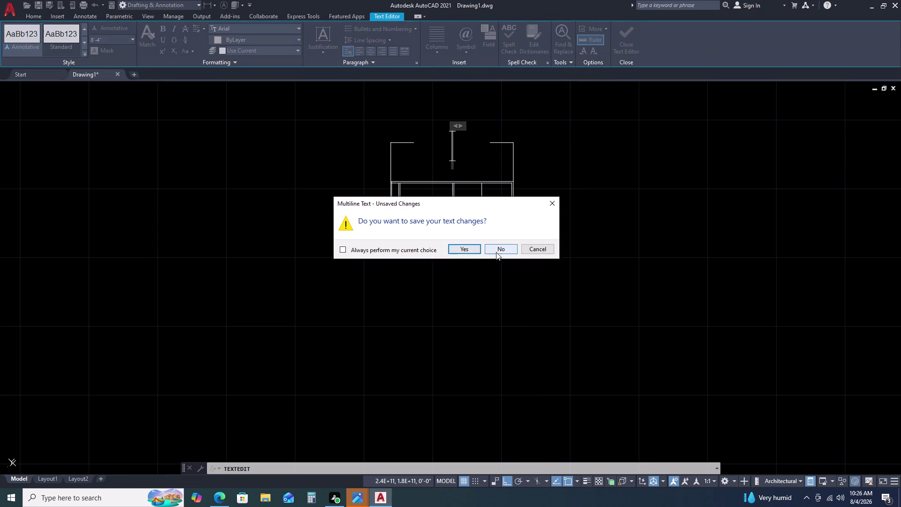
double_click(496, 252)
key(Escape)
Reopen the 46'-5" text, then close the editor and cancel TEXTEDIT.
double_click(490, 139)
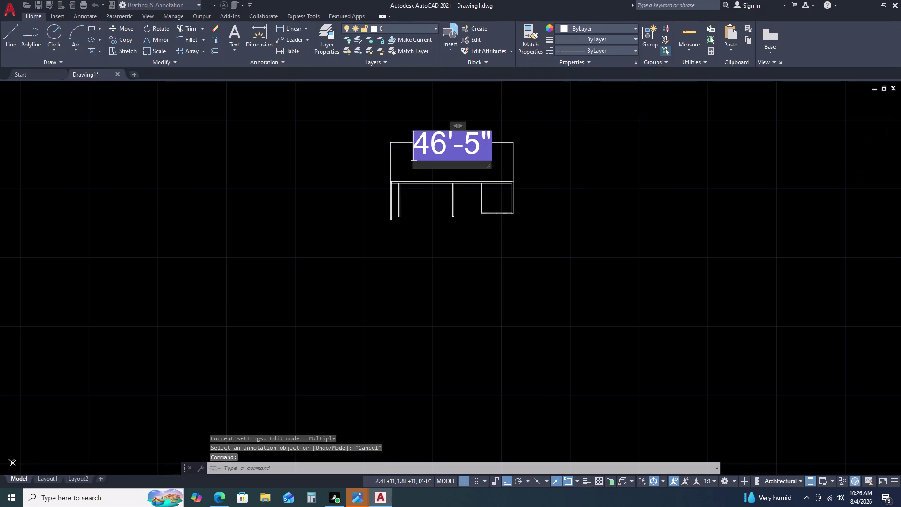
key(Delete)
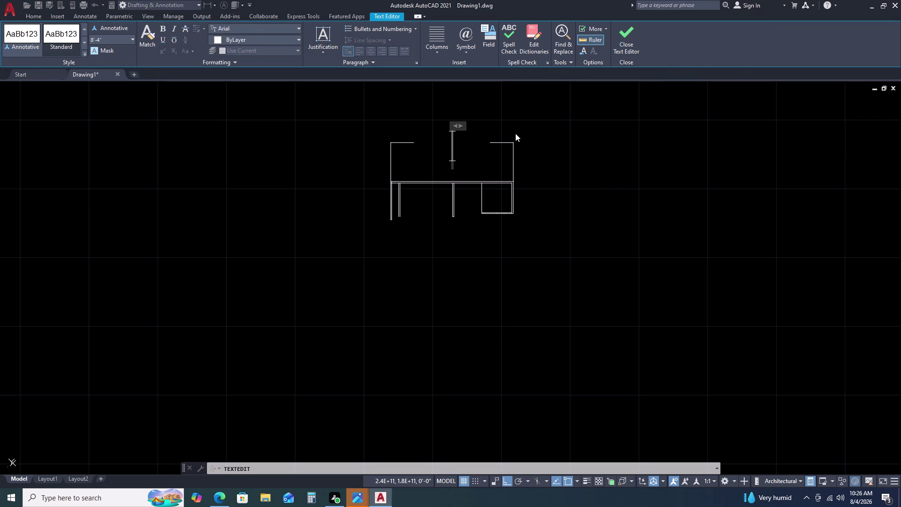
click(516, 133)
click(487, 151)
key(Delete)
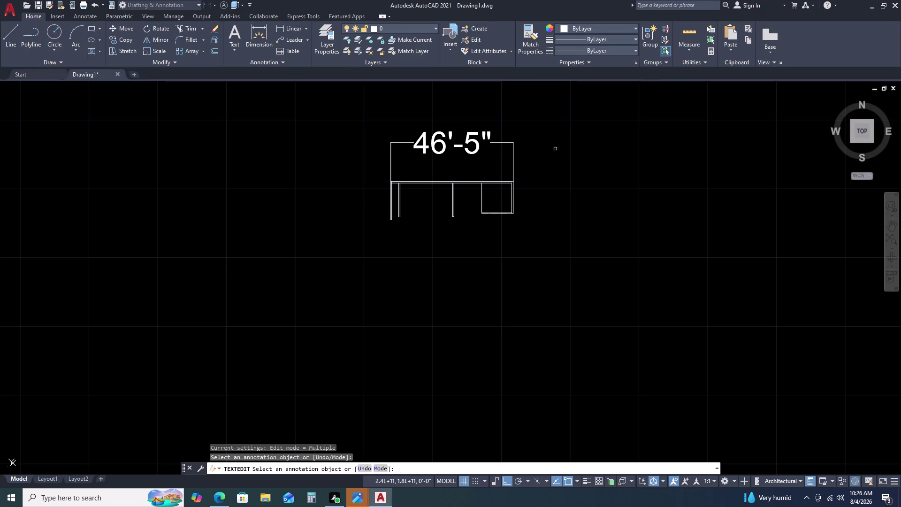
key(Escape)
key(Escape)
key(Escape)
key(Escape)
Select the overall 46'-5" dimension and erase it.
click(515, 153)
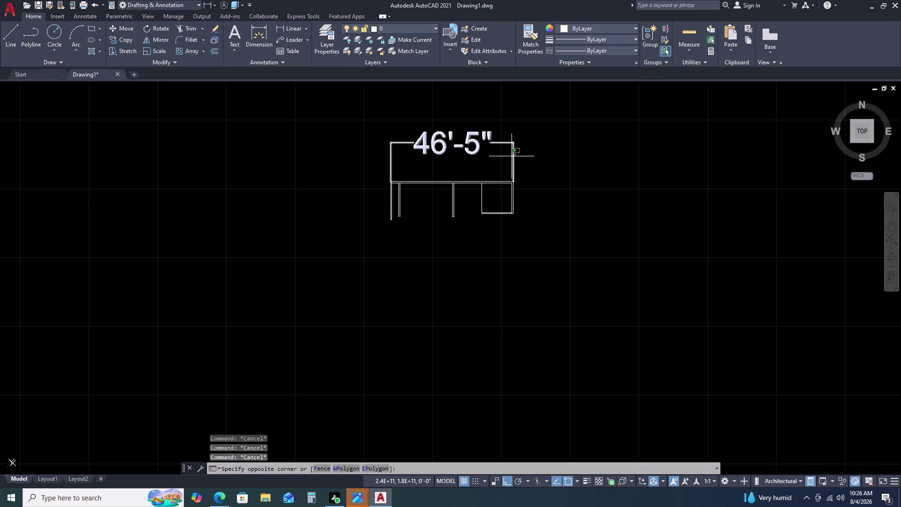
click(510, 158)
key(Delete)
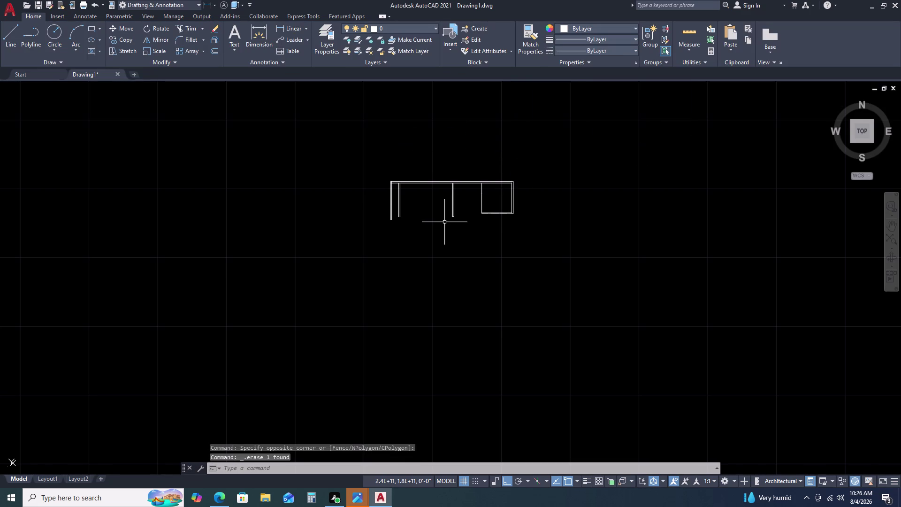
scroll(up, 3)
middle_click(500, 189)
middle_drag(502, 190, 491, 197)
middle_drag(481, 199, 473, 201)
middle_click(451, 204)
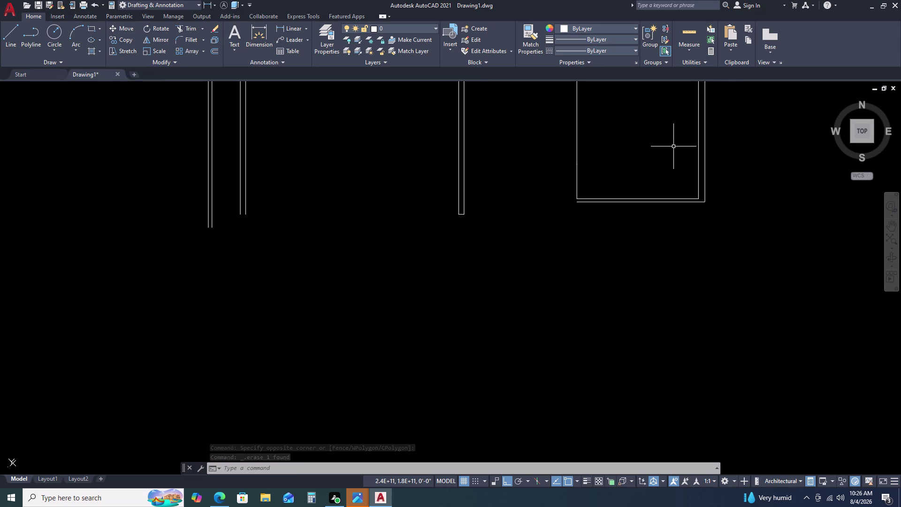
scroll(down, 3)
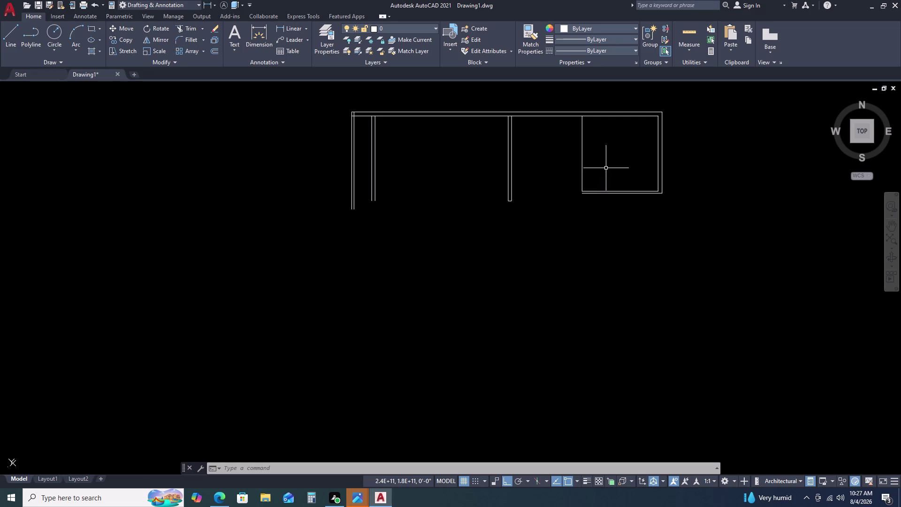
scroll(up, 3)
scroll(down, 3)
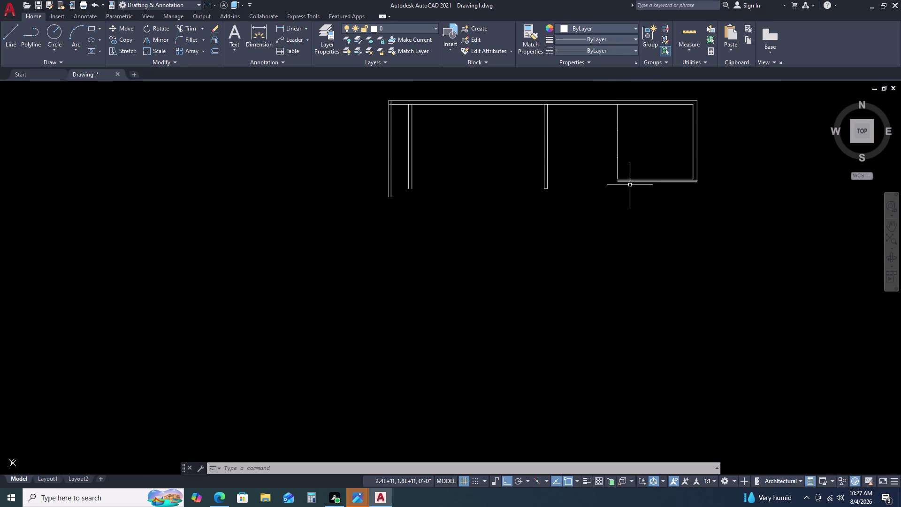
scroll(down, 3)
scroll(up, 3)
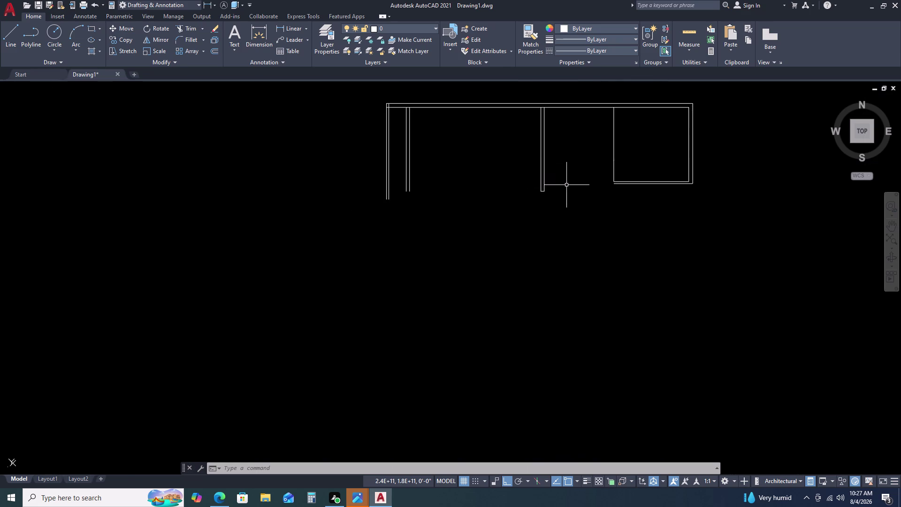
key(x)
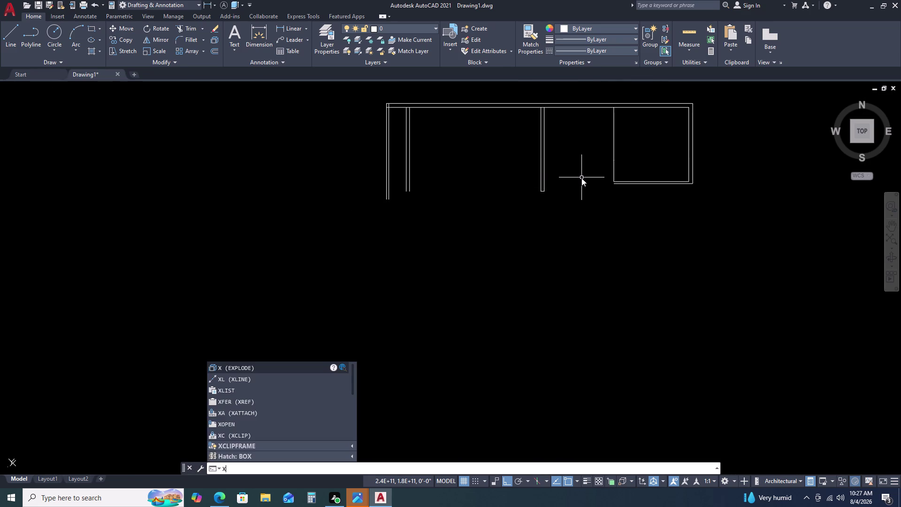
Start a horizontal construction line, then cancel it.
key(l)
key(space)
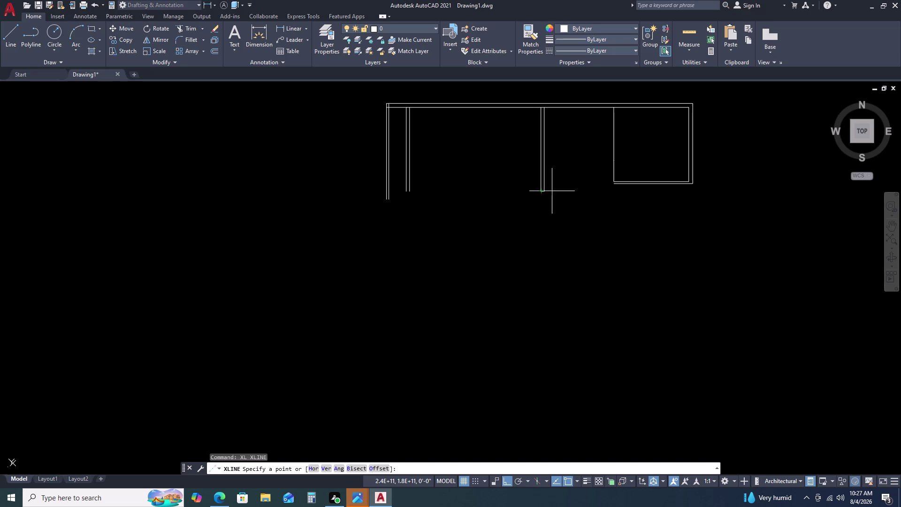
key(h)
key(space)
key(Escape)
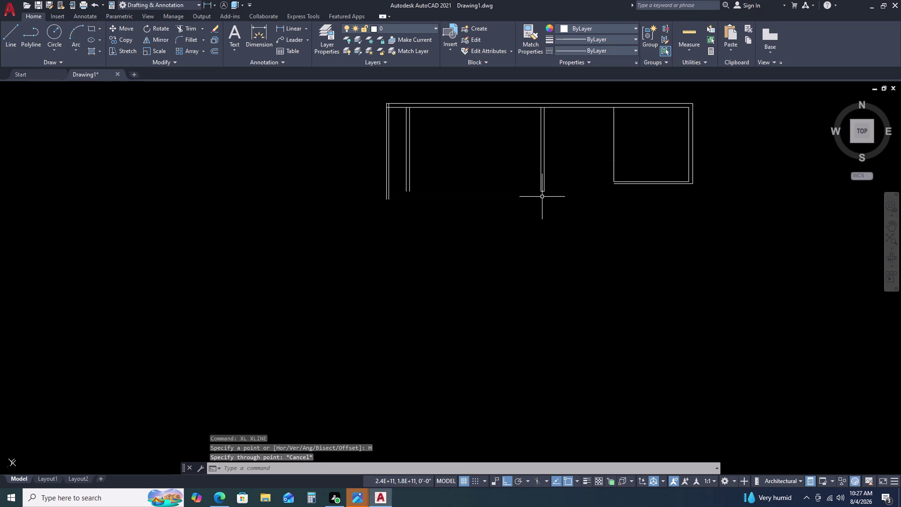
key(c)
key(BackSpace)
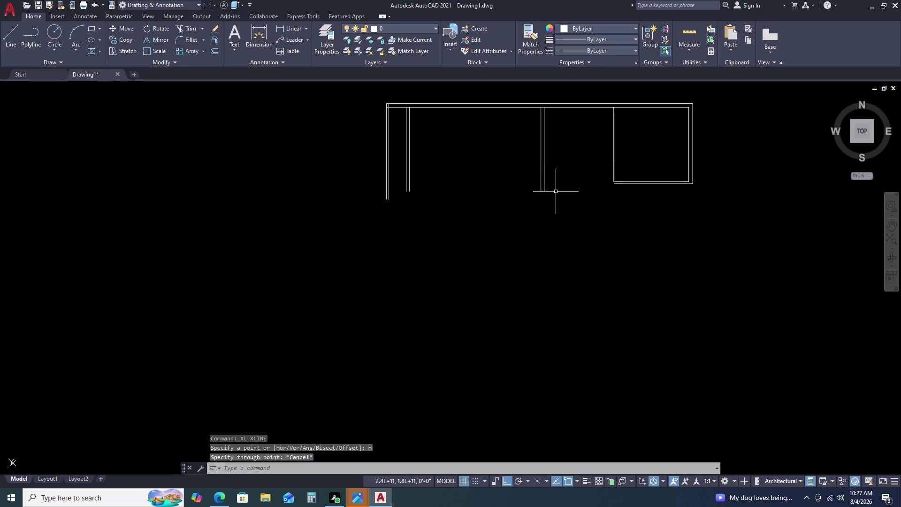
Place a vertical construction line through the endpoint of the inner wall line.
key(x)
key(l)
key(space)
key(v)
key(space)
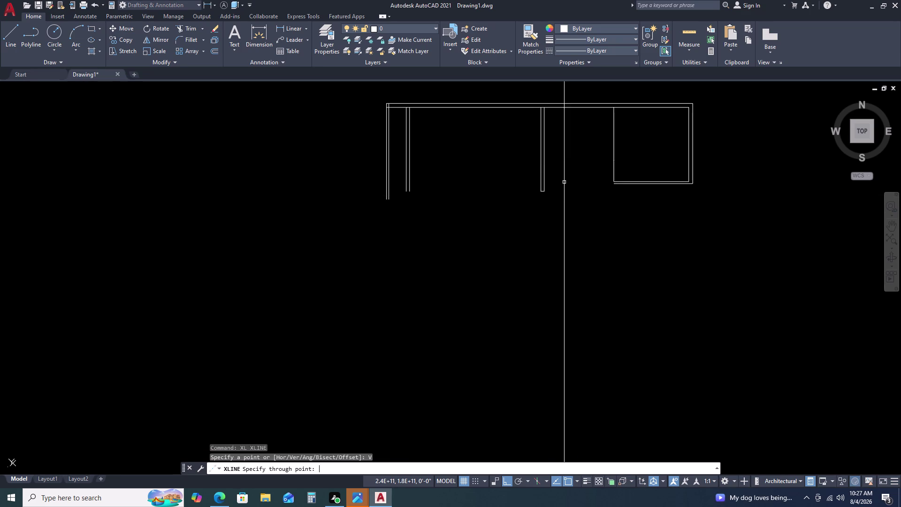
scroll(up, 3)
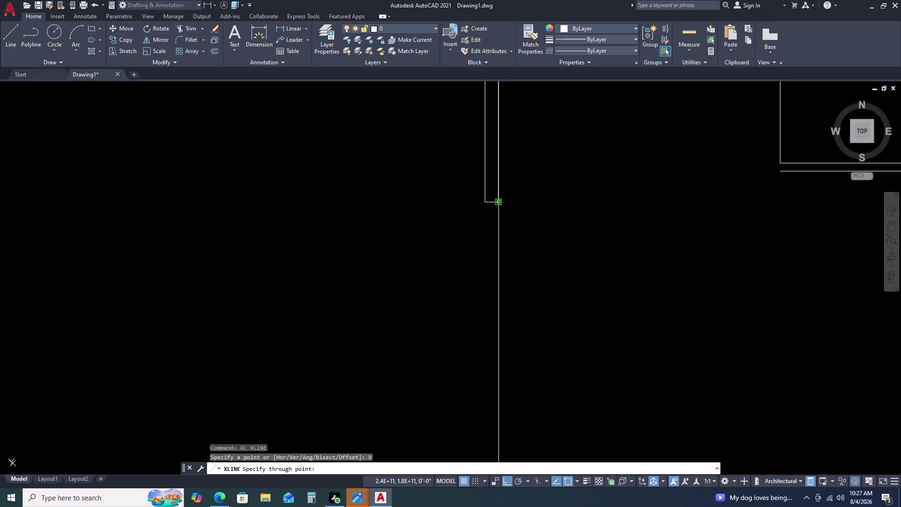
double_click(498, 203)
click(487, 200)
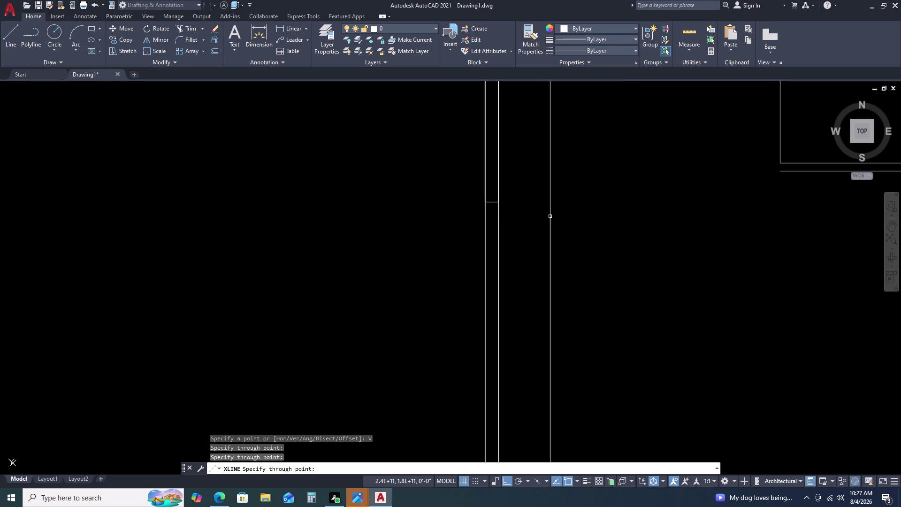
key(Escape)
Zoom around the plan outline and clear an accidental selection.
scroll(up, 3)
scroll(up, 3)
scroll(up, 3)
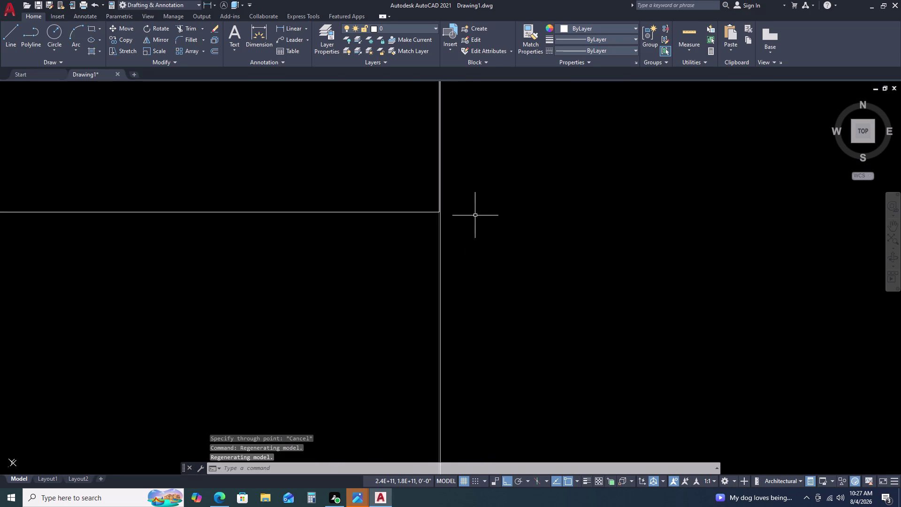
scroll(up, 3)
scroll(up, 3)
scroll(down, 3)
scroll(up, 3)
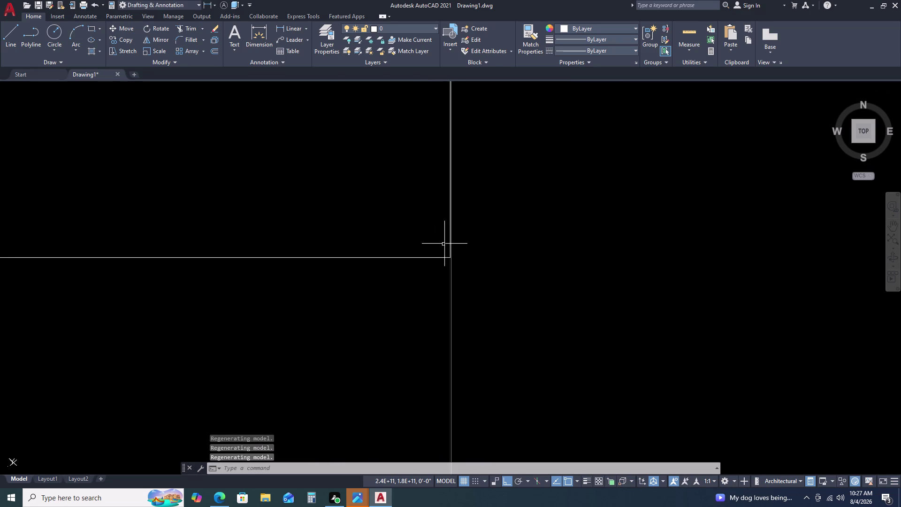
scroll(up, 3)
scroll(up, 3)
scroll(up, 3)
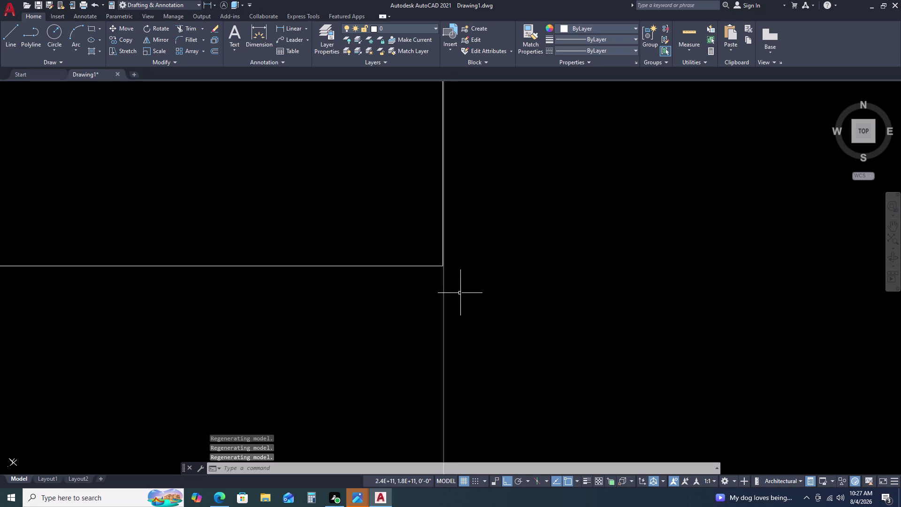
scroll(up, 3)
scroll(up, 3)
drag(477, 303, 470, 307)
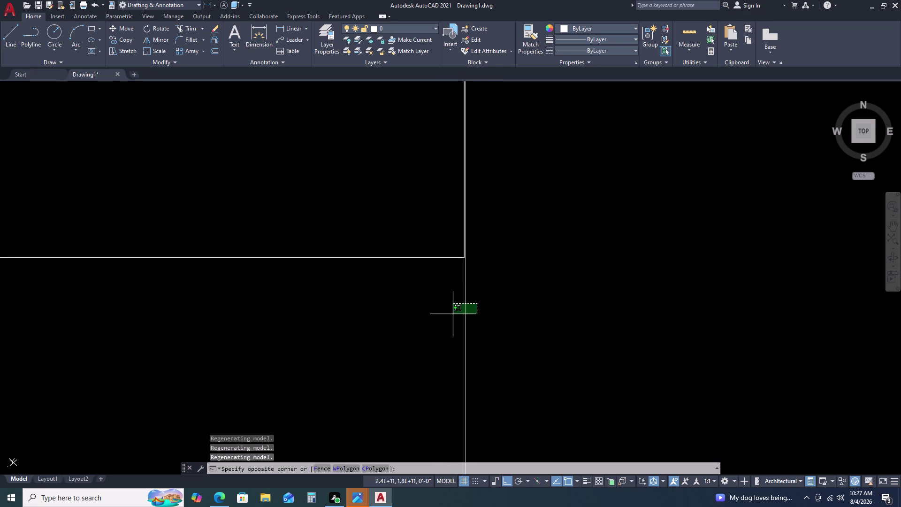
click(450, 314)
scroll(up, 3)
scroll(up, 3)
key(Escape)
scroll(down, 3)
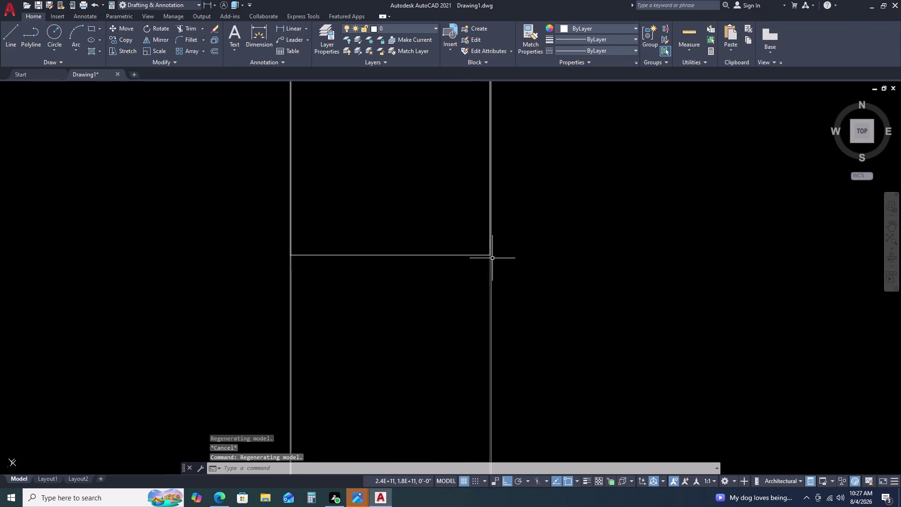
scroll(up, 3)
scroll(up, 3)
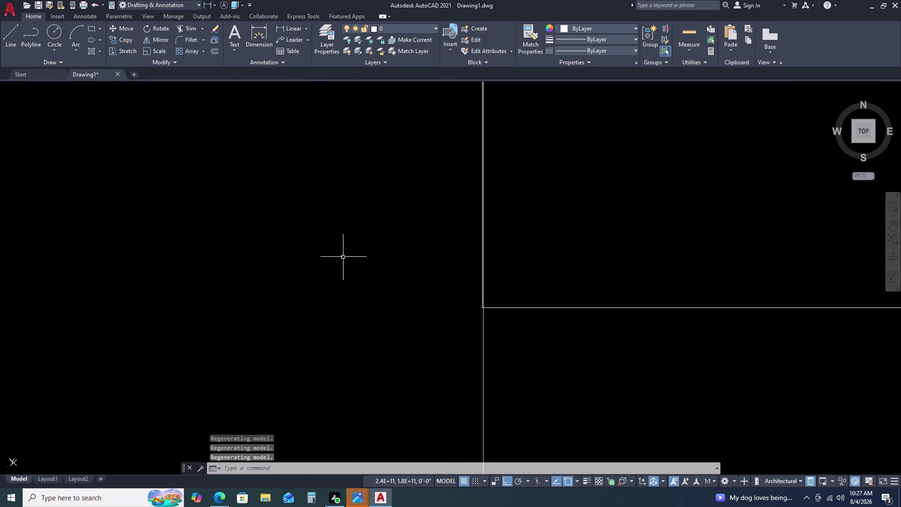
scroll(up, 3)
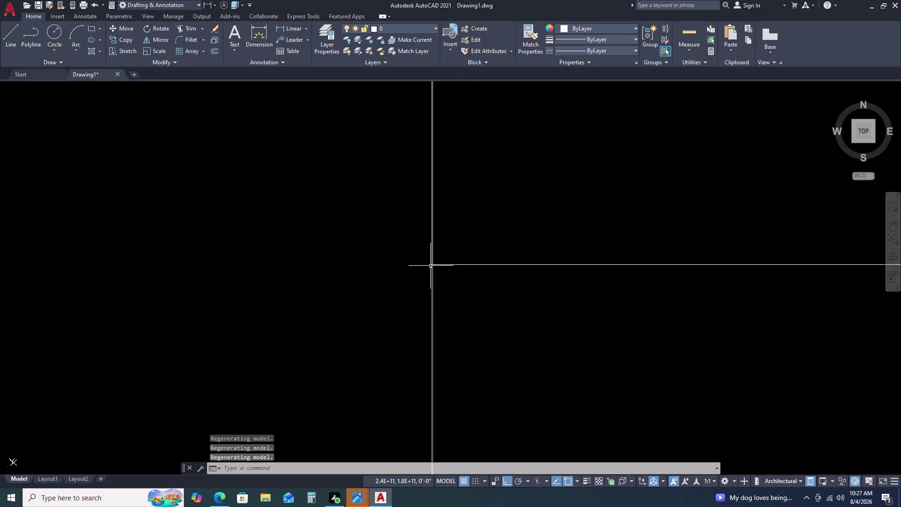
scroll(up, 3)
scroll(up, 3)
scroll(up, 3)
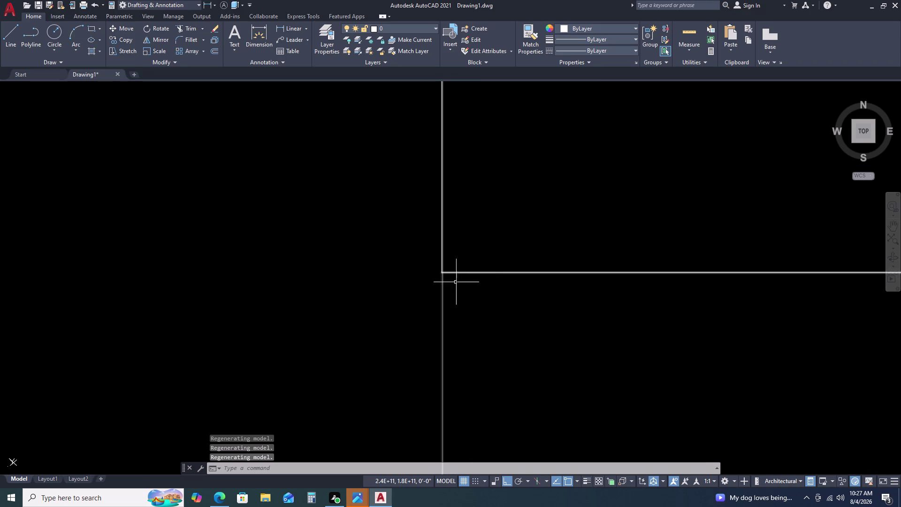
scroll(up, 3)
scroll(up, 3)
scroll(up, 3)
scroll(down, 3)
key(Escape)
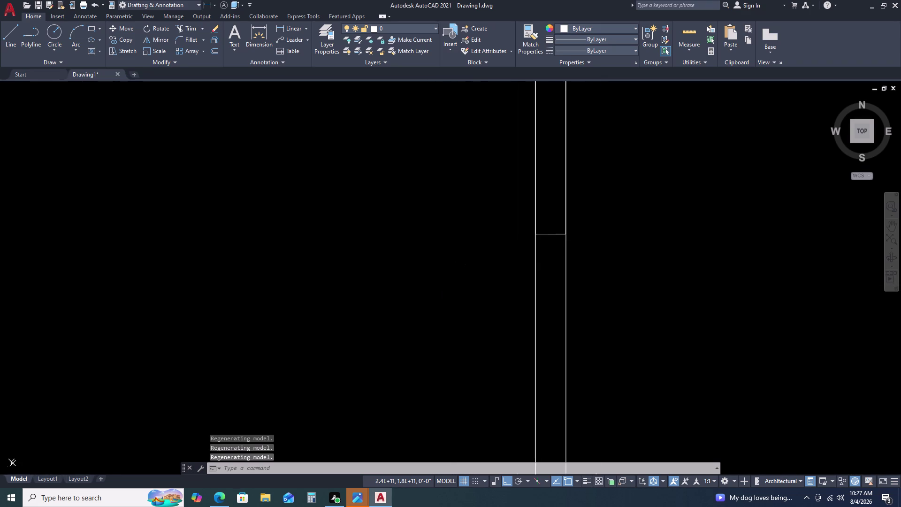
scroll(down, 3)
scroll(up, 3)
scroll(down, 3)
scroll(up, 3)
key(Escape)
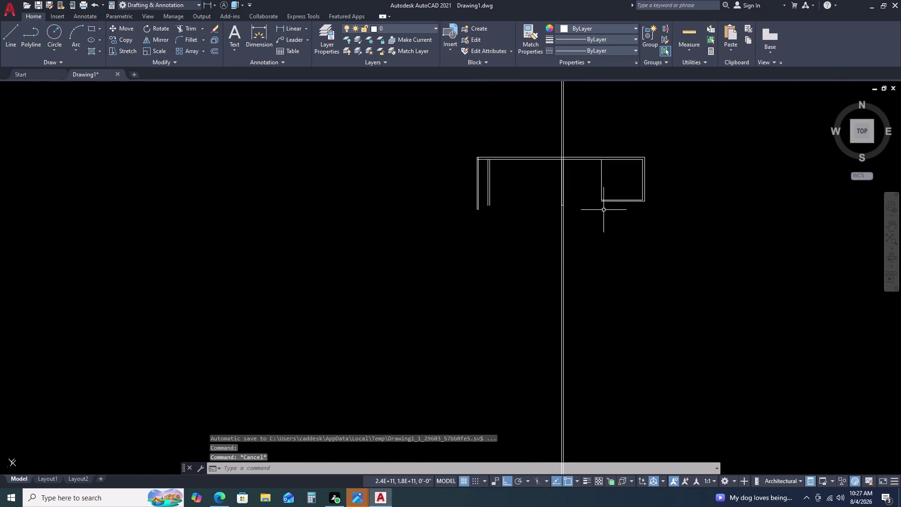
scroll(up, 3)
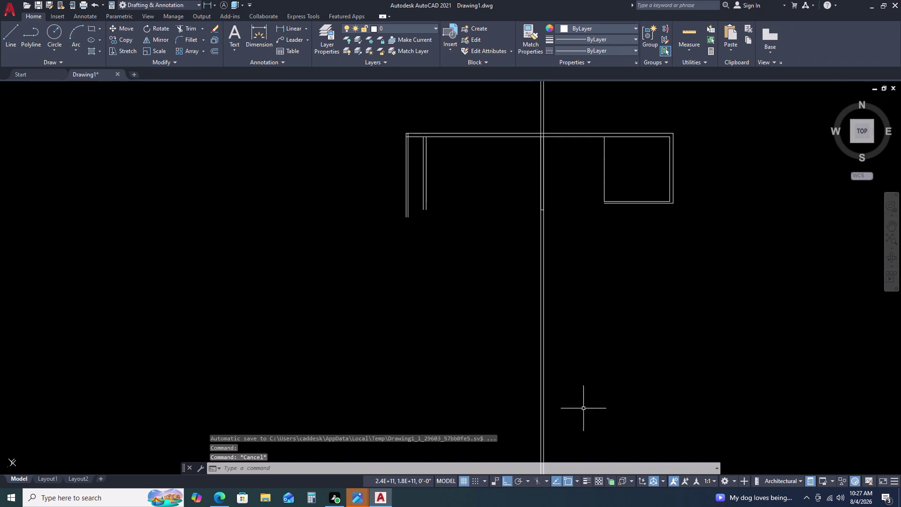
Extend the right part's outer bottom wall line left to the vertical construction line.
key(r)
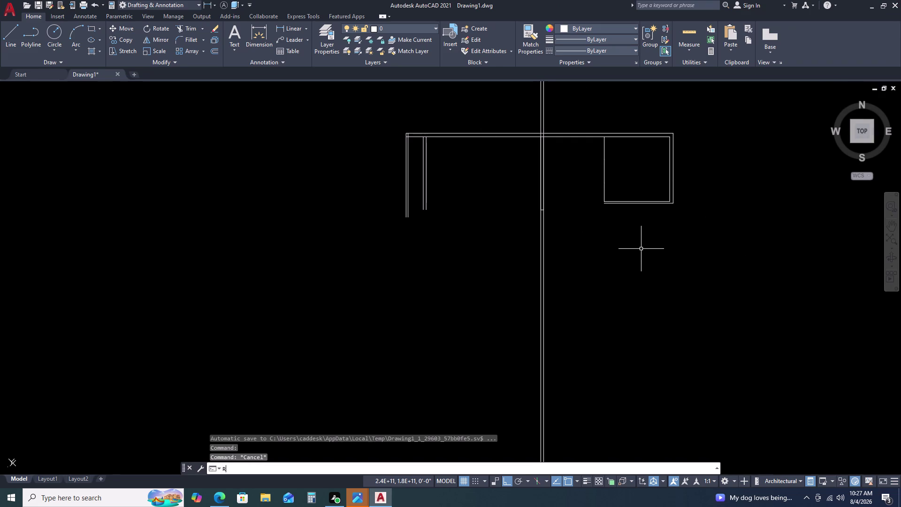
key(BackSpace)
key(e)
text(X)
key(space)
scroll(up, 3)
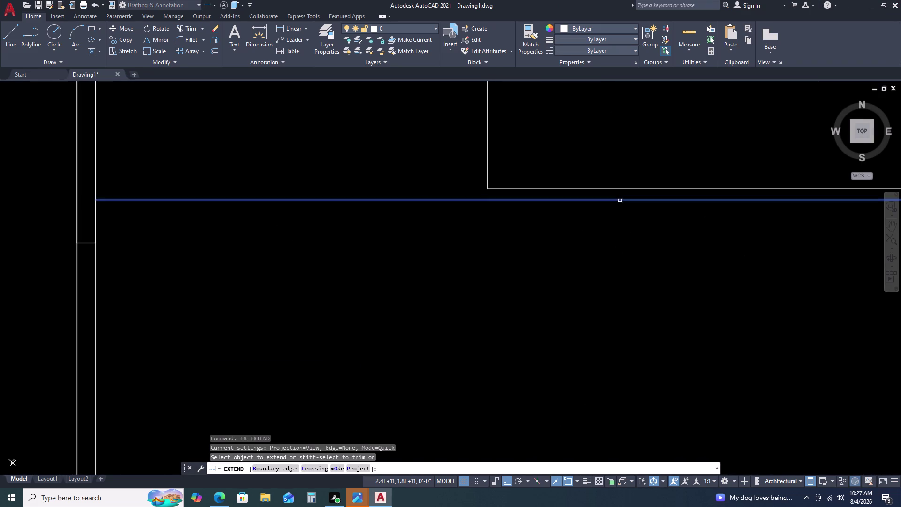
click(620, 200)
scroll(down, 3)
key(Escape)
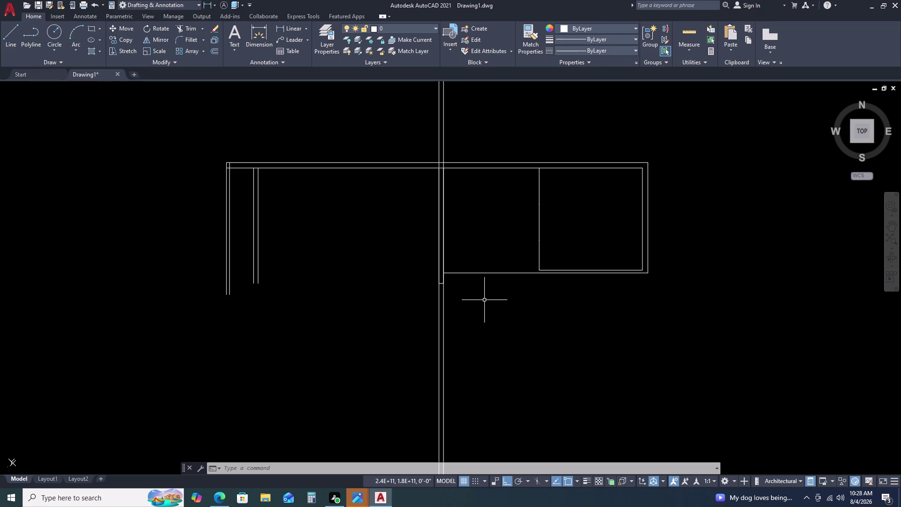
Try stretching the extended line's left end, cancel it, and restart Extend.
click(488, 274)
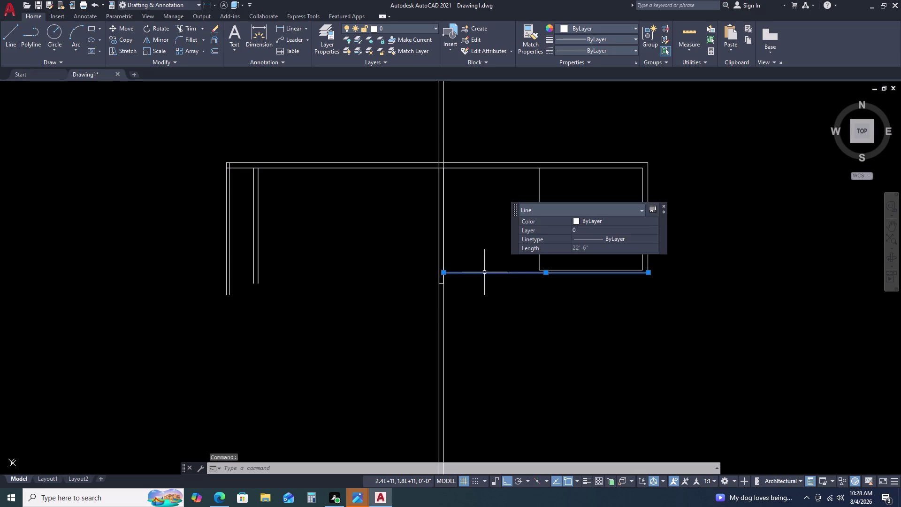
scroll(down, 3)
scroll(up, 3)
scroll(up, 3)
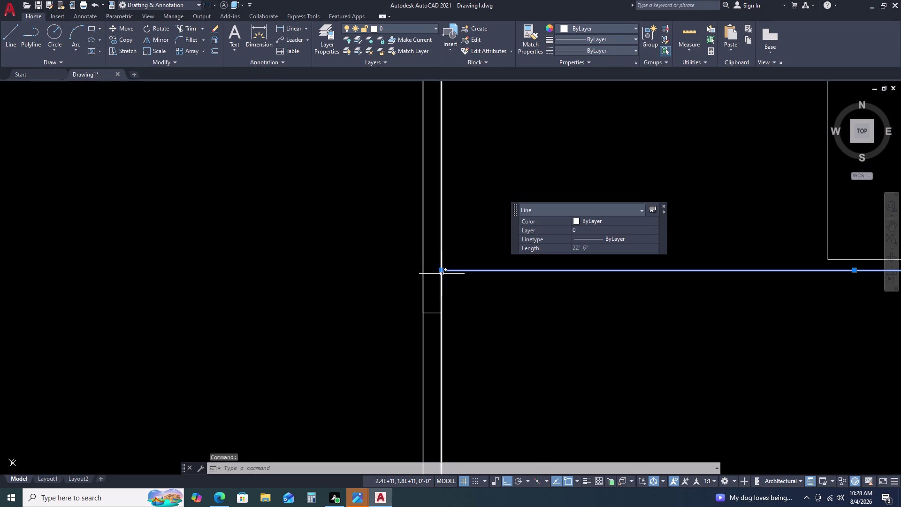
double_click(442, 268)
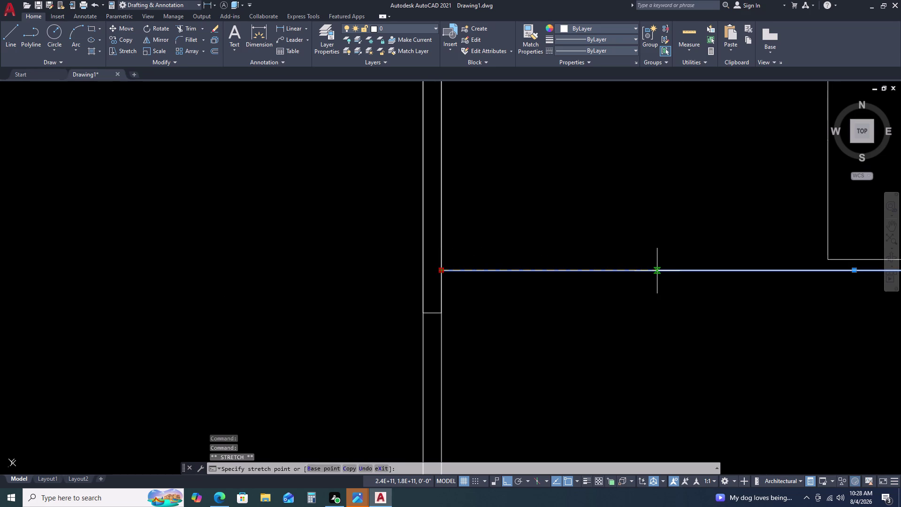
click(657, 271)
key(Escape)
scroll(down, 3)
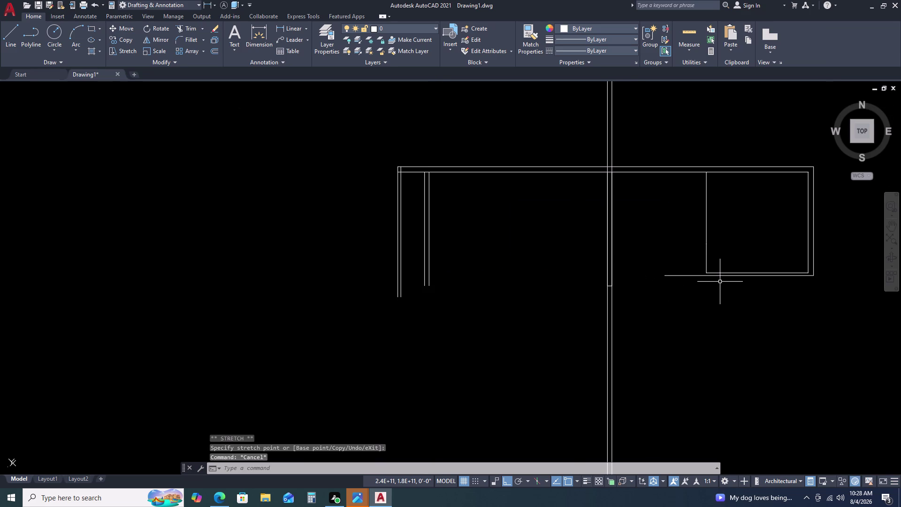
text(EX)
key(space)
scroll(up, 3)
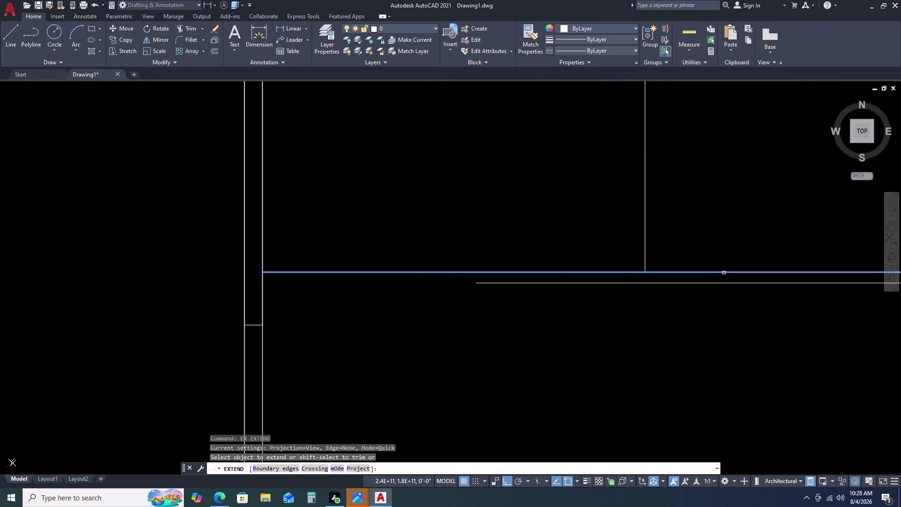
double_click(694, 272)
key(Escape)
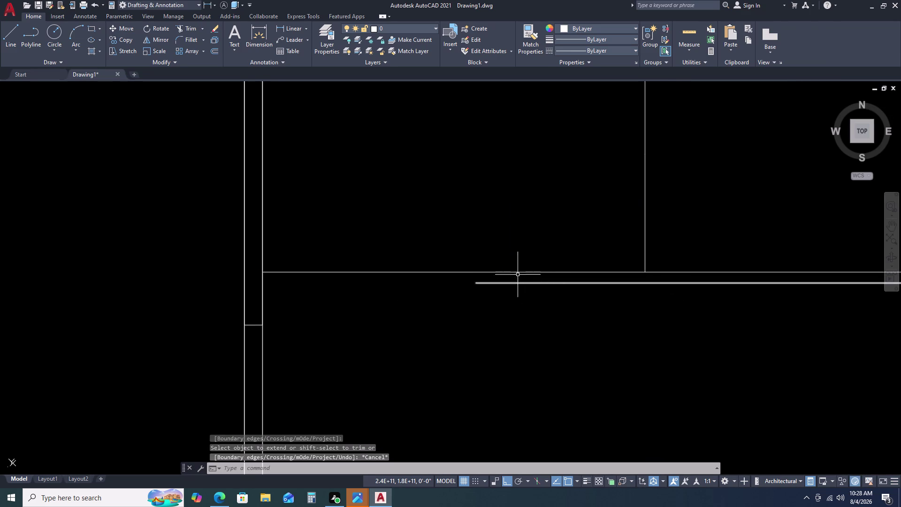
triple_click(509, 267)
double_click(441, 275)
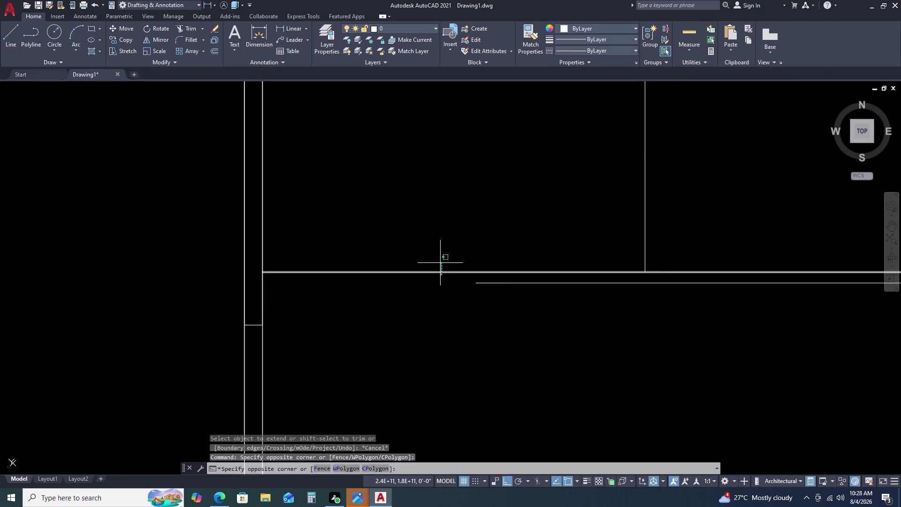
click(441, 262)
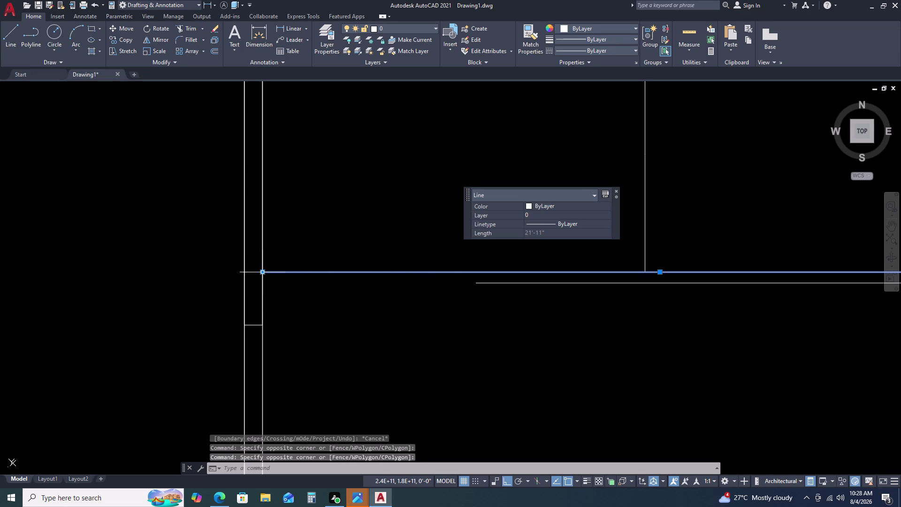
double_click(260, 271)
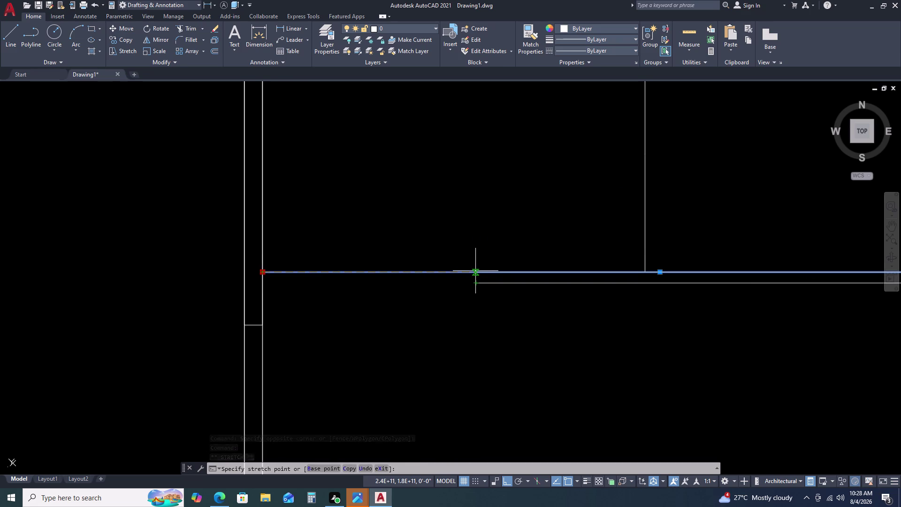
double_click(475, 271)
key(Escape)
key(Escape)
scroll(down, 3)
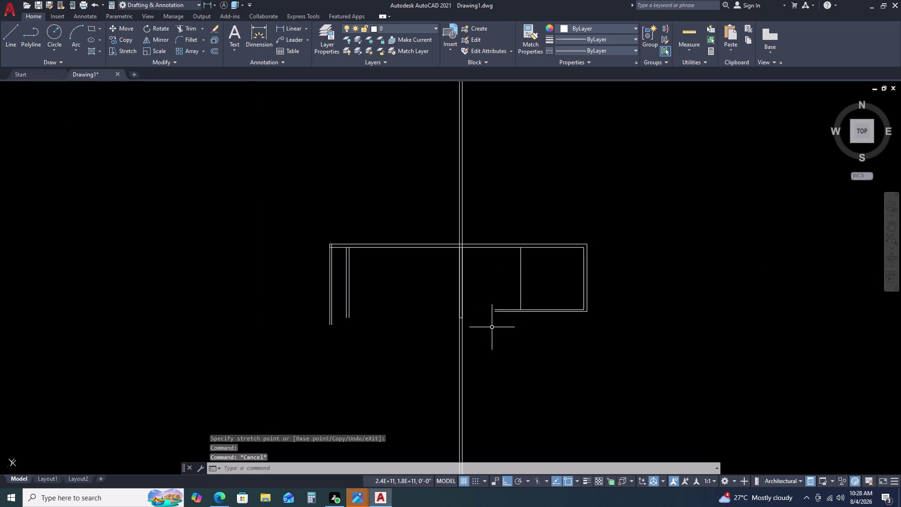
middle_drag(481, 320, 495, 305)
middle_drag(507, 297, 521, 287)
middle_click(528, 279)
middle_click(529, 276)
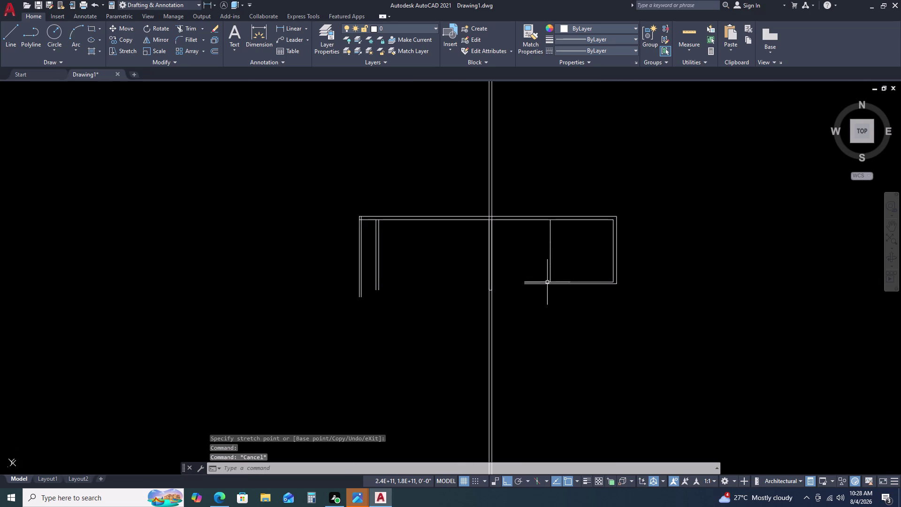
scroll(down, 3)
middle_drag(521, 364, 522, 275)
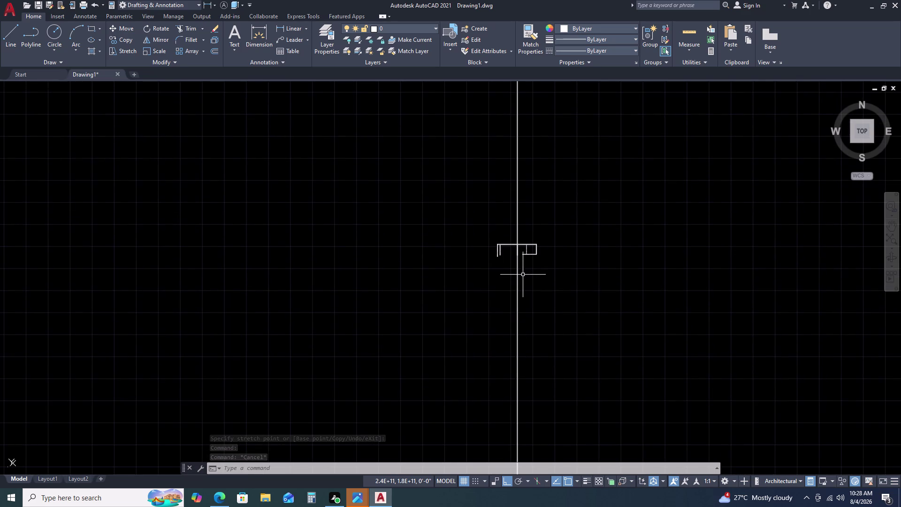
scroll(up, 3)
scroll(up, 3)
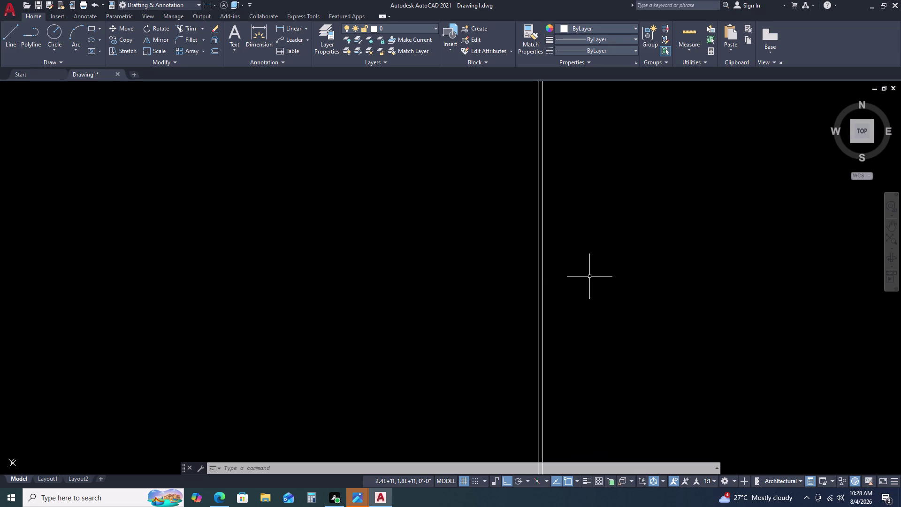
scroll(down, 3)
scroll(down, 3)
scroll(down, 3)
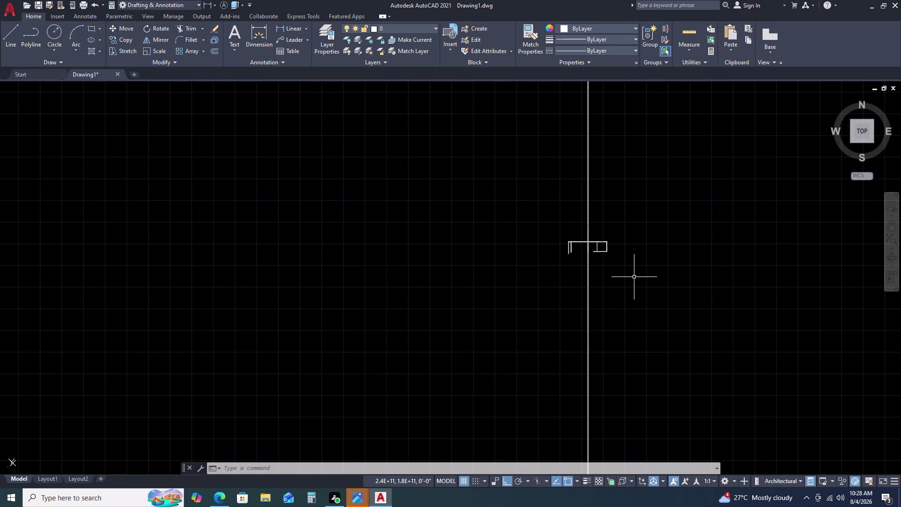
scroll(up, 3)
scroll(up, 3)
scroll(down, 3)
scroll(up, 3)
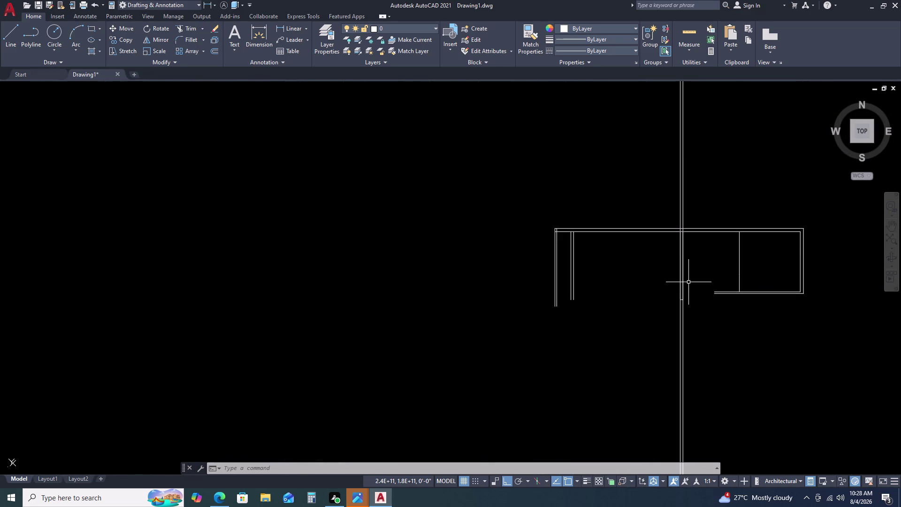
scroll(up, 3)
scroll(up, 3)
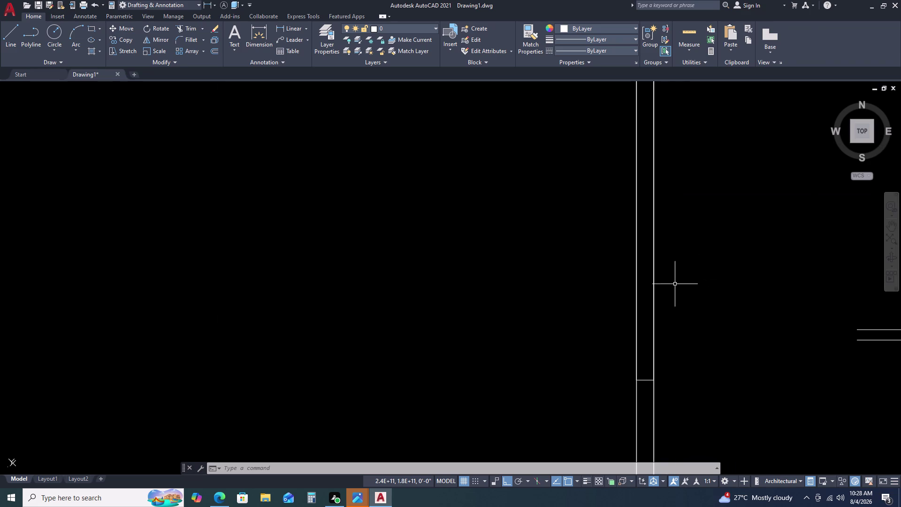
scroll(down, 3)
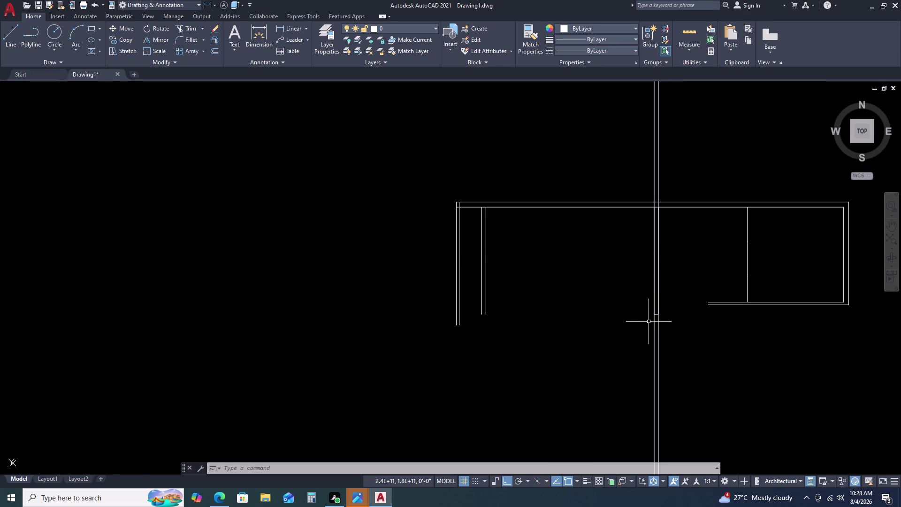
scroll(up, 3)
double_click(671, 295)
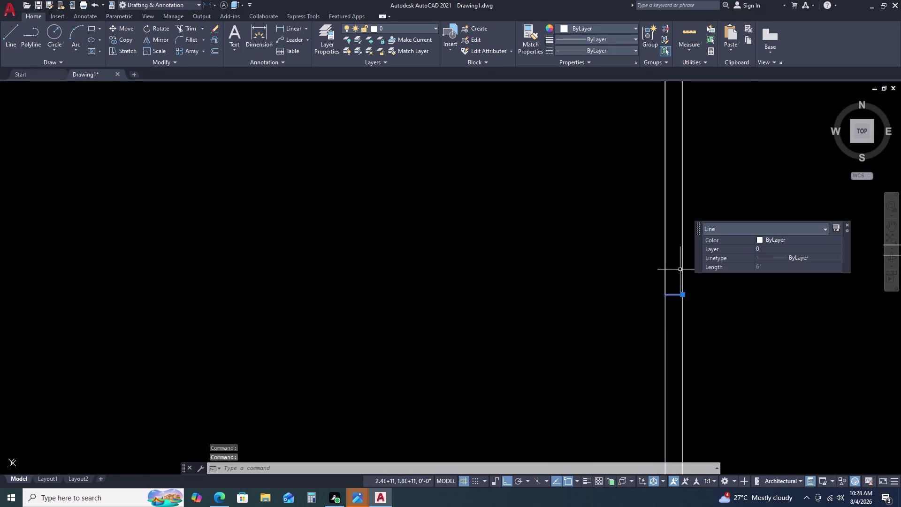
key(Escape)
key(Escape)
key(Escape)
scroll(down, 3)
scroll(down, 3)
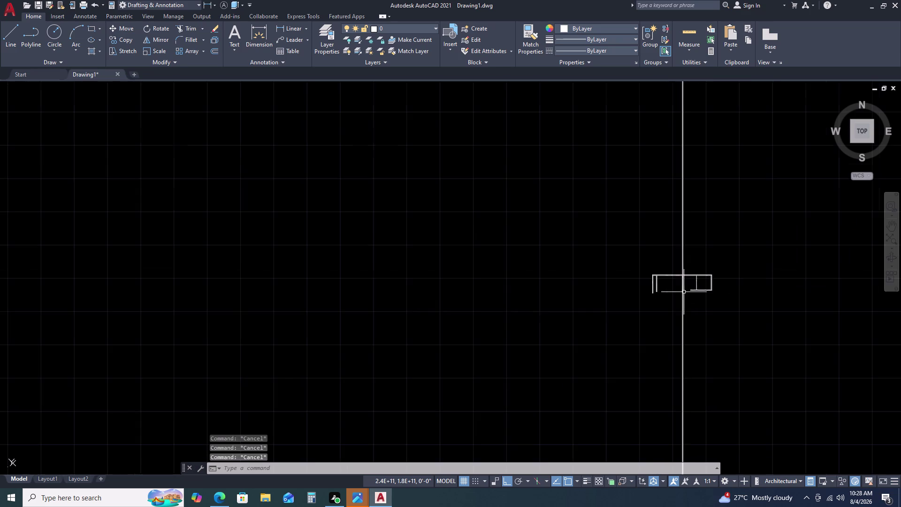
scroll(up, 3)
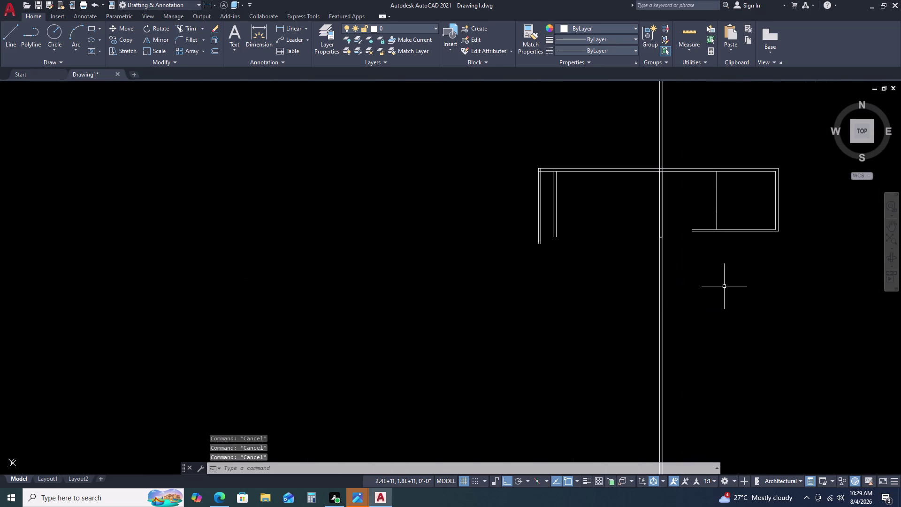
middle_drag(677, 287, 655, 284)
middle_click(654, 284)
middle_drag(725, 276, 635, 258)
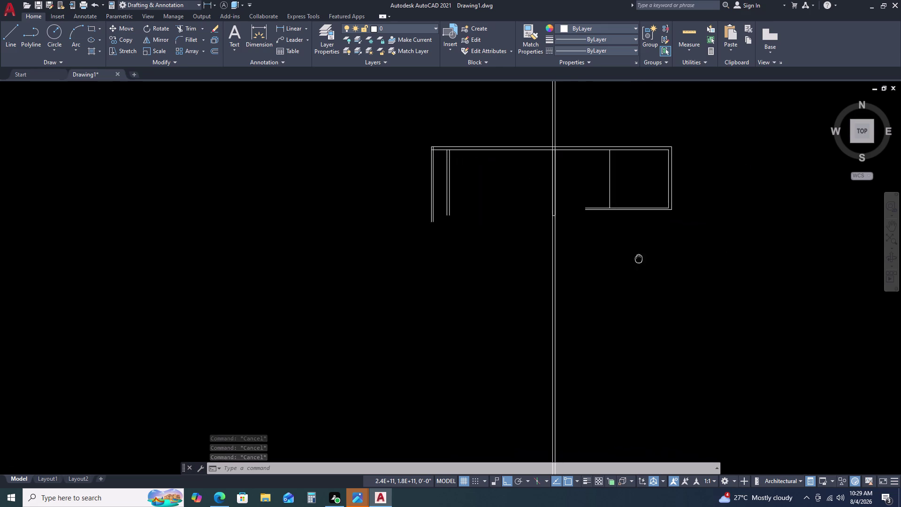
middle_drag(634, 258, 619, 255)
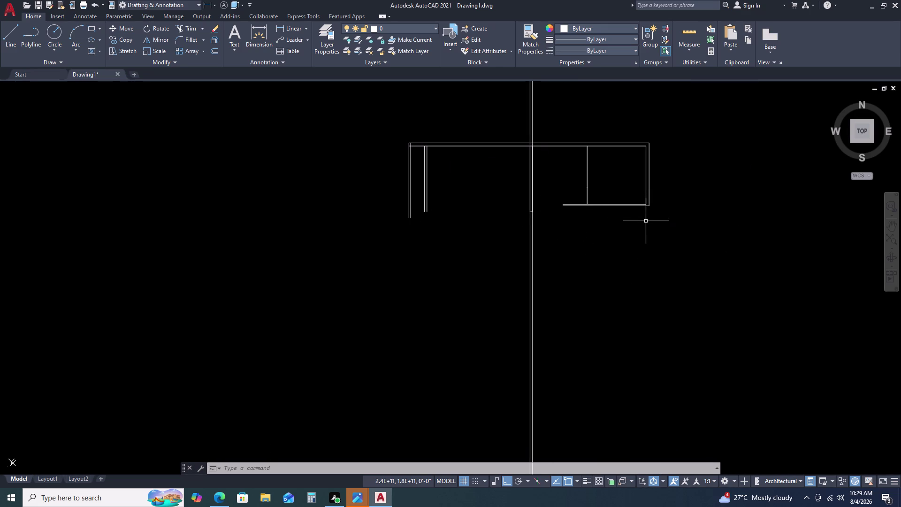
text(L)
Start a line at the outline's top-right corner, draw 21'8.5", and undo it.
key(space)
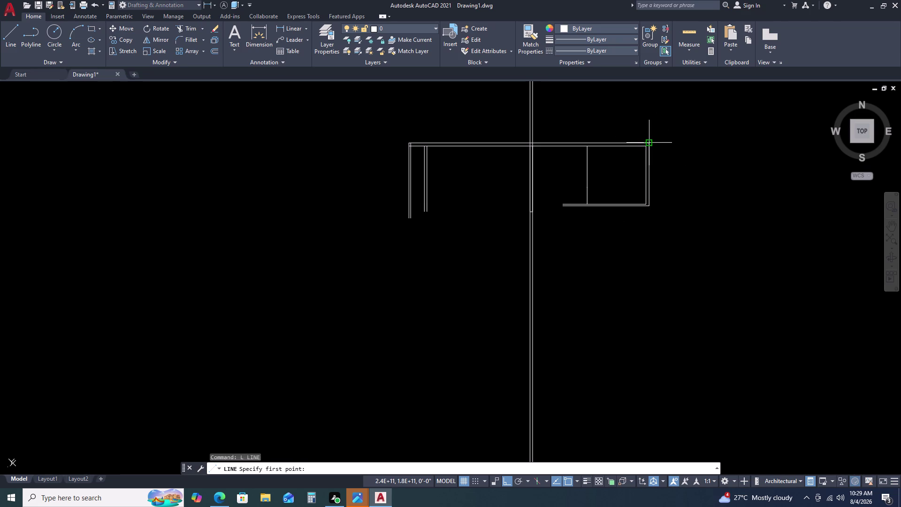
double_click(651, 143)
scroll(down, 3)
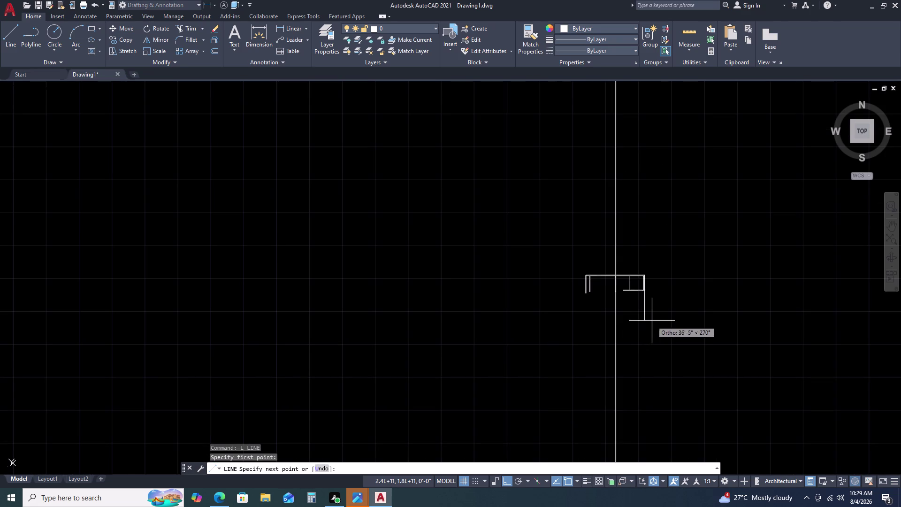
key(2)
key(1)
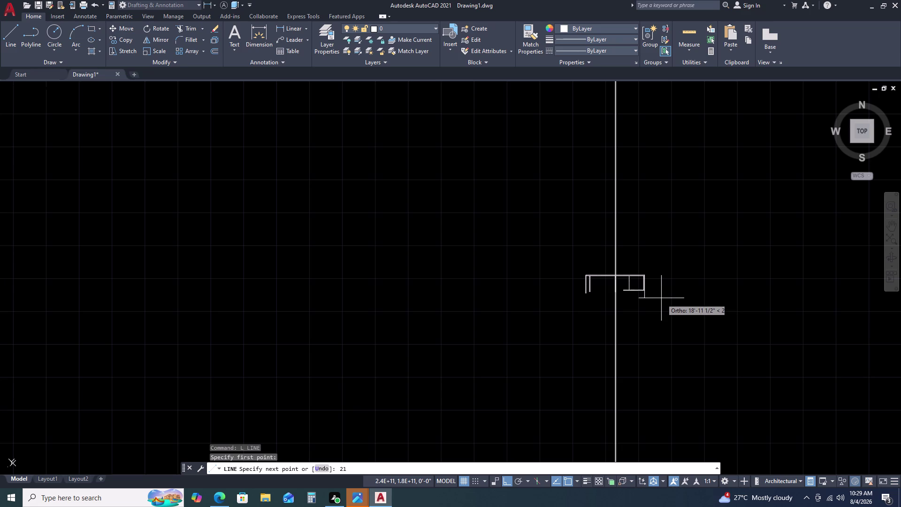
key(apostrophe)
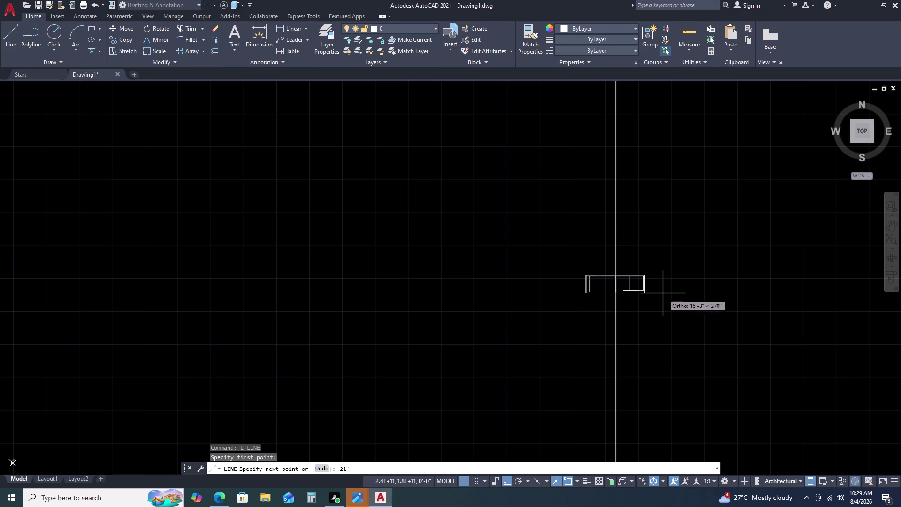
key(8)
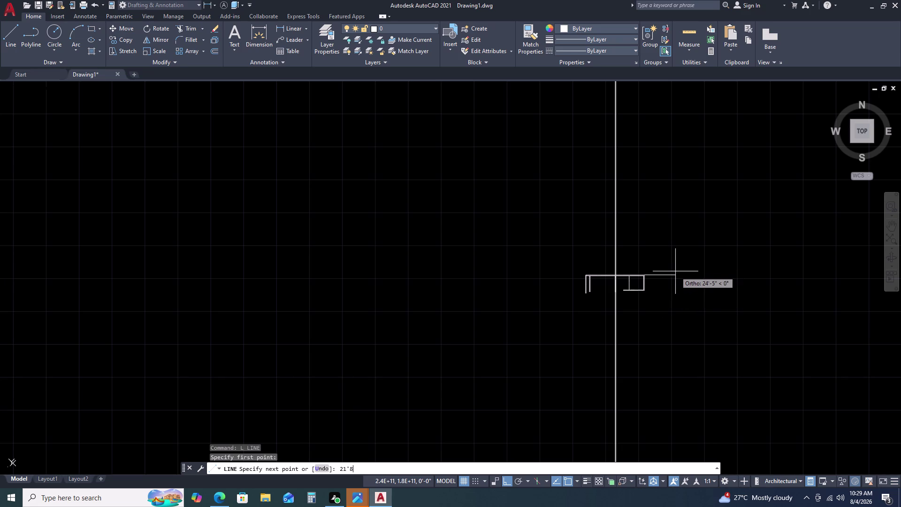
key(period)
key(5)
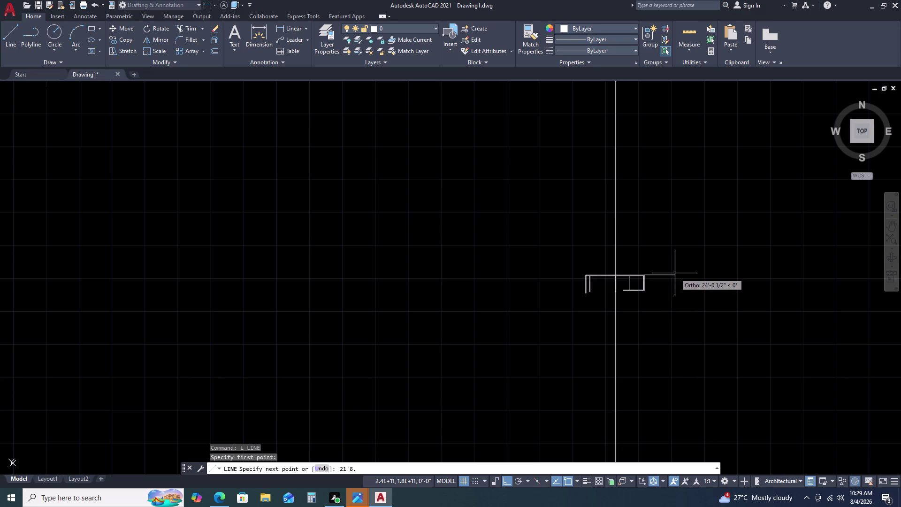
key(space)
scroll(down, 3)
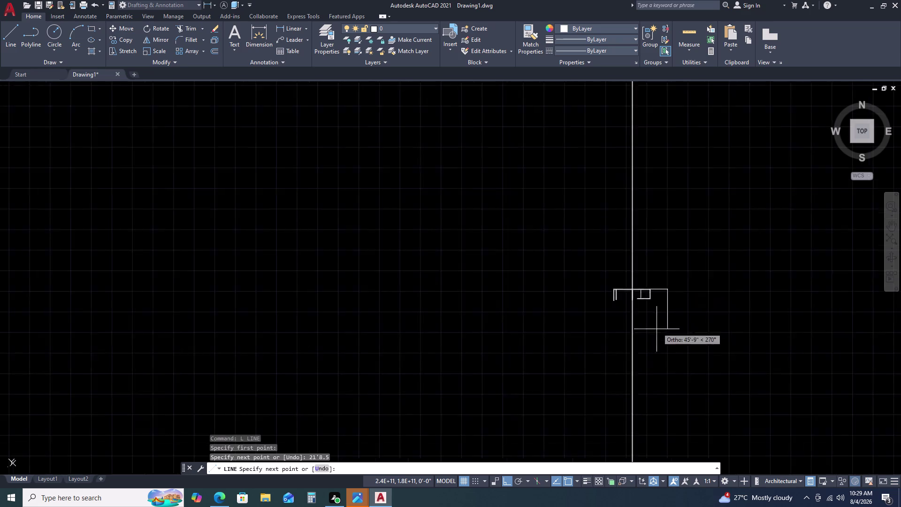
scroll(down, 3)
key(ctrl+z)
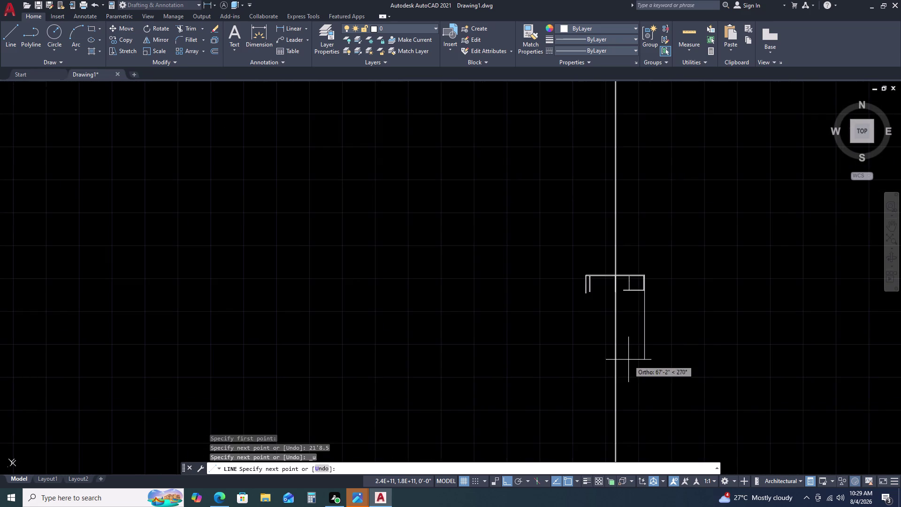
Draw the 21'8.5" segment a second time and undo it again.
scroll(down, 3)
key(2)
key(1)
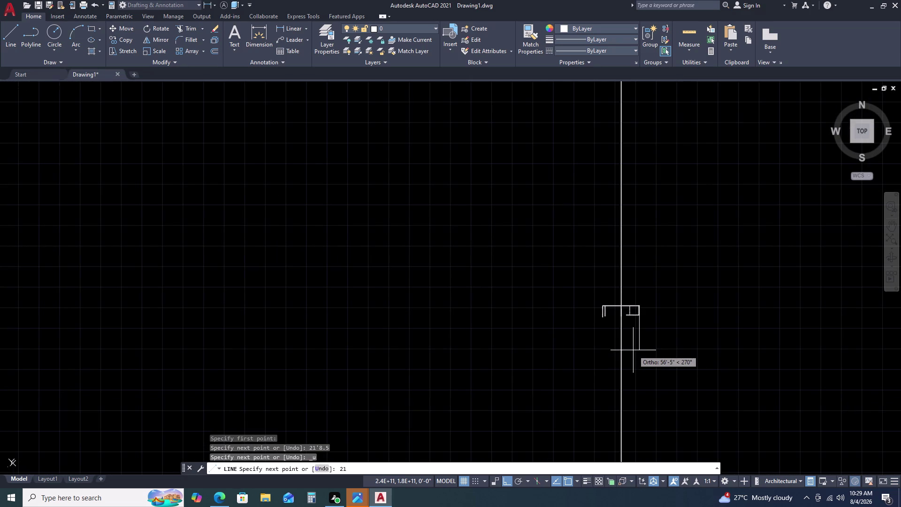
key(apostrophe)
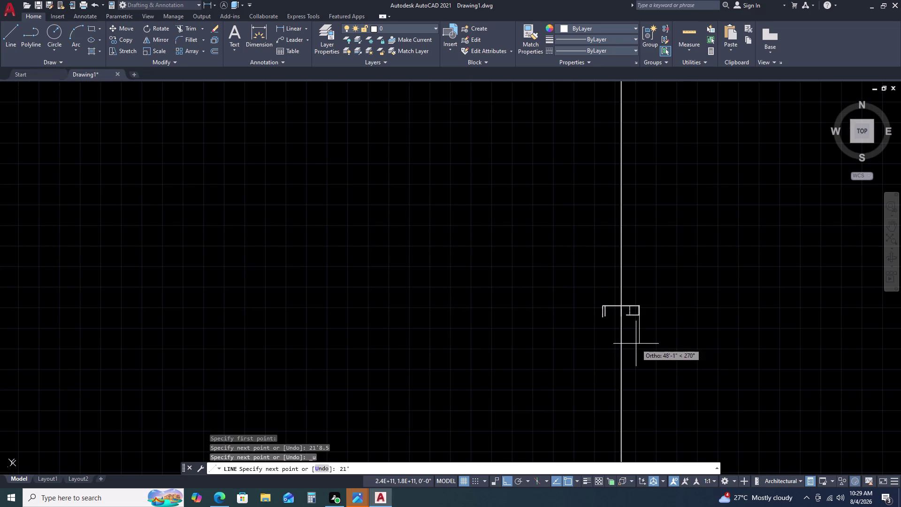
key(8)
key(period)
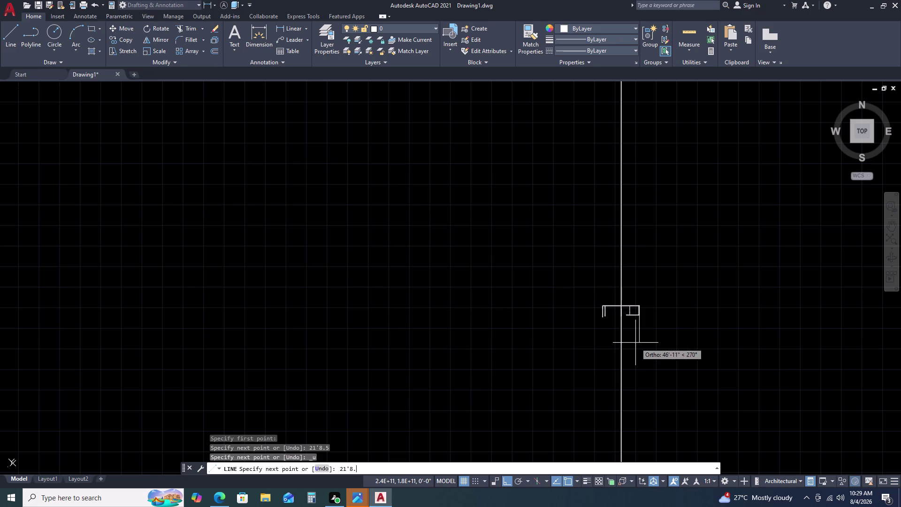
key(5)
key(space)
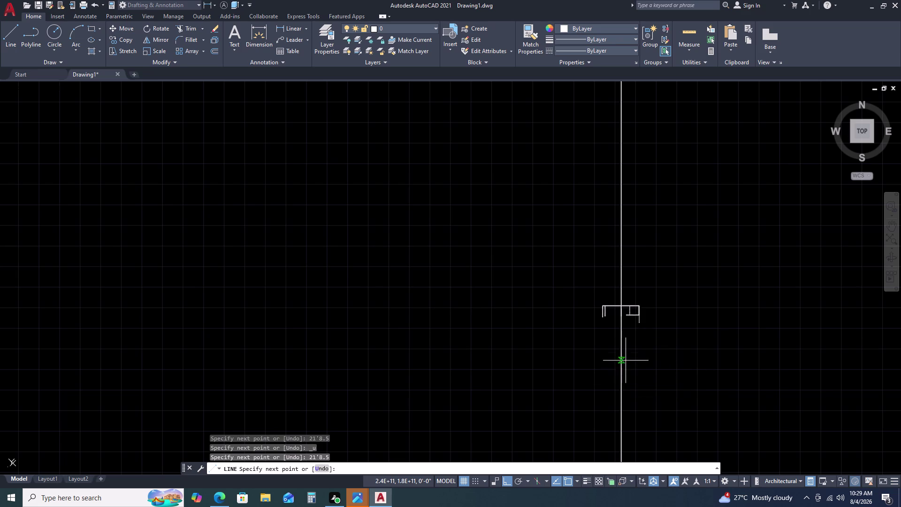
scroll(up, 3)
scroll(down, 3)
scroll(up, 3)
scroll(up, 3)
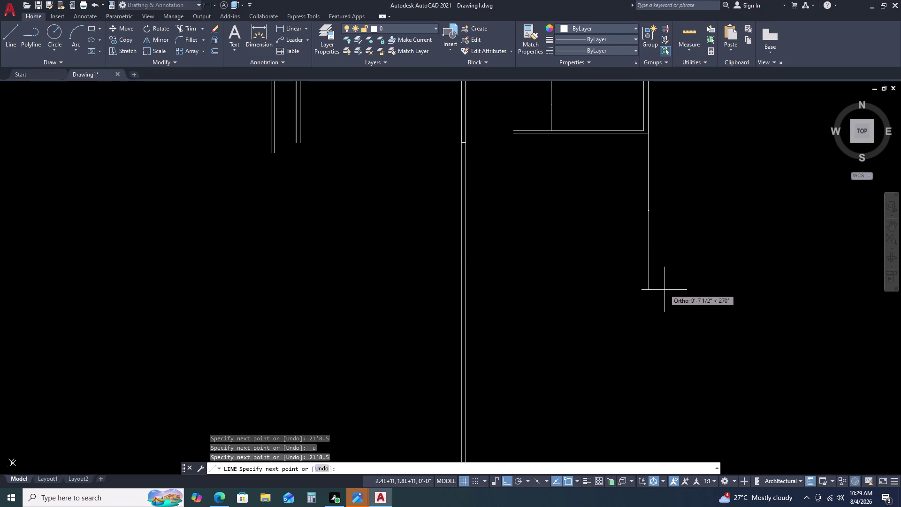
key(ctrl+z)
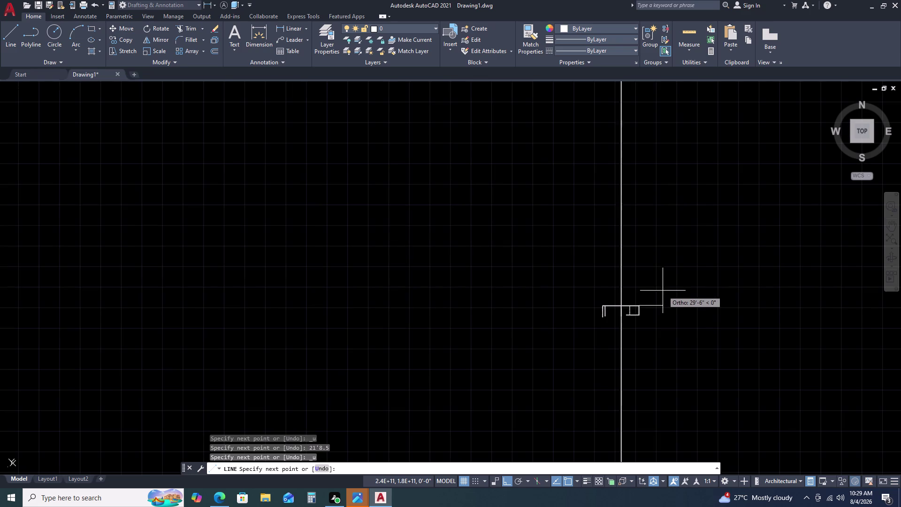
scroll(up, 3)
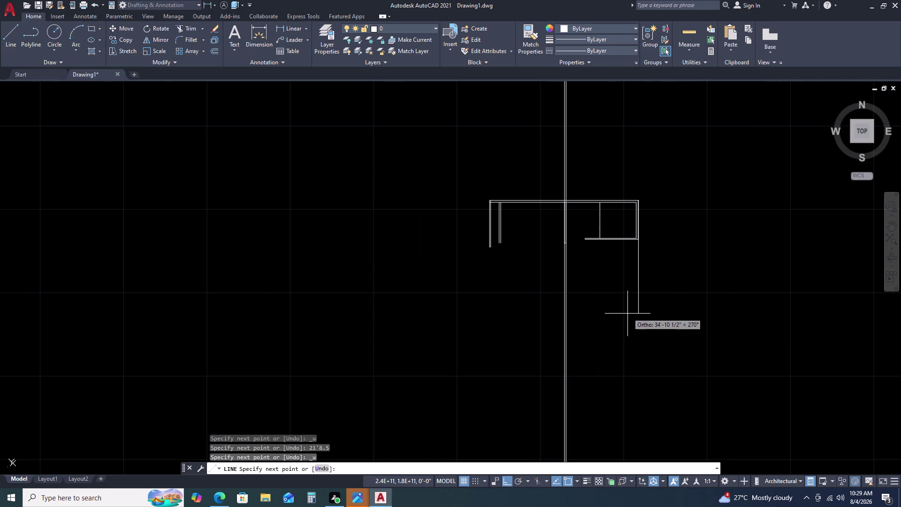
scroll(up, 3)
scroll(down, 3)
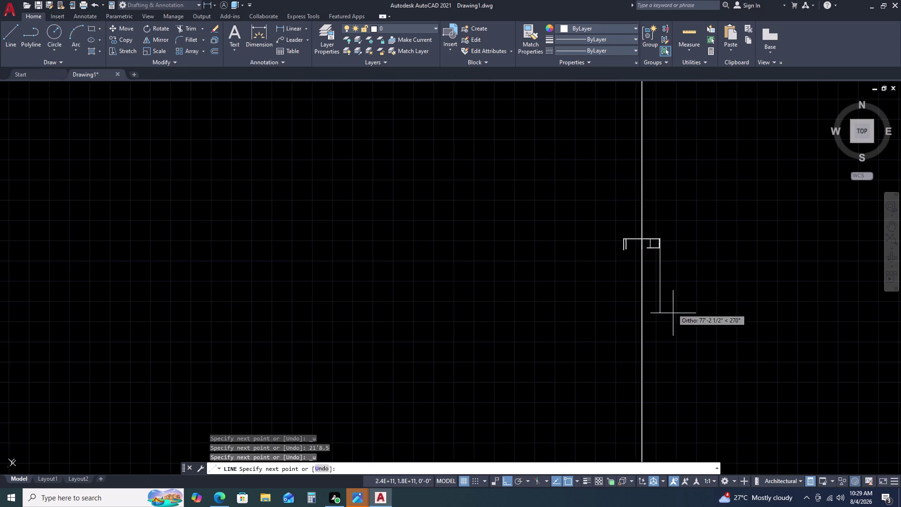
key(2)
key(1)
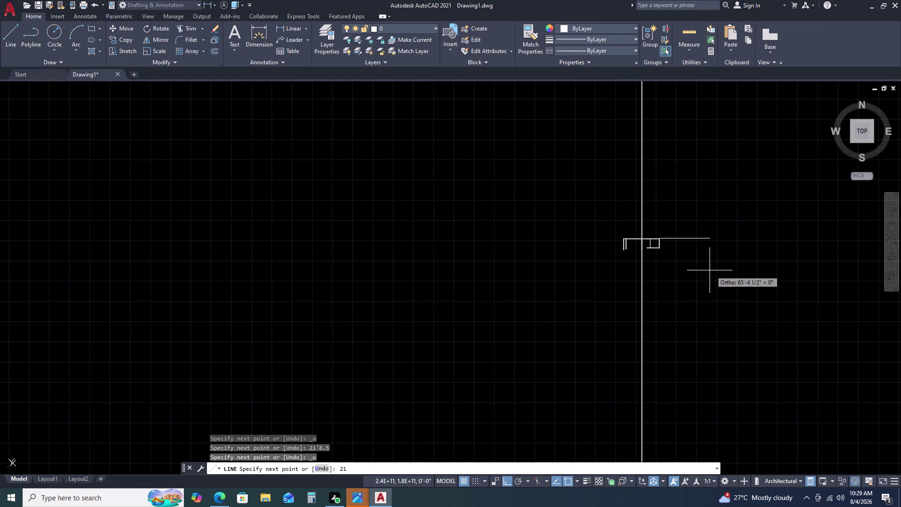
key(BackSpace)
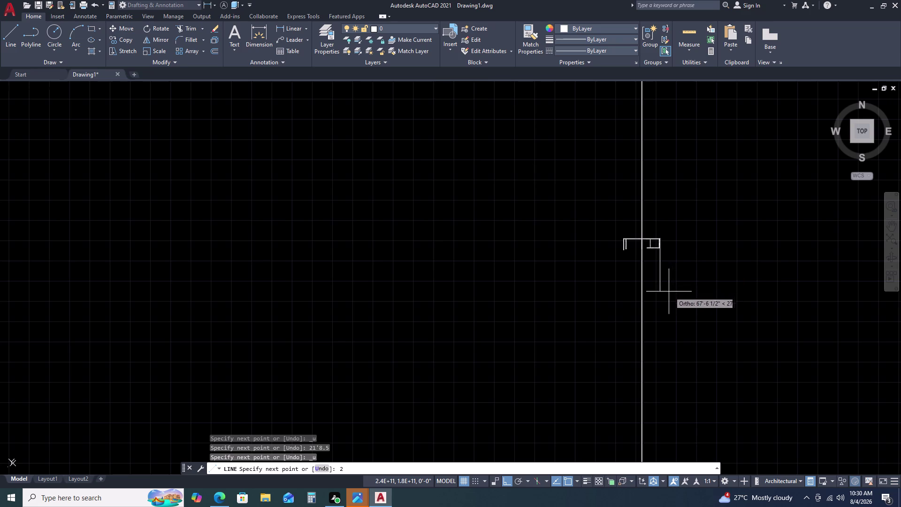
scroll(up, 3)
scroll(down, 3)
middle_click(656, 393)
middle_drag(655, 387, 635, 276)
middle_drag(632, 265, 628, 250)
middle_drag(625, 243, 624, 238)
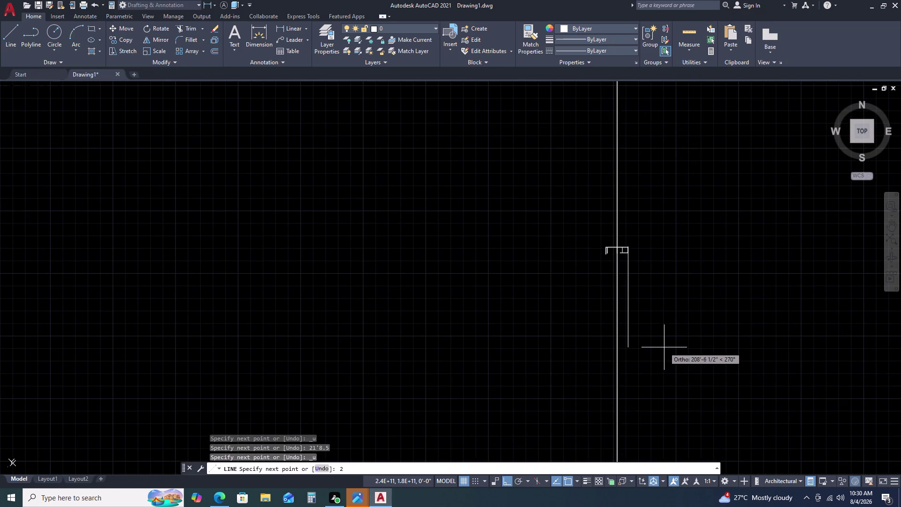
key(9)
key(2)
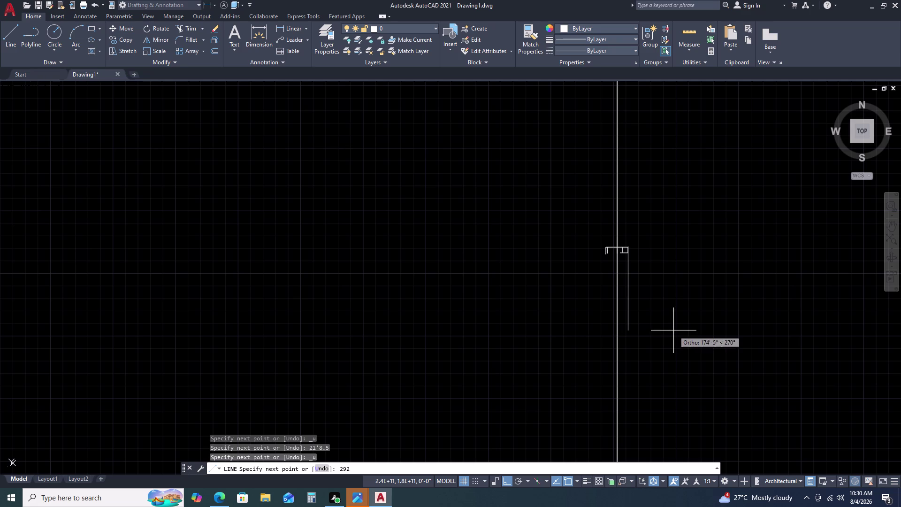
key(apostrophe)
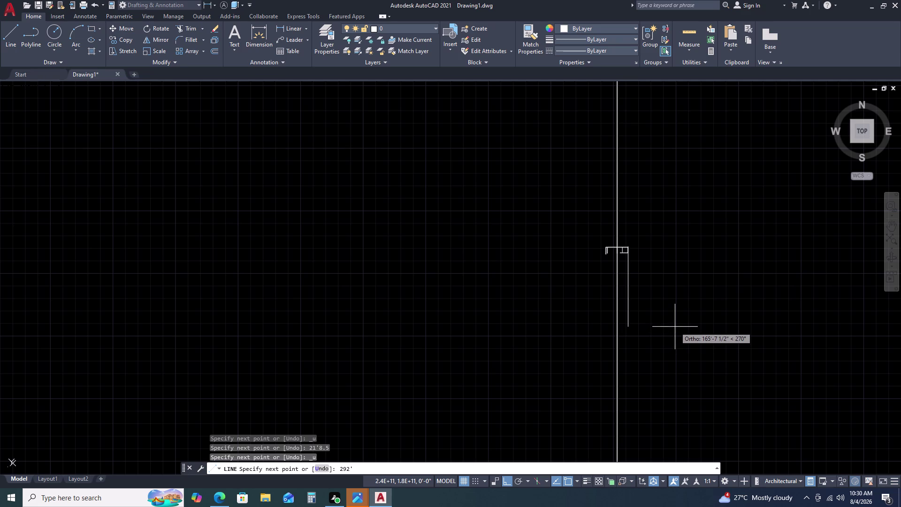
key(8)
key(1)
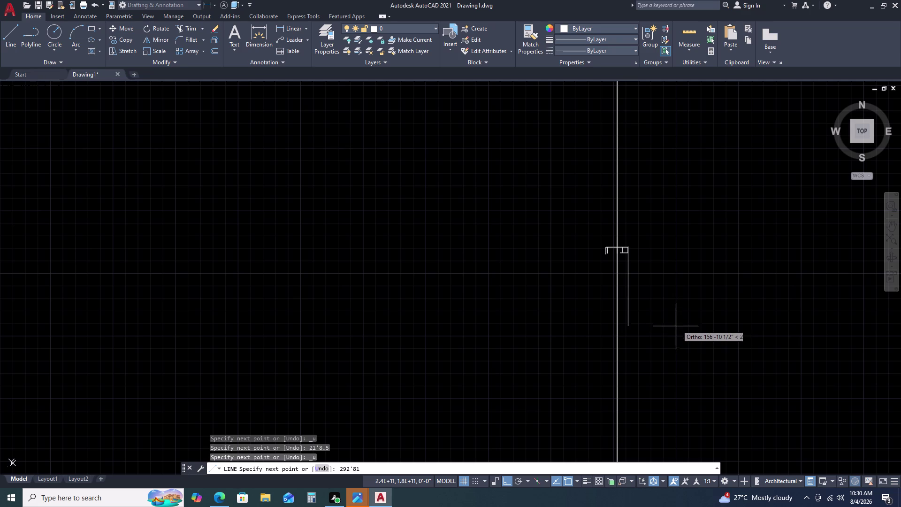
key(period)
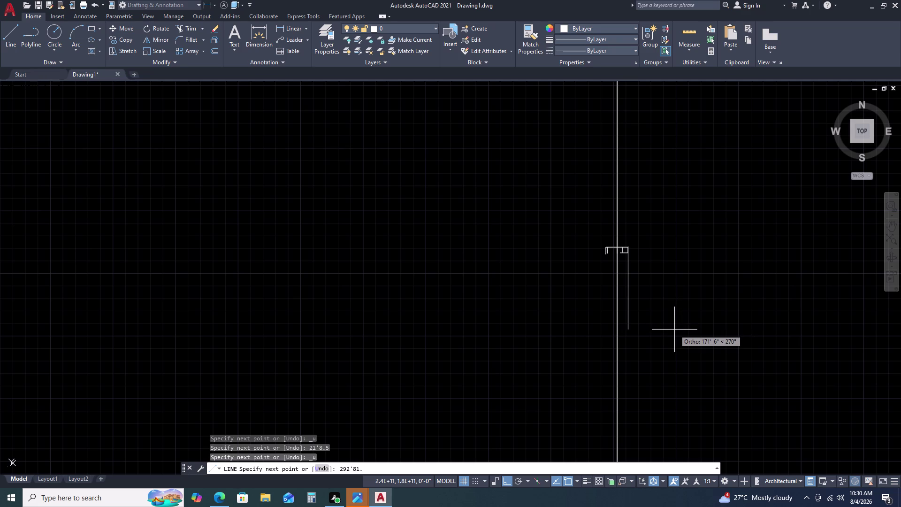
key(5)
key(space)
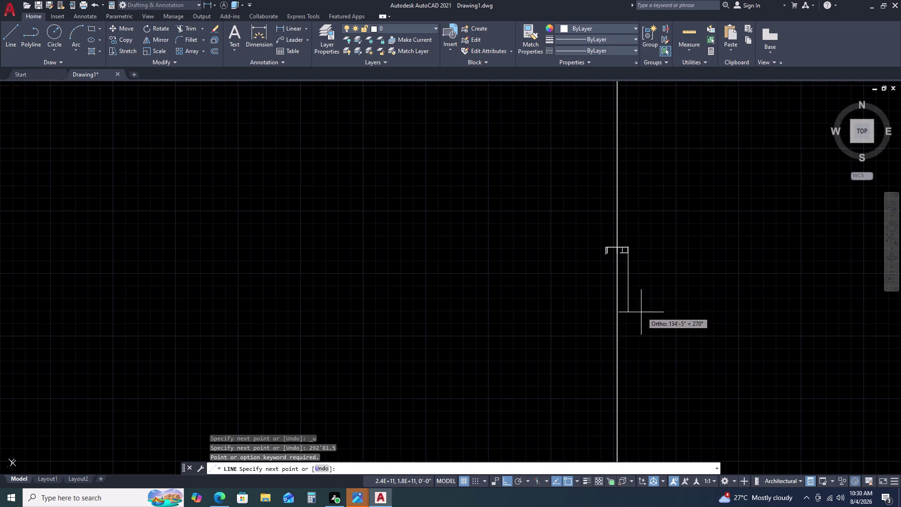
scroll(up, 3)
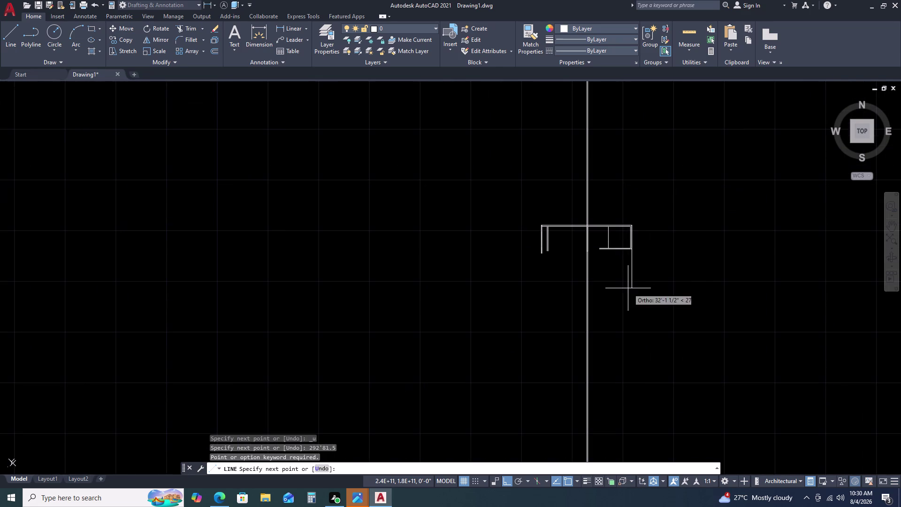
scroll(up, 3)
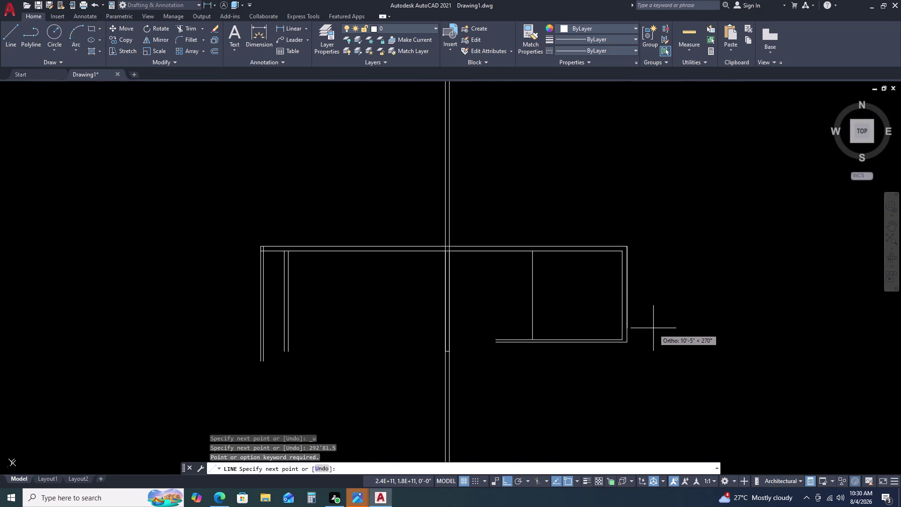
middle_drag(650, 301, 639, 271)
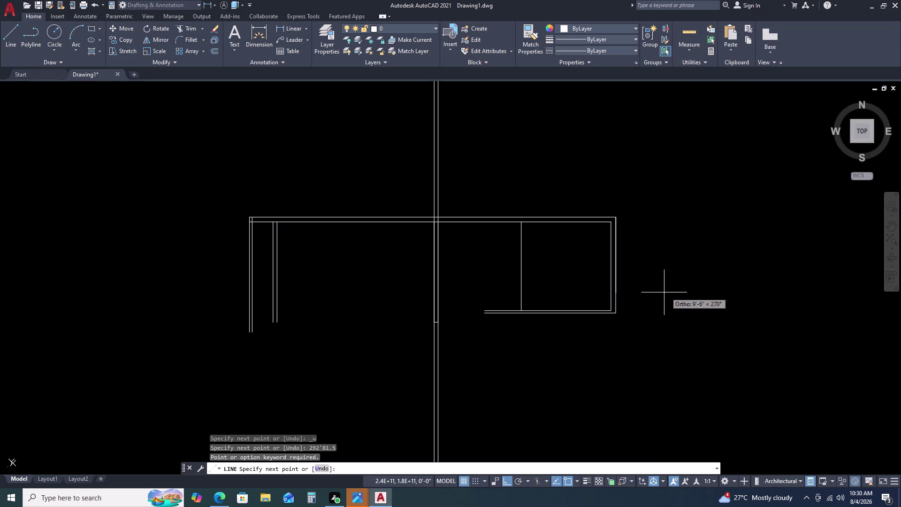
key(9)
key(2)
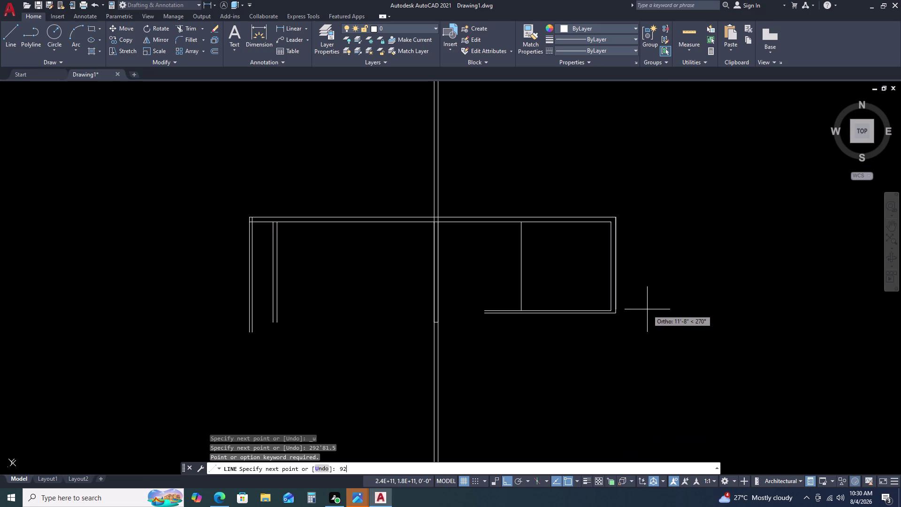
key(apostrophe)
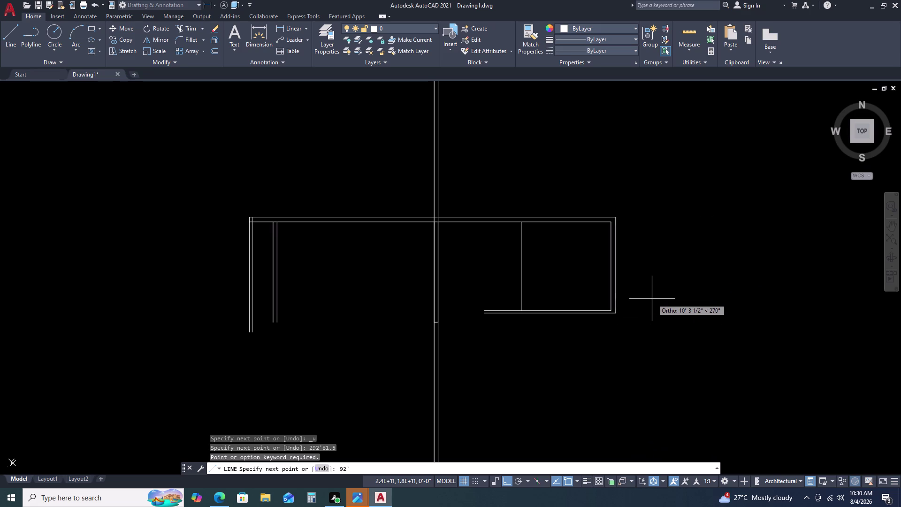
key(8)
key(1)
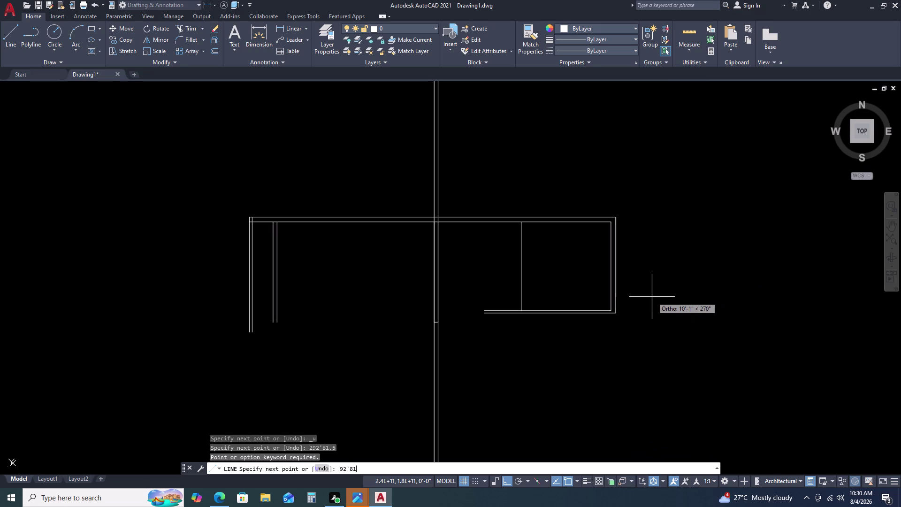
key(period)
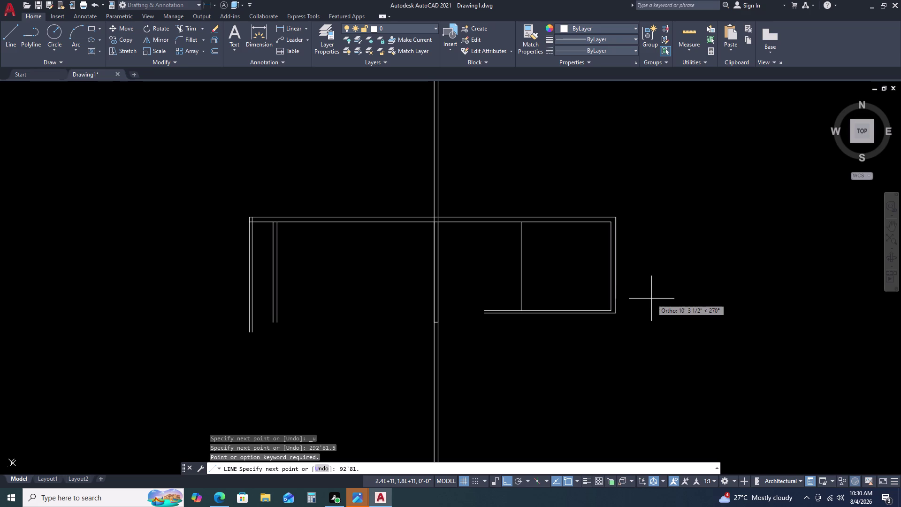
key(5)
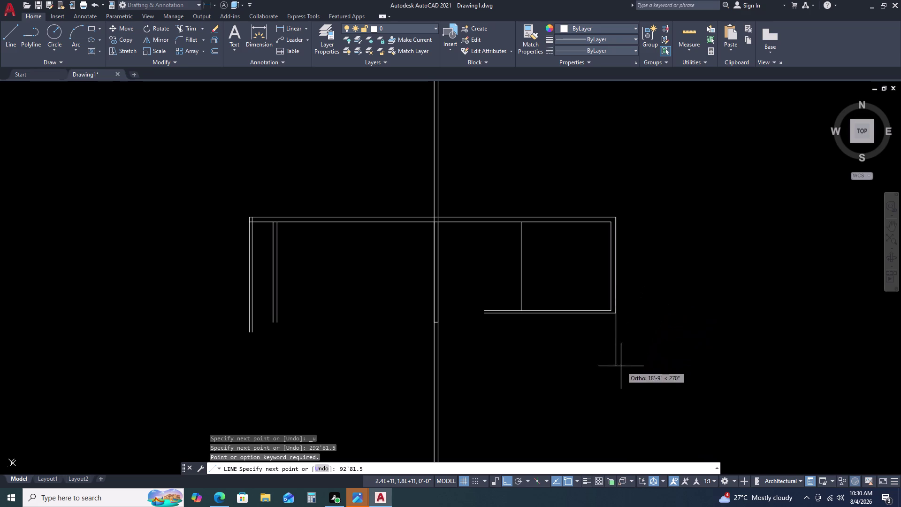
key(Return)
scroll(down, 3)
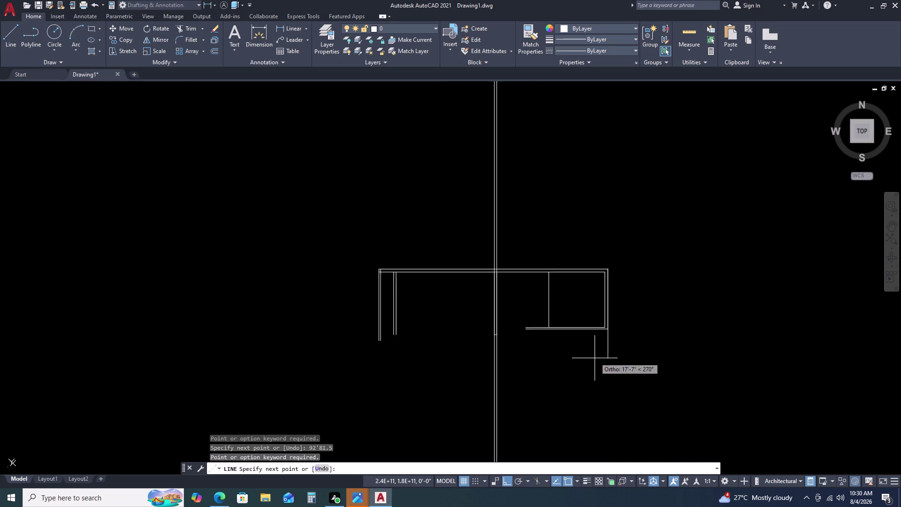
scroll(down, 3)
scroll(up, 3)
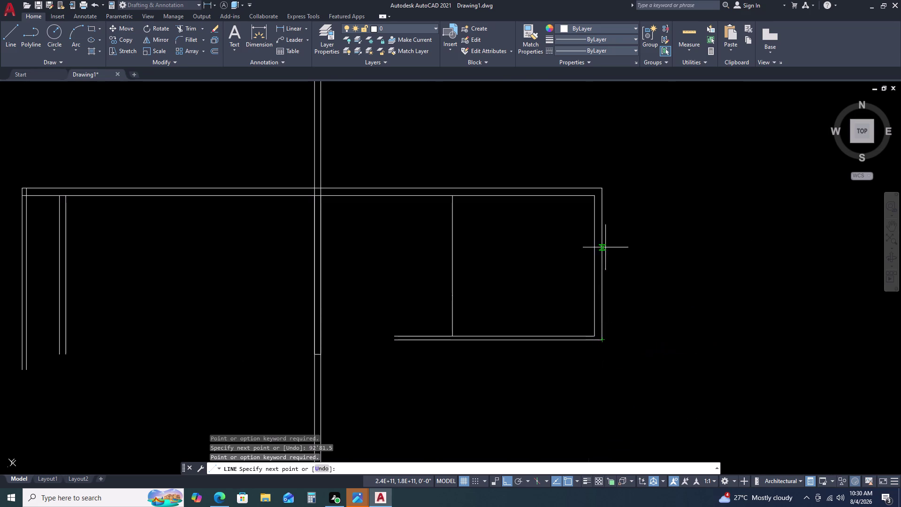
scroll(down, 3)
middle_drag(613, 308, 595, 176)
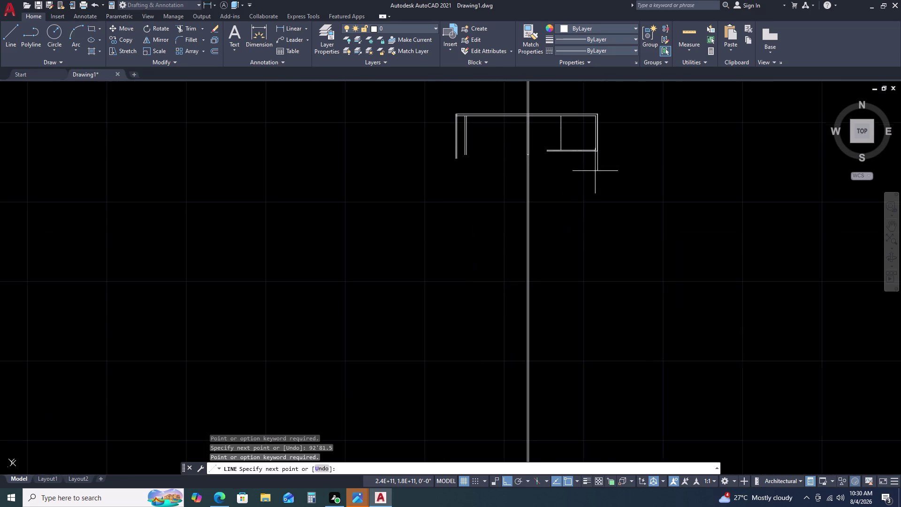
Cancel the unfinished line and fit the whole drawing in view.
key(Escape)
key(Escape)
scroll(up, 3)
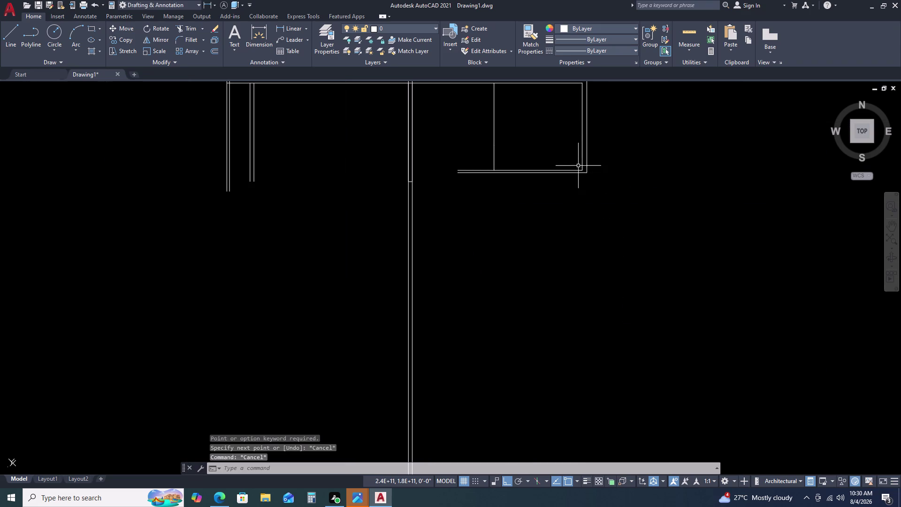
scroll(down, 3)
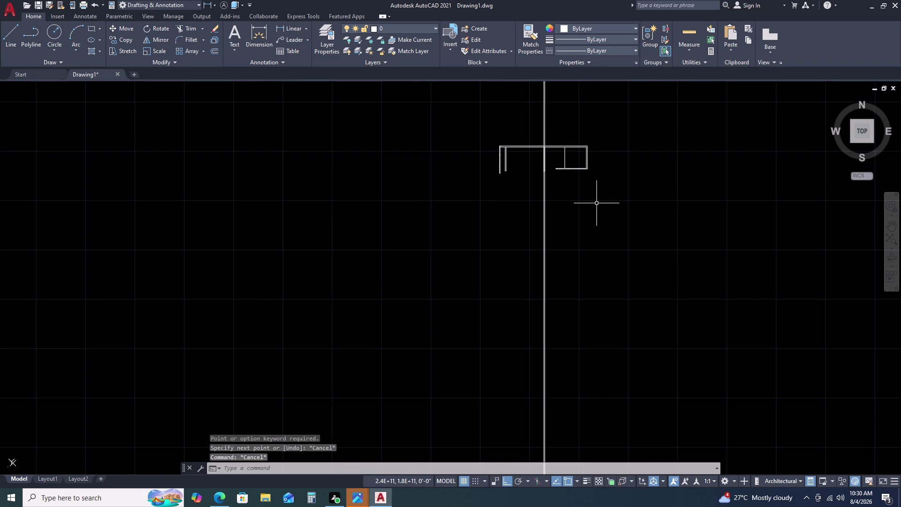
middle_click(597, 204)
middle_click(596, 204)
scroll(down, 3)
scroll(up, 3)
double_click(564, 136)
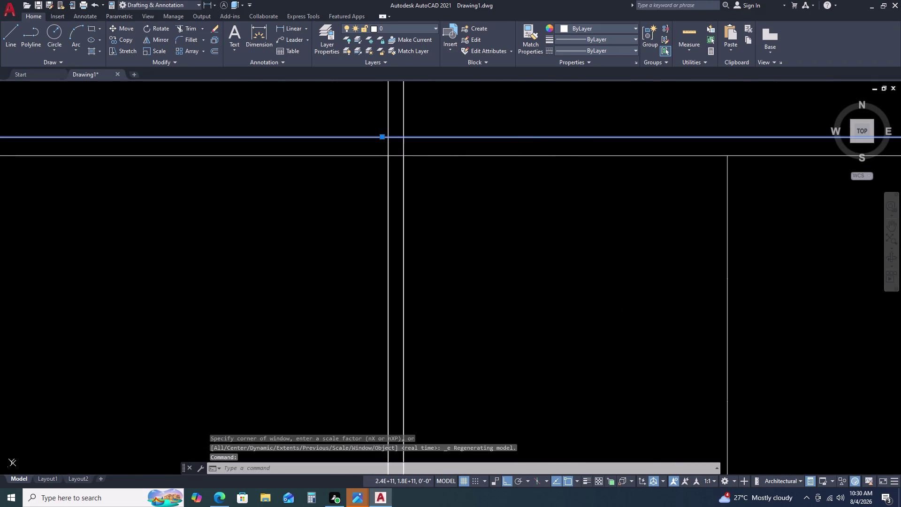
Start an offset with a distance of 92'81.5.
key(o)
key(space)
scroll(down, 3)
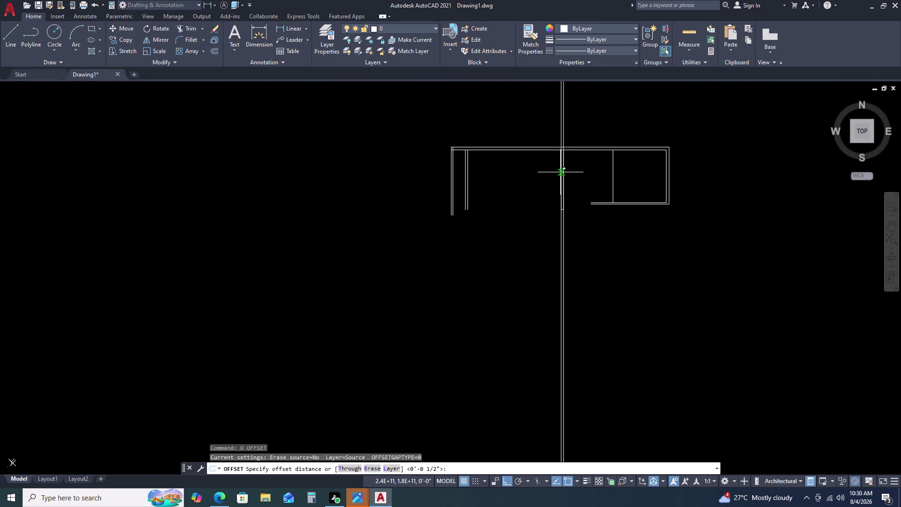
scroll(down, 3)
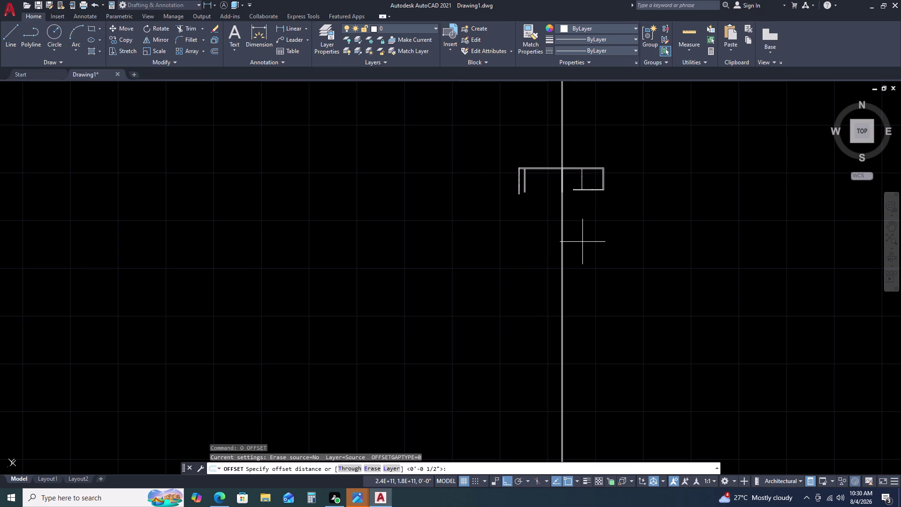
key(9)
key(2)
key(apostrophe)
key(8)
text(1)
text(.5)
key(space)
Accept the default offset distance and end the offset without copying anything.
scroll(down, 3)
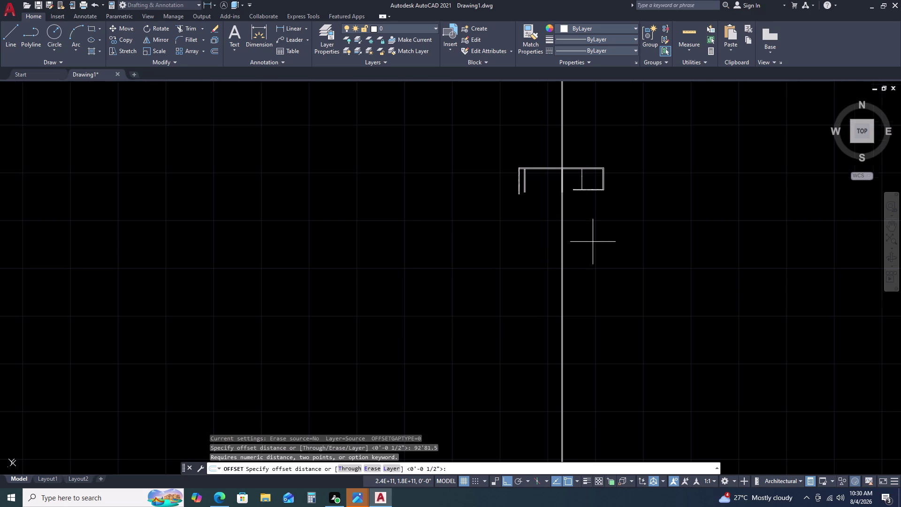
scroll(up, 3)
scroll(down, 3)
scroll(down, 3)
key(space)
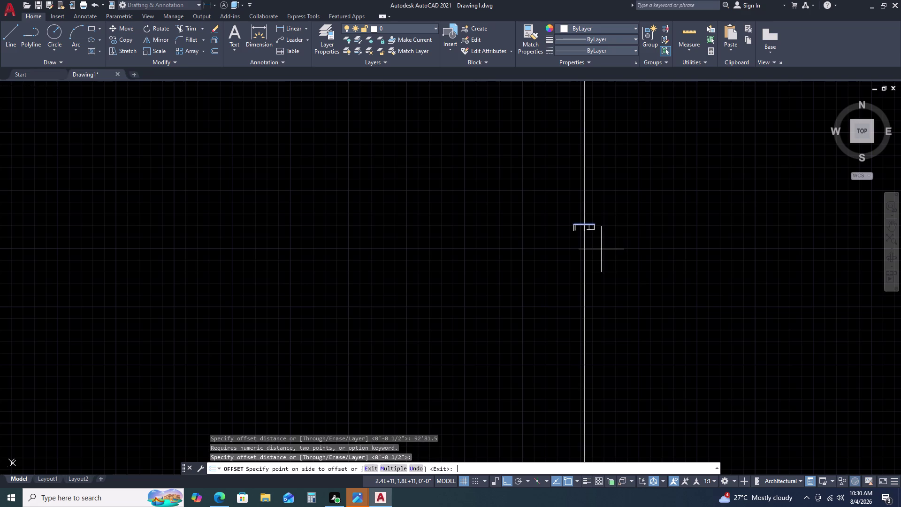
key(space)
Open the block definition settings and close them without creating a block.
text(B)
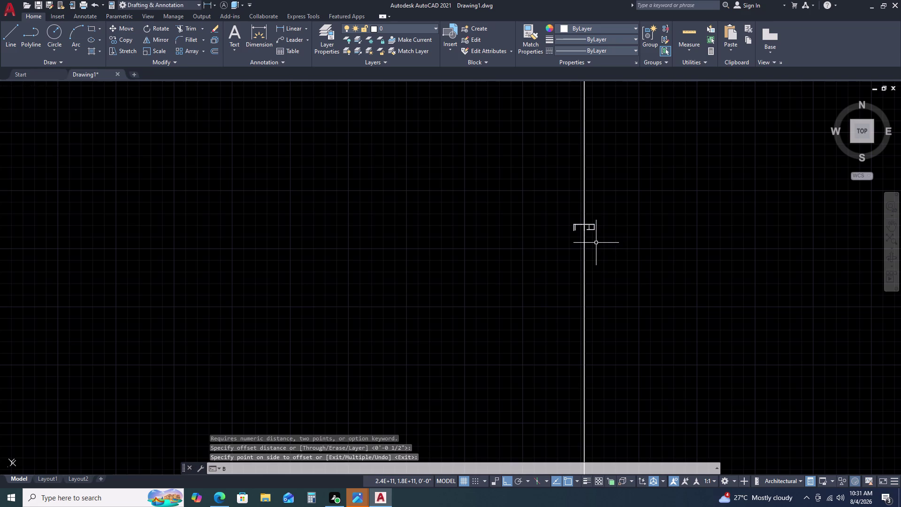
key(space)
key(space)
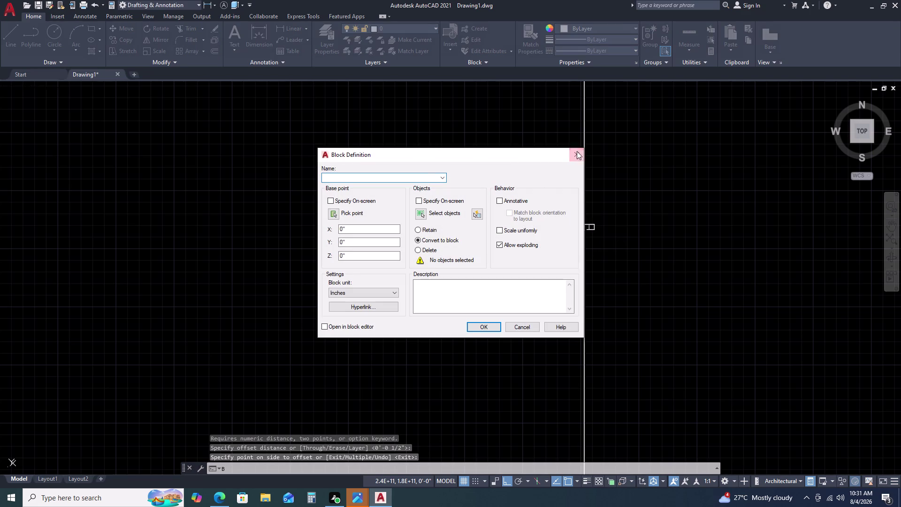
click(581, 149)
Pan to the outline and draw a selection window above its top edge.
scroll(up, 3)
scroll(down, 3)
scroll(up, 3)
scroll(up, 3)
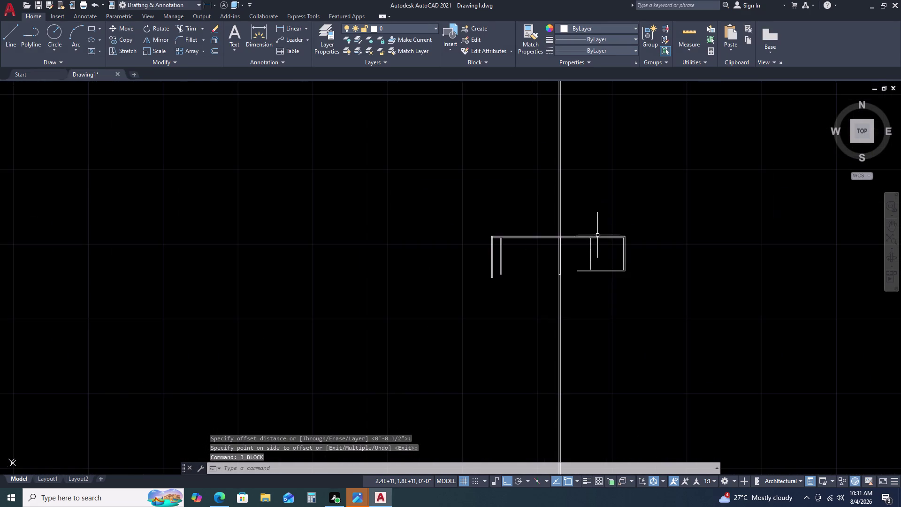
middle_drag(598, 239, 573, 182)
scroll(up, 3)
double_click(583, 167)
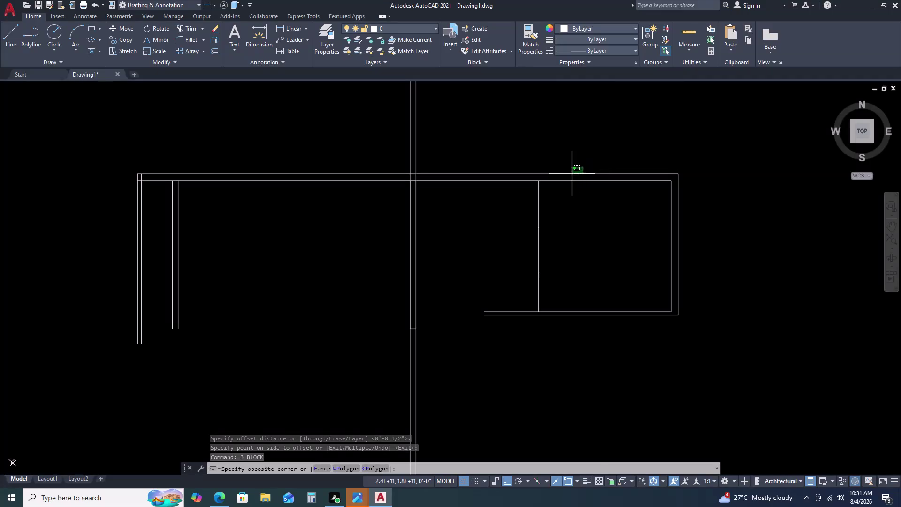
click(572, 173)
Start another offset with a distance of 92'21.5.
key(o)
key(space)
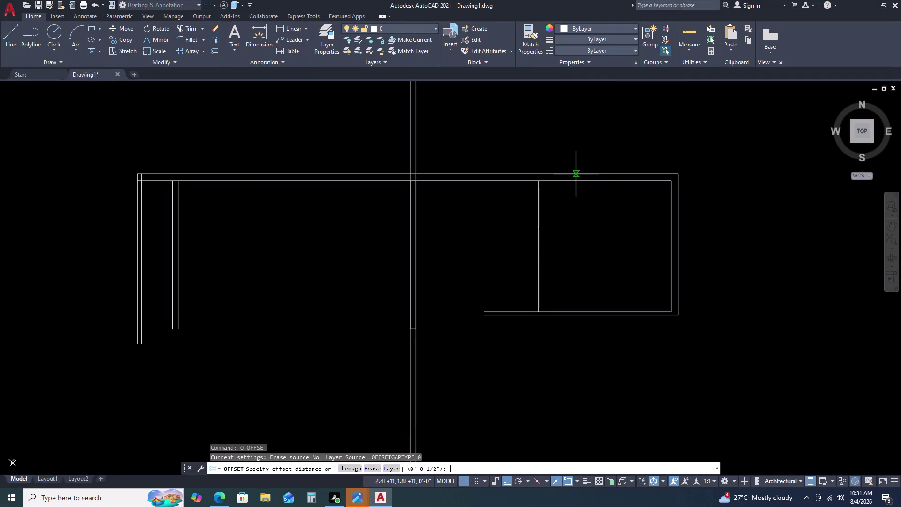
key(9)
key(2)
key(apostrophe)
text(21)
key(period)
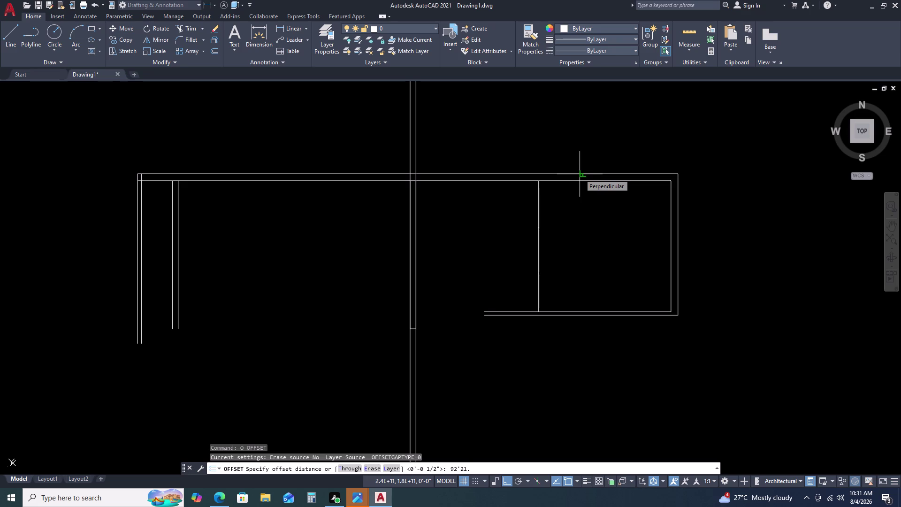
key(5)
key(space)
scroll(down, 3)
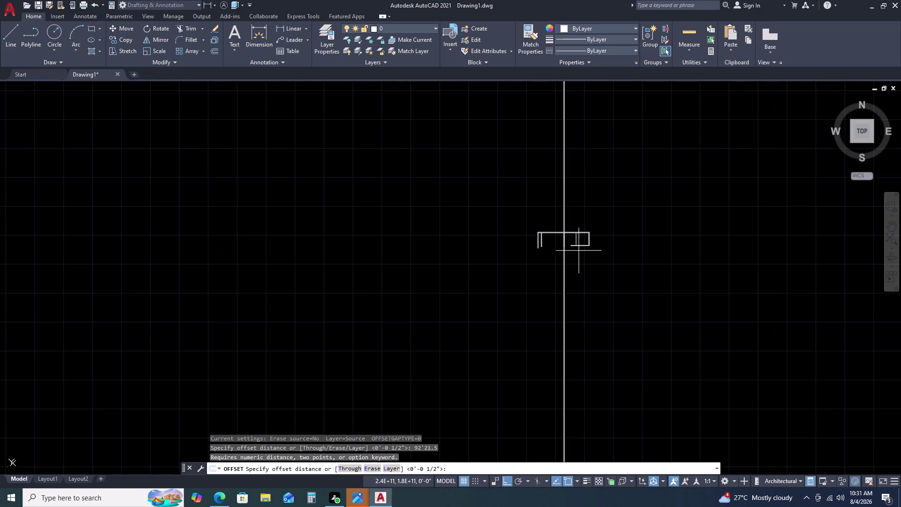
middle_drag(583, 266, 580, 218)
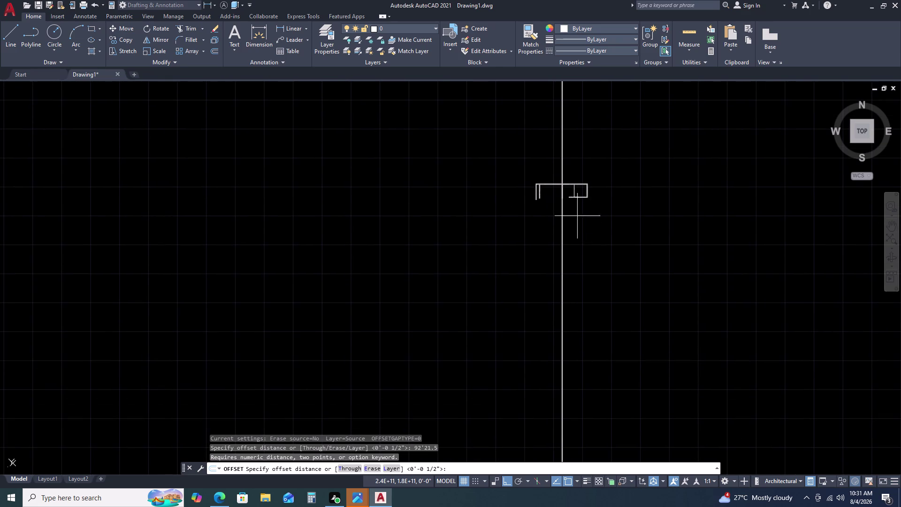
Re-enter the 92'21.5 distance, then accept the default and end the offset unused.
key(9)
key(2)
key(apostrophe)
text(21)
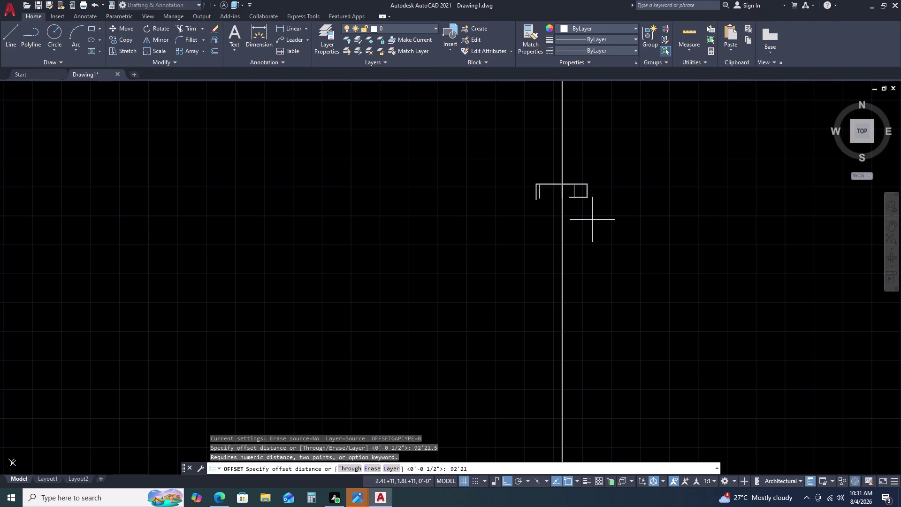
key(period)
key(5)
key(space)
key(space)
key(space)
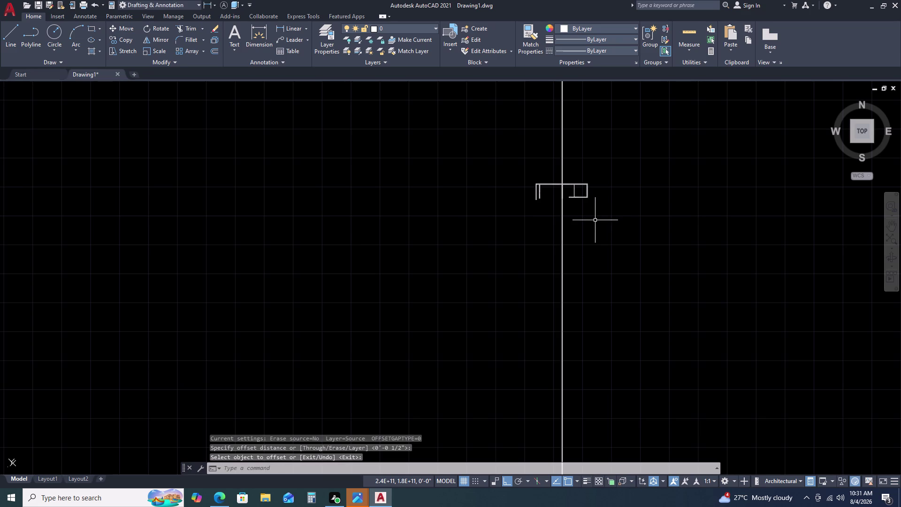
Repeatedly restart the offset, keeping the current distance.
key(space)
key(space)
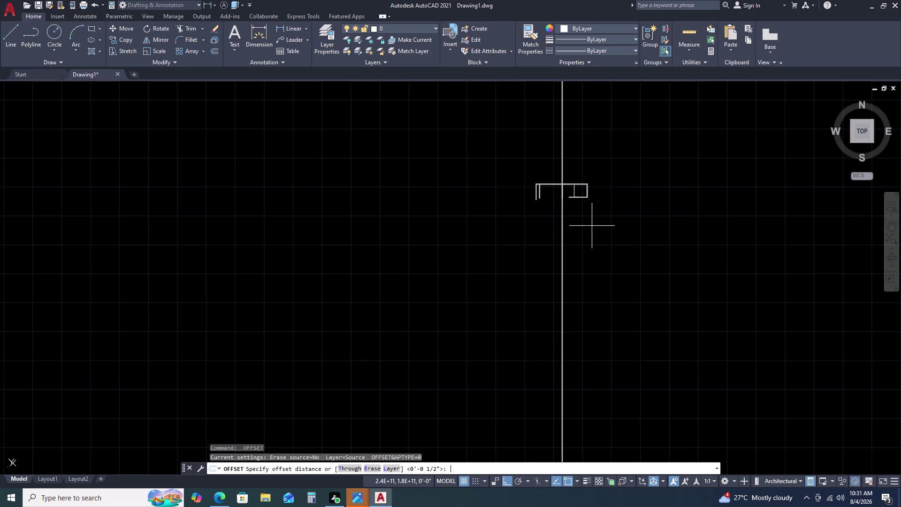
key(space)
key(space)
key(space)
key(space)
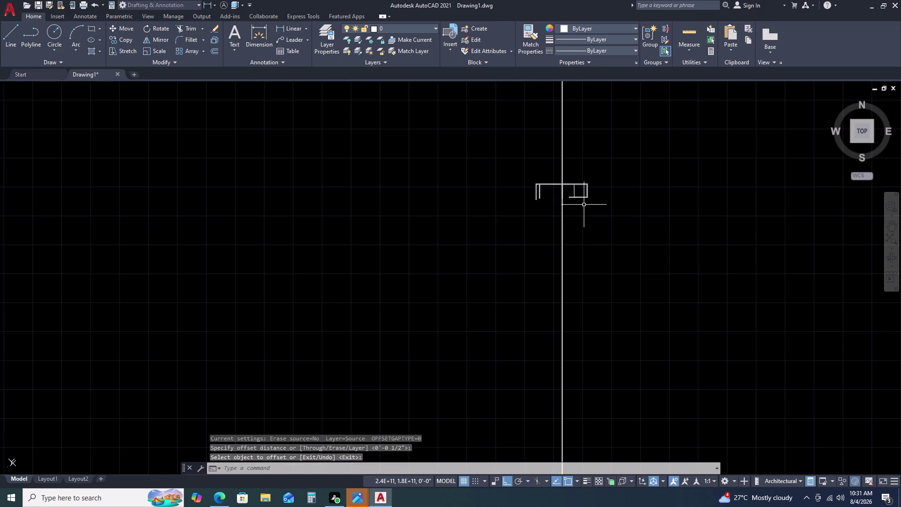
key(space)
key(space)
key(space)
scroll(up, 3)
key(space)
key(space)
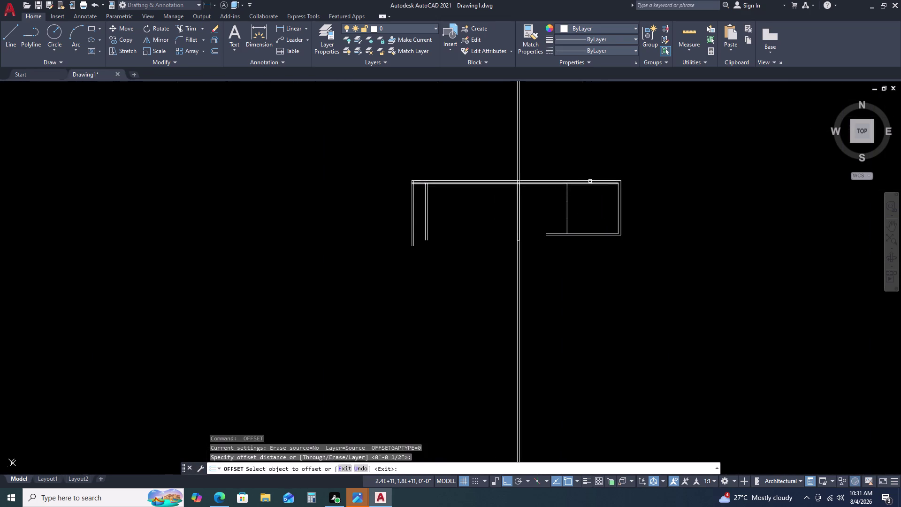
key(space)
scroll(up, 3)
key(space)
key(space)
key(space)
scroll(down, 3)
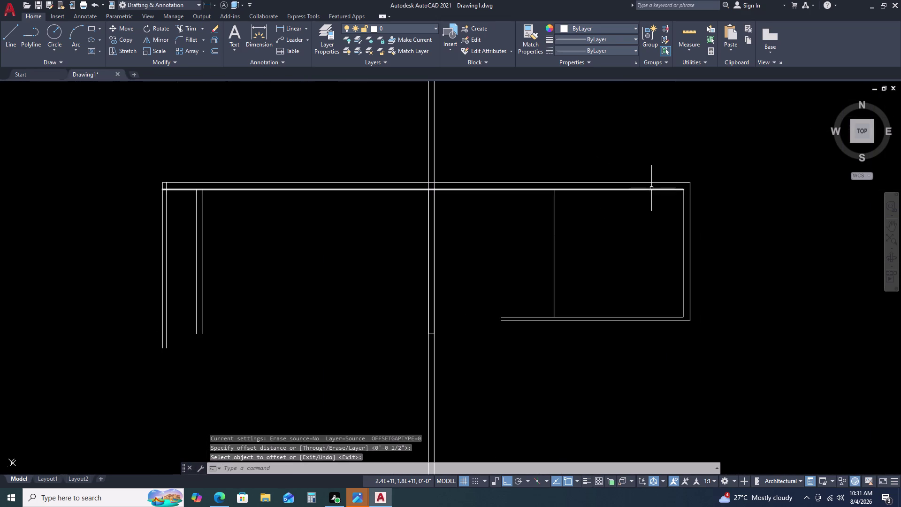
Escape out of the pending offset, leaving the outline unchanged.
key(Escape)
key(Escape)
key(Escape)
key(Escape)
key(Escape)
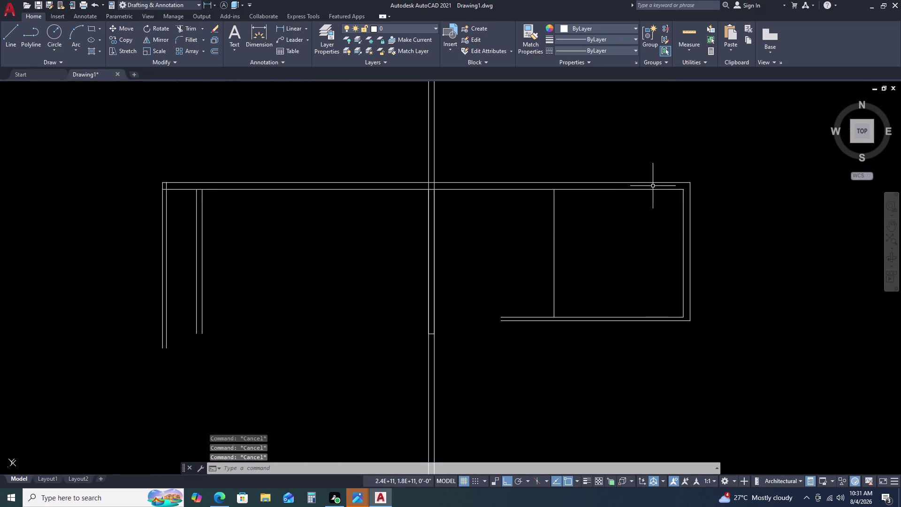
key(Escape)
scroll(down, 3)
scroll(up, 3)
Fillet the two inner lines at the outline's top-left corner into a sharp corner.
scroll(down, 3)
scroll(down, 3)
middle_drag(640, 320, 584, 218)
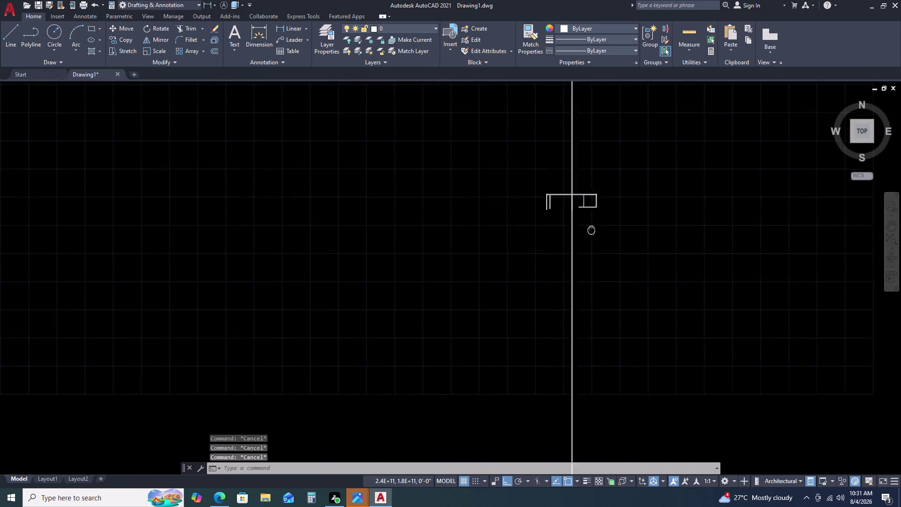
middle_drag(583, 217, 579, 210)
scroll(up, 3)
scroll(up, 3)
scroll(up, 3)
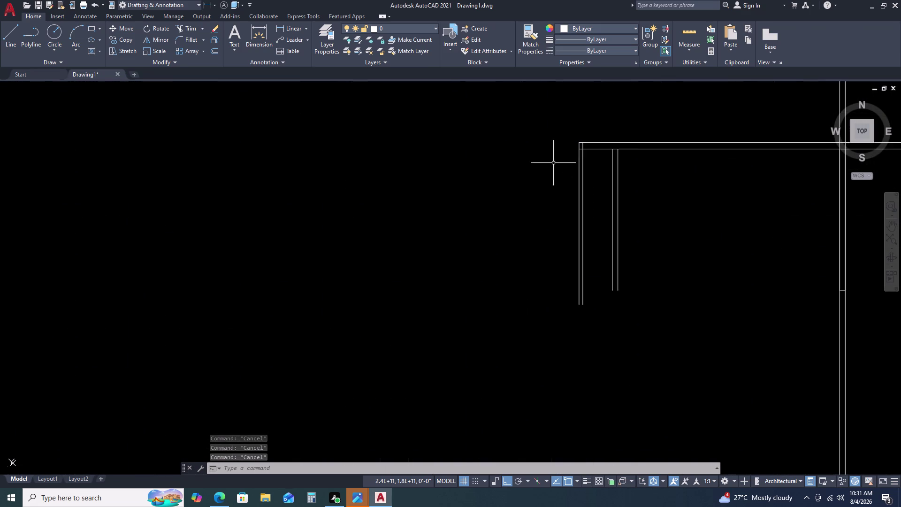
scroll(up, 3)
key(f)
key(space)
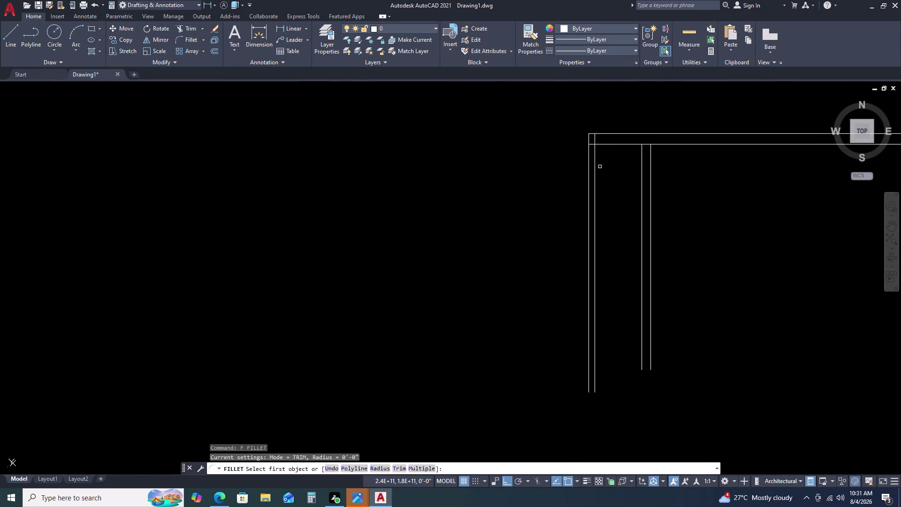
scroll(up, 3)
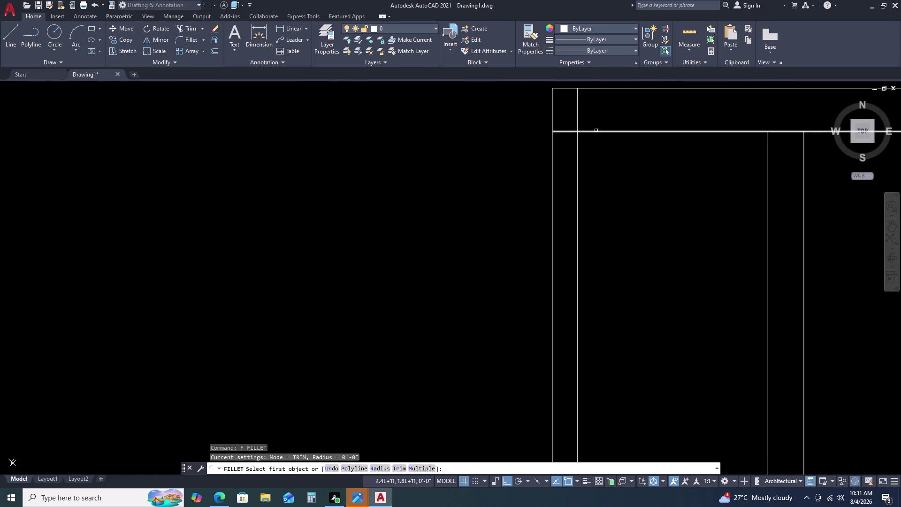
click(596, 130)
double_click(576, 153)
Pan along the top of the outline and begin a selection box around the top line.
scroll(down, 3)
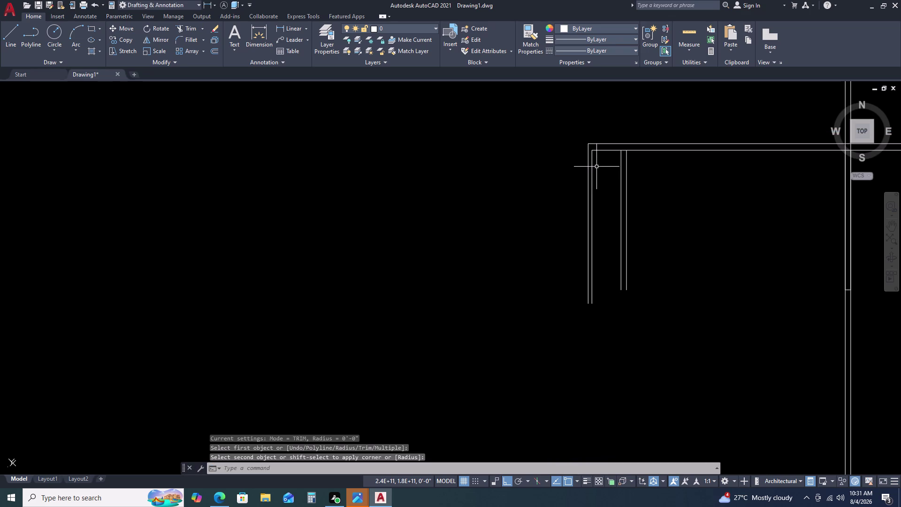
scroll(down, 3)
scroll(up, 3)
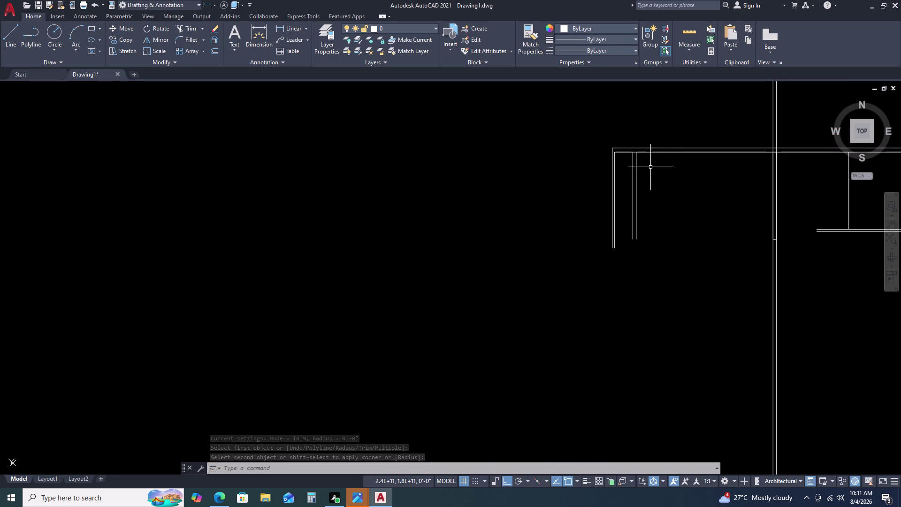
scroll(up, 3)
middle_drag(688, 166, 504, 178)
scroll(down, 3)
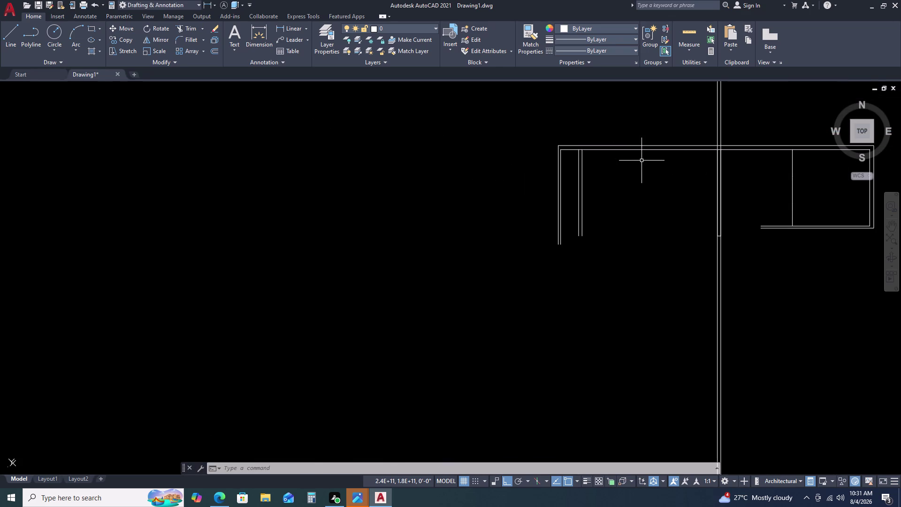
middle_drag(603, 188, 425, 203)
middle_click(422, 203)
scroll(up, 3)
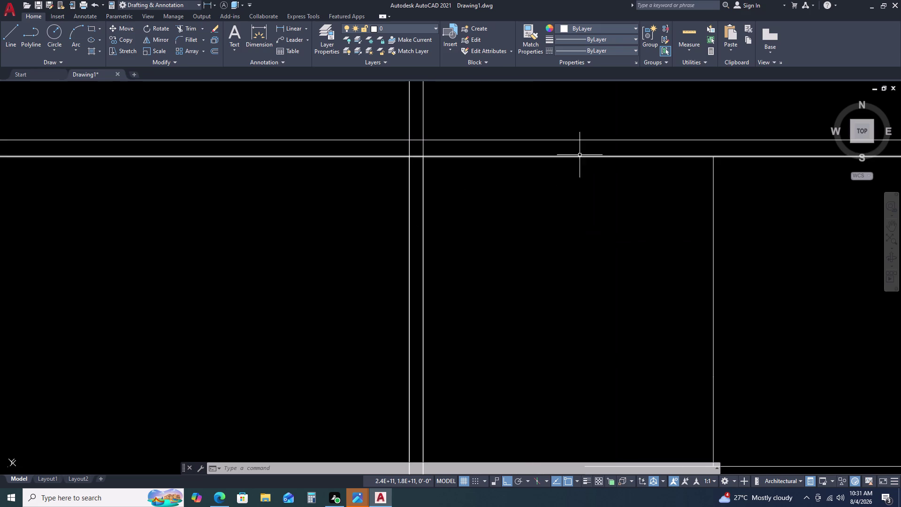
click(585, 138)
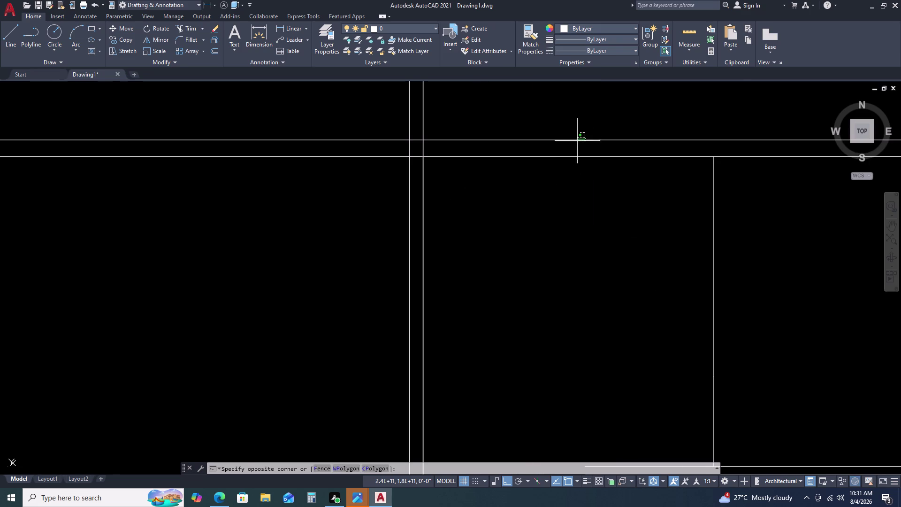
click(568, 145)
scroll(down, 3)
scroll(up, 3)
scroll(down, 3)
Start an offset and submit a 92'81 distance, which AutoCAD rejects as non-numeric.
middle_drag(572, 149, 567, 151)
middle_drag(564, 151, 545, 151)
middle_drag(515, 149, 490, 143)
text(O)
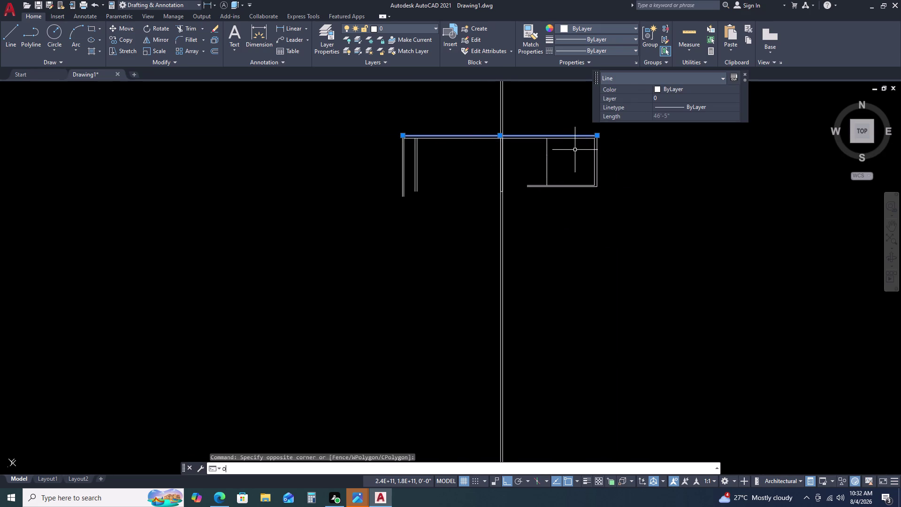
key(space)
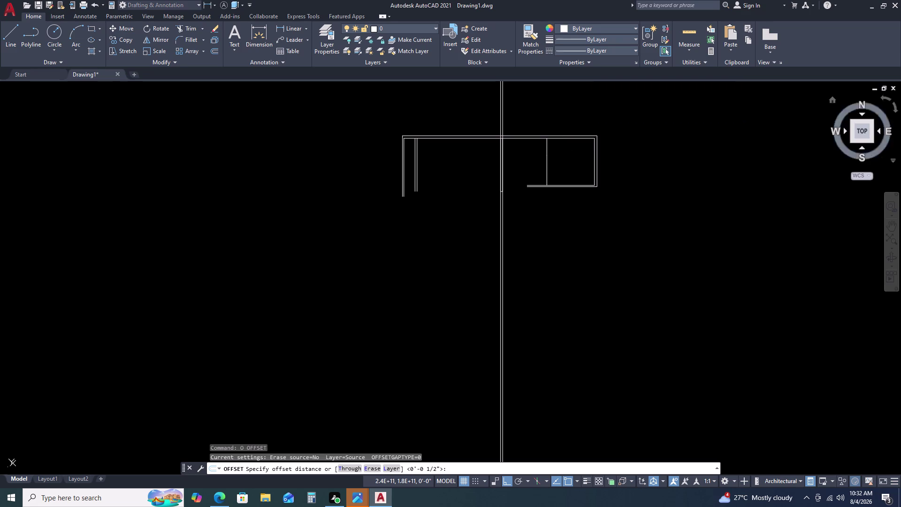
text(92.)
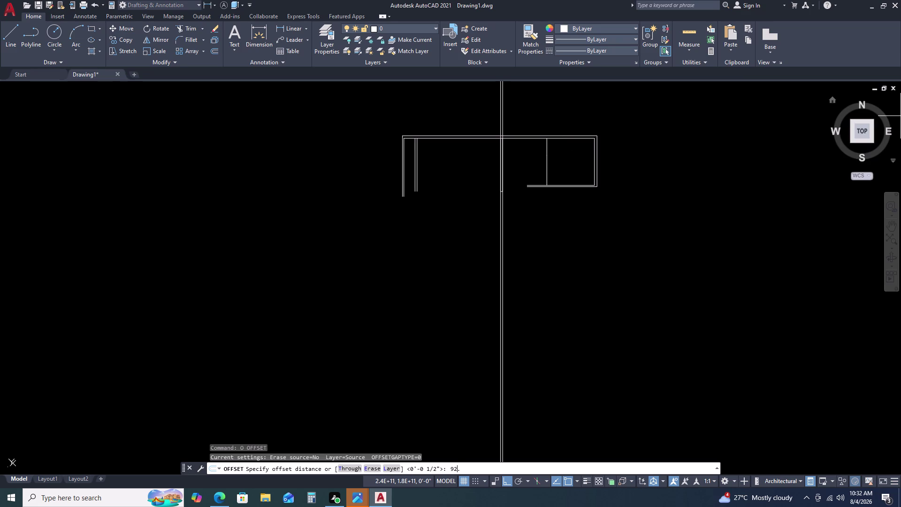
key(BackSpace)
key(apostrophe)
key(6)
key(BackSpace)
text(81)
key(period)
key(Return)
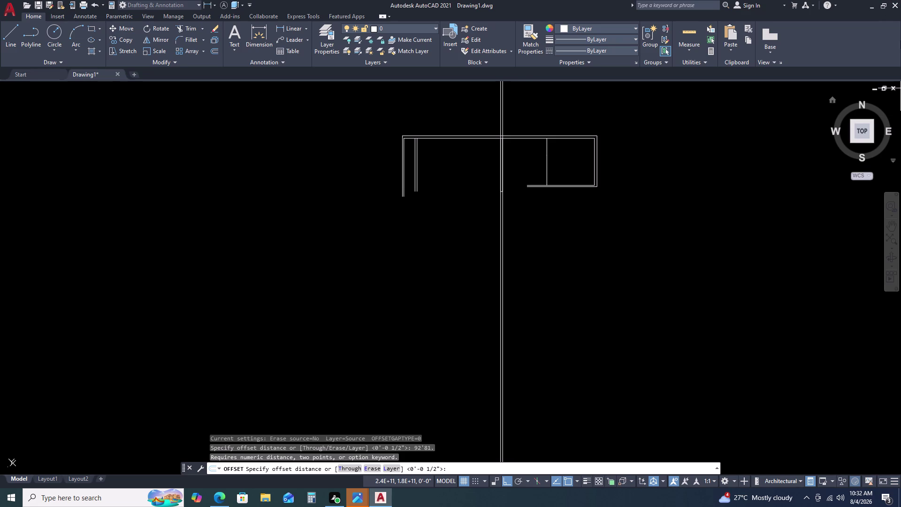
Retype the offset distance as 92'81.5 and submit it.
scroll(down, 3)
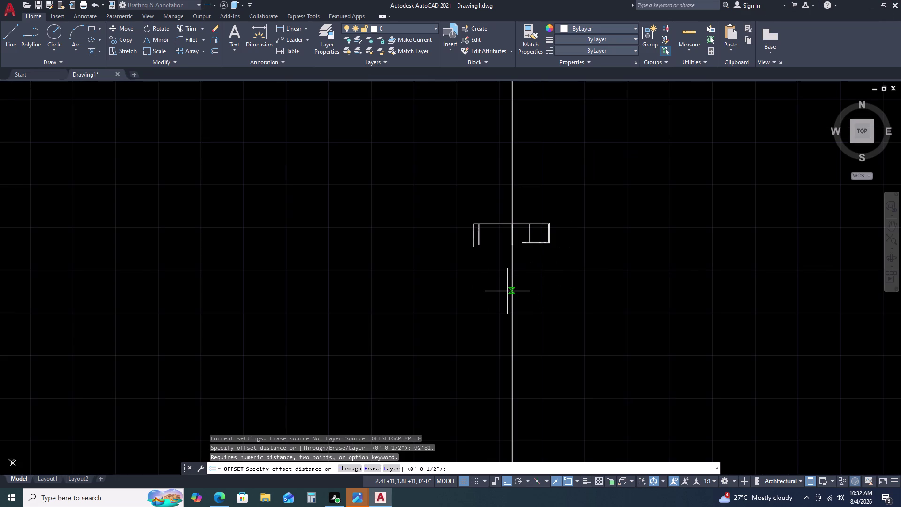
text(93)
key(BackSpace)
text(2)
text(')
key(period)
key(BackSpace)
key(5)
key(BackSpace)
key(8)
text(1.)
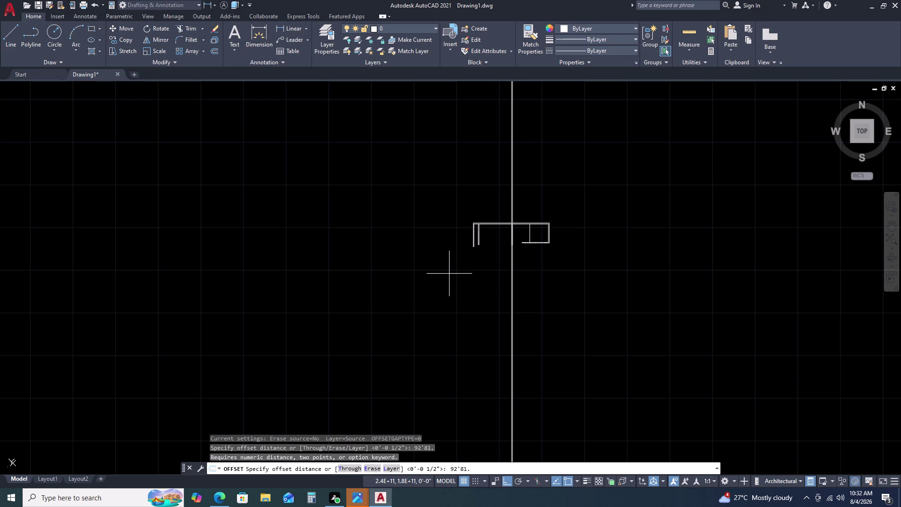
key(5)
key(Return)
key(Return)
key(Return)
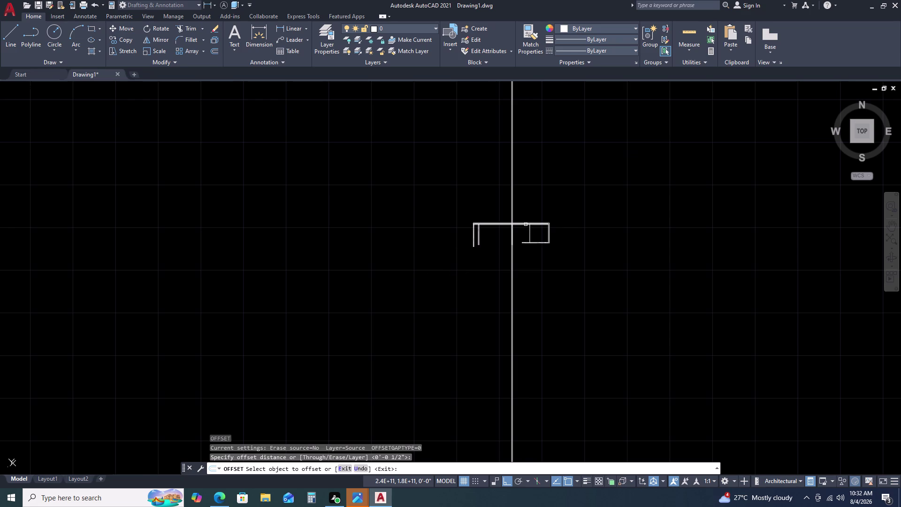
Start offsetting the top edge line, then cancel it with Esc so nothing is copied.
scroll(up, 3)
scroll(down, 3)
scroll(up, 3)
scroll(up, 3)
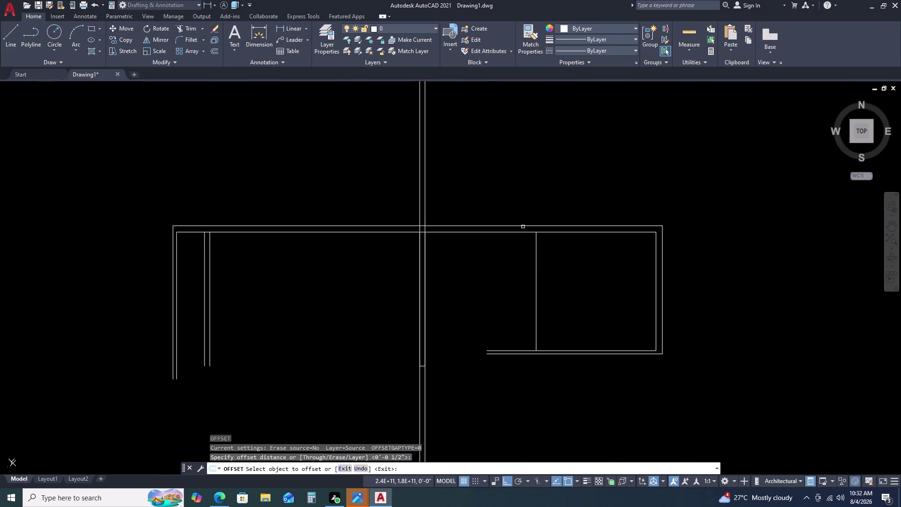
click(523, 226)
scroll(down, 3)
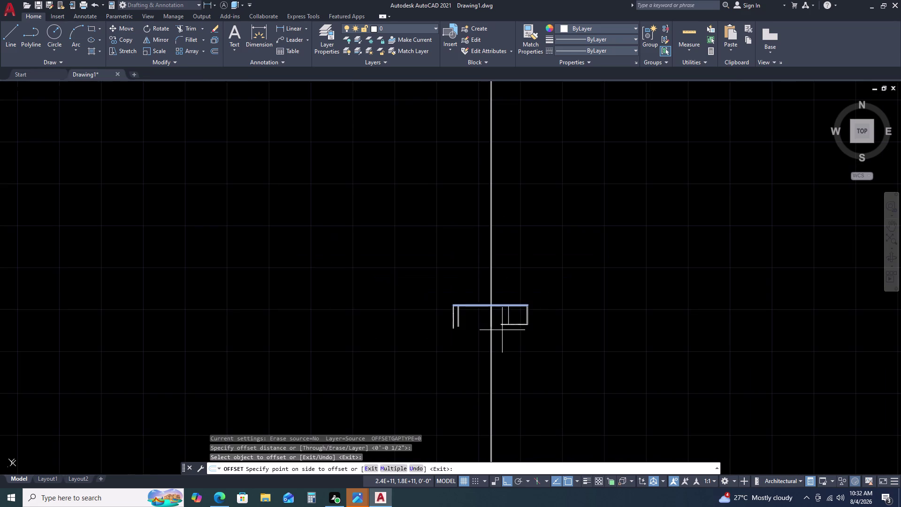
click(488, 389)
key(Escape)
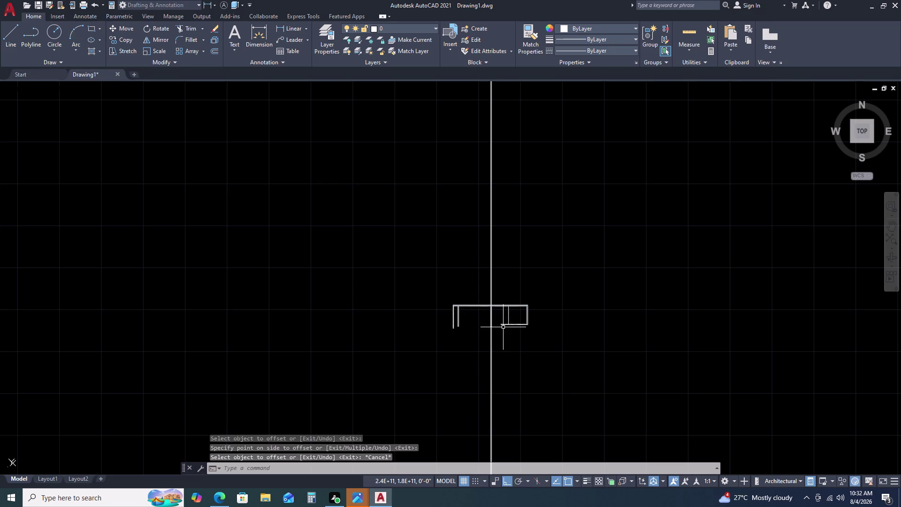
key(Escape)
key(Escape)
Select the extra copy of the top edge line and erase it with Delete.
scroll(up, 3)
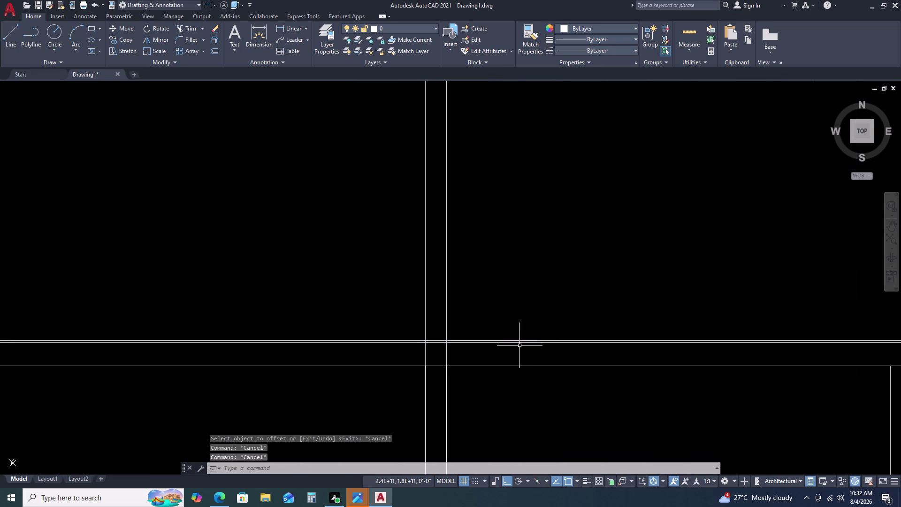
scroll(up, 3)
scroll(down, 3)
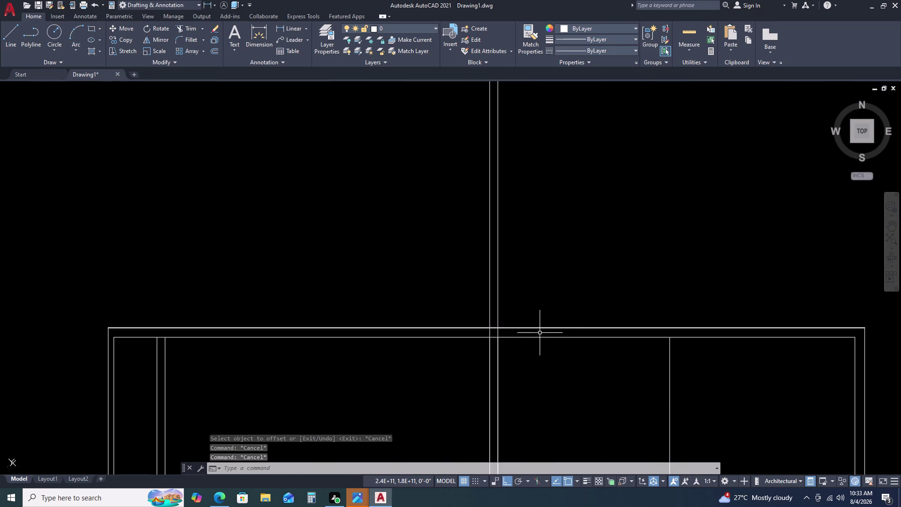
scroll(up, 3)
click(519, 332)
scroll(down, 3)
scroll(up, 3)
scroll(up, 3)
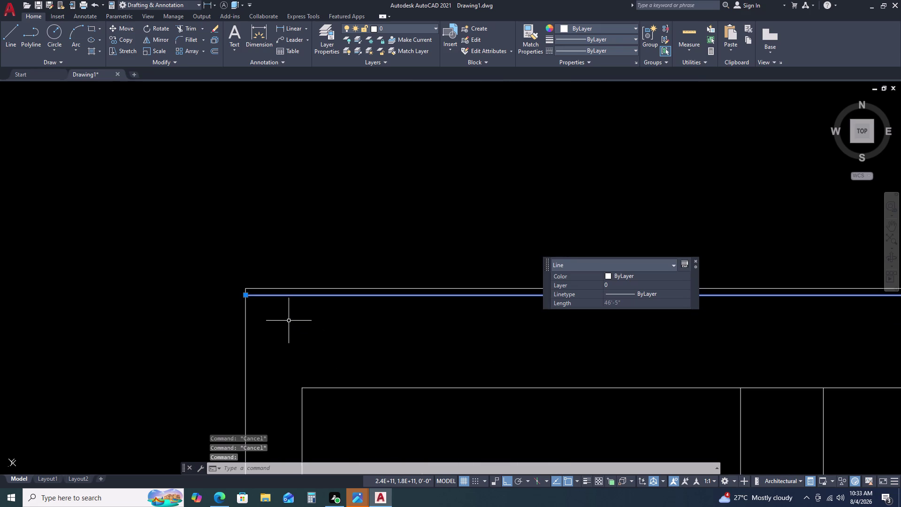
key(Delete)
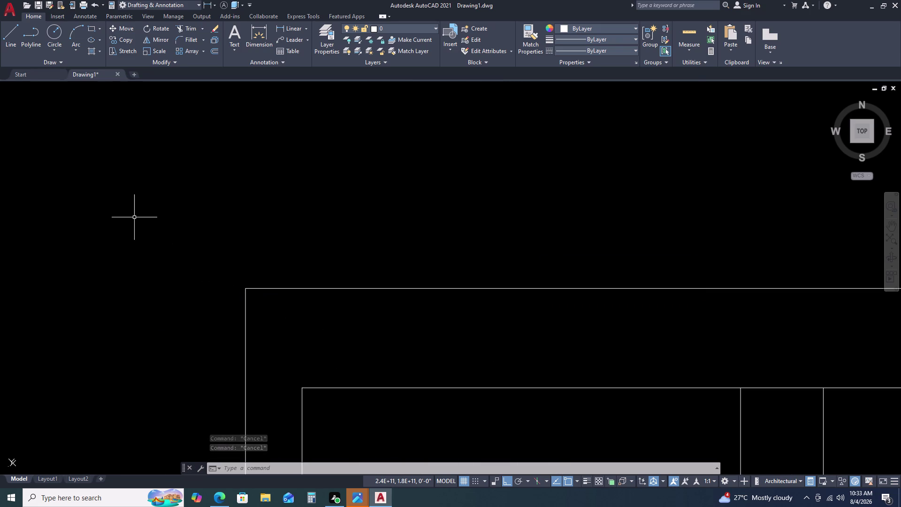
Begin a selection box above the top edge and pan to see the whole outline.
click(399, 271)
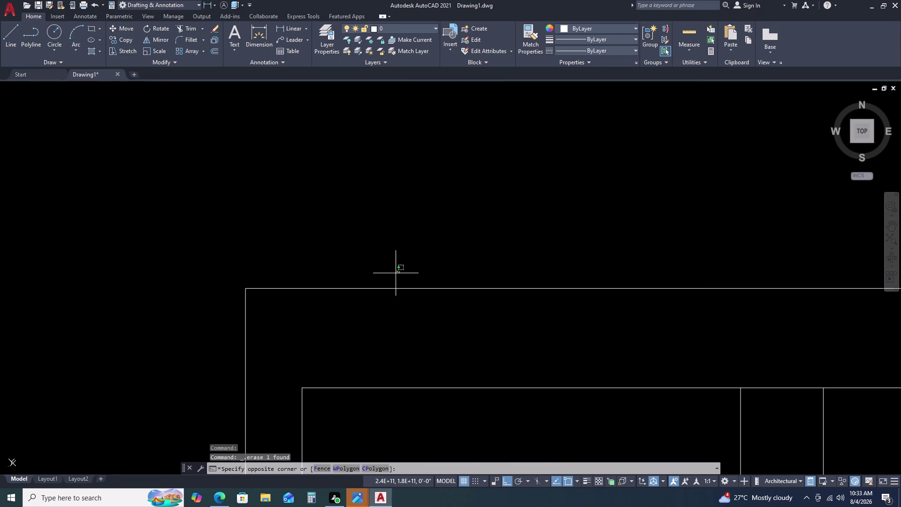
click(353, 300)
scroll(down, 3)
scroll(down, 3)
scroll(up, 3)
scroll(down, 3)
scroll(up, 3)
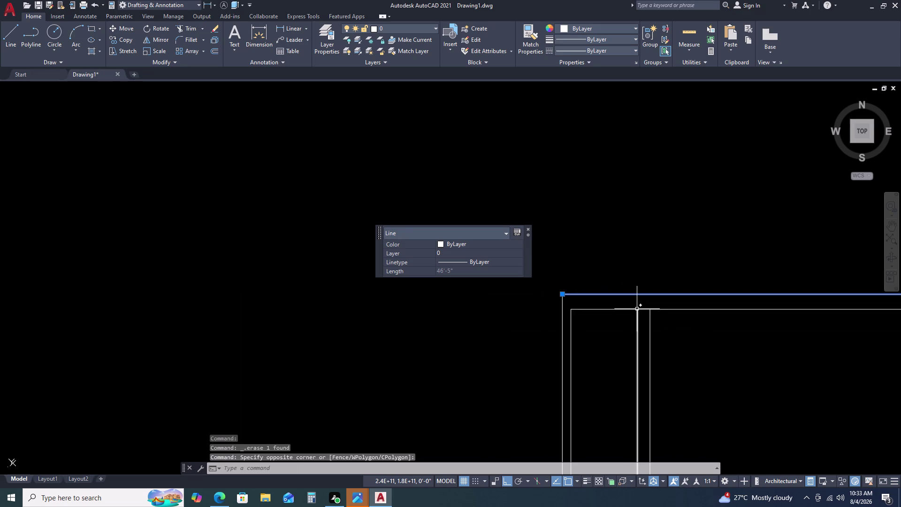
middle_drag(636, 309, 493, 238)
scroll(down, 3)
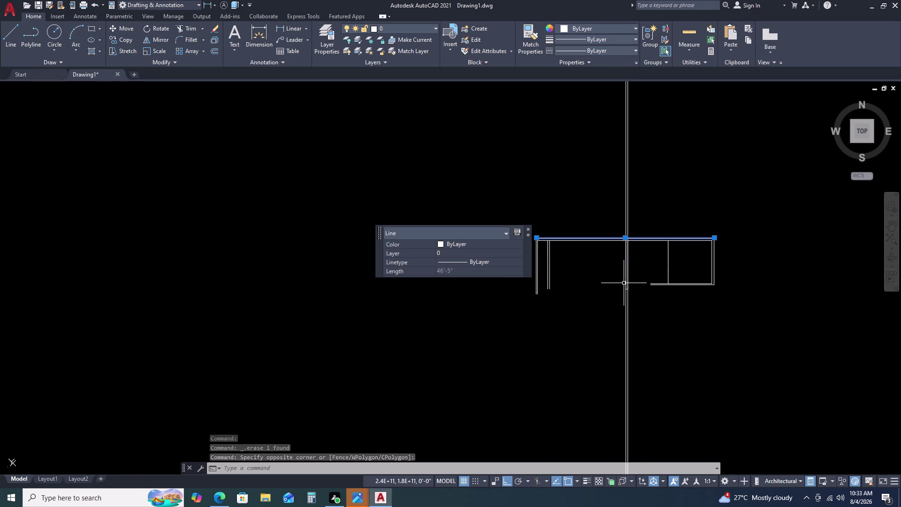
Start OFFSET, enter a mistyped 92'81.5 distance, and confirm past it.
key(o)
key(space)
text(9)
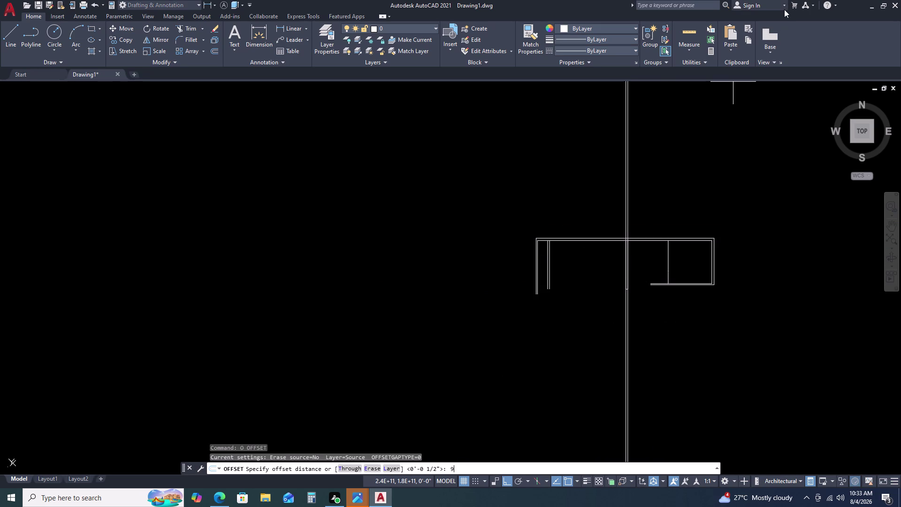
text(2')
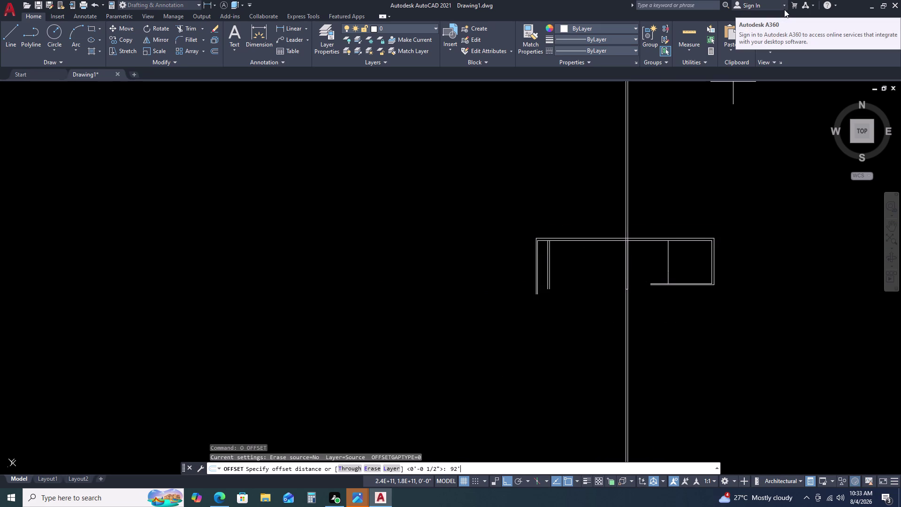
key(8)
text(1.)
text(5)
key(Return)
key(Return)
key(Return)
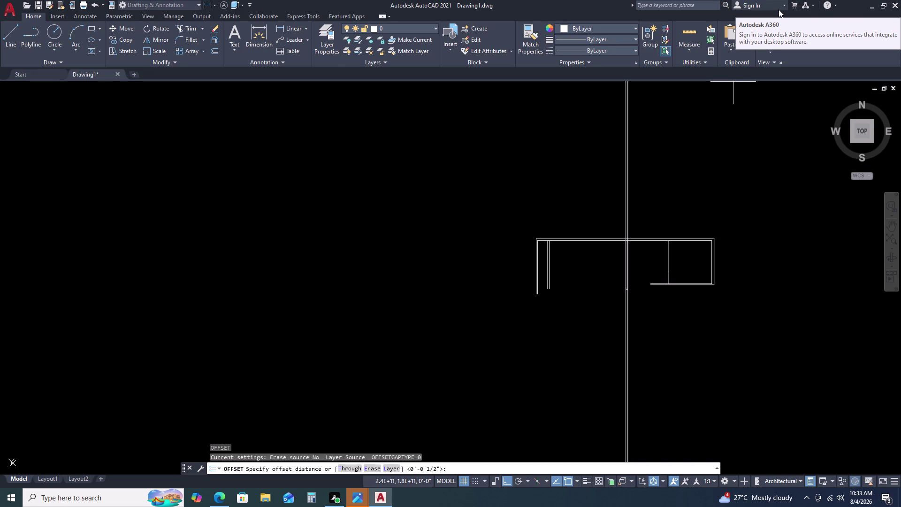
Zoom out, pan across the drawing, and cancel the offset with Esc.
scroll(down, 3)
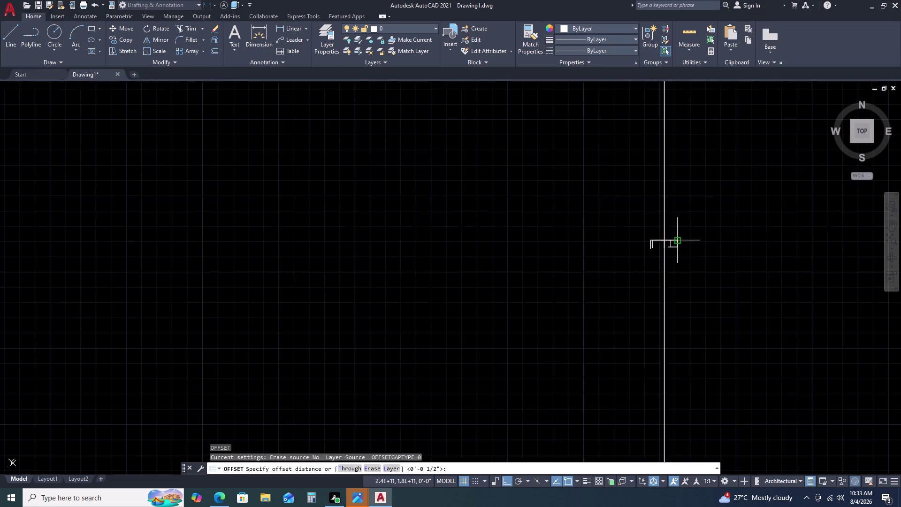
scroll(down, 3)
scroll(down, 3)
scroll(down, 3)
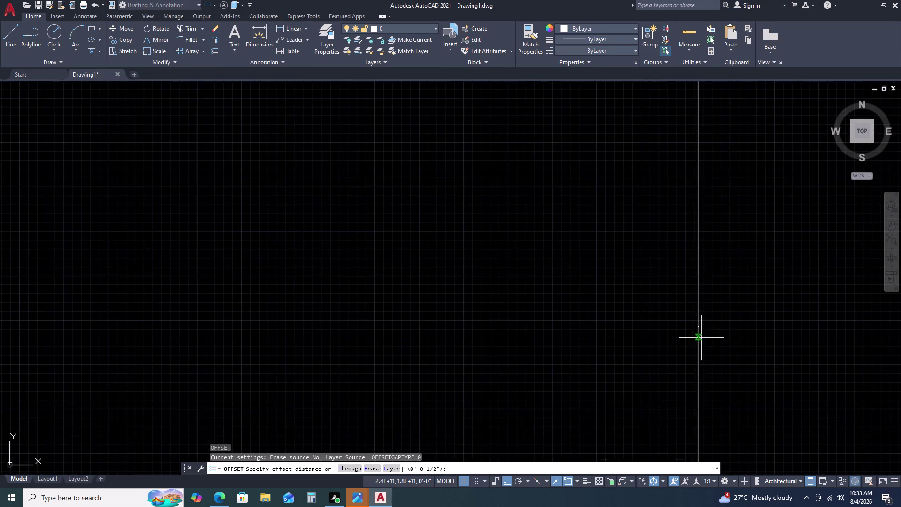
scroll(up, 3)
middle_drag(647, 351, 638, 231)
key(Escape)
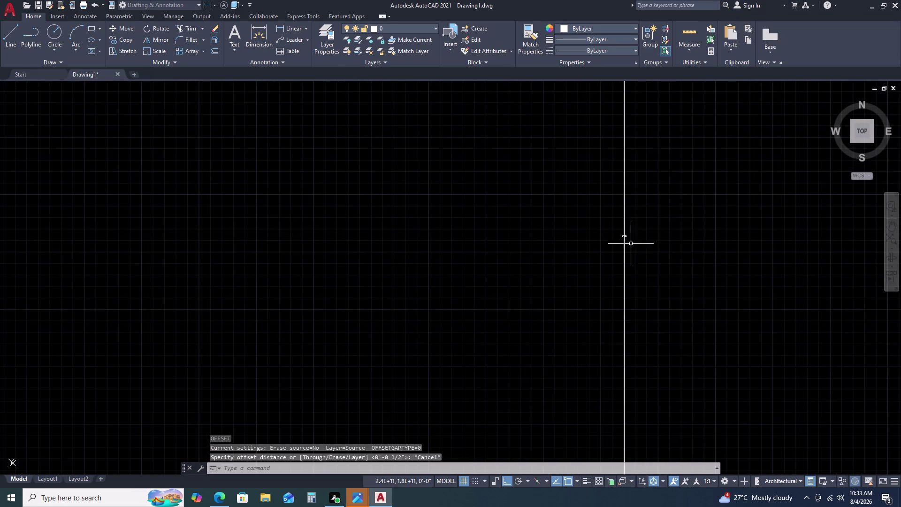
Zoom and pan until the plan outline is centred in the view.
scroll(up, 3)
scroll(up, 3)
middle_drag(622, 180, 613, 189)
middle_drag(588, 218, 585, 223)
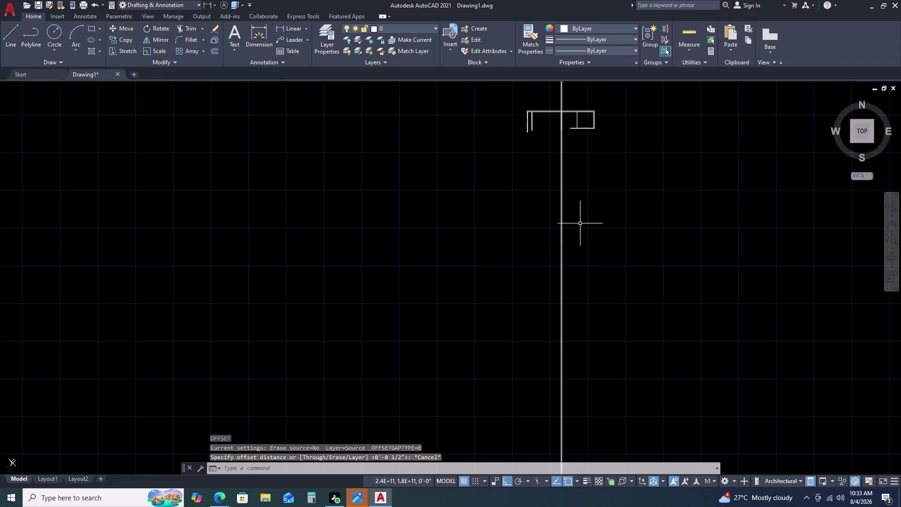
middle_drag(587, 170, 585, 187)
middle_drag(583, 196, 575, 251)
scroll(up, 3)
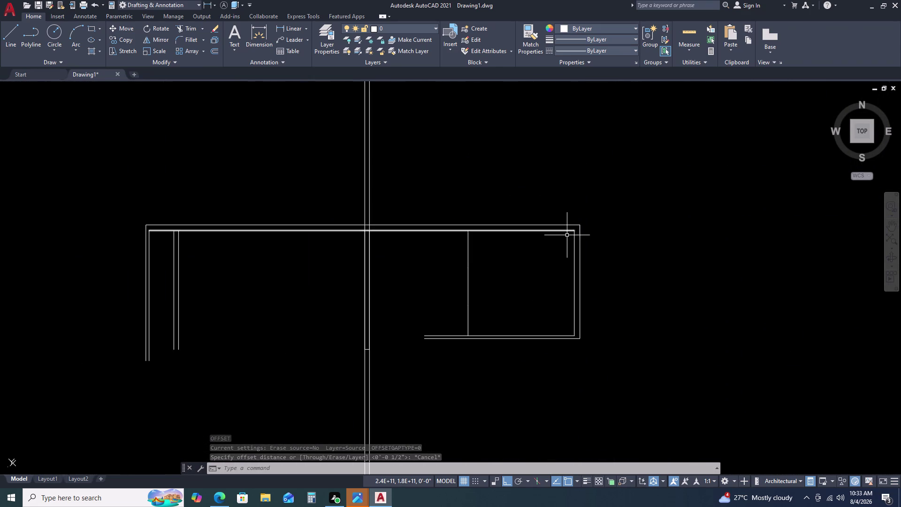
scroll(up, 3)
scroll(down, 3)
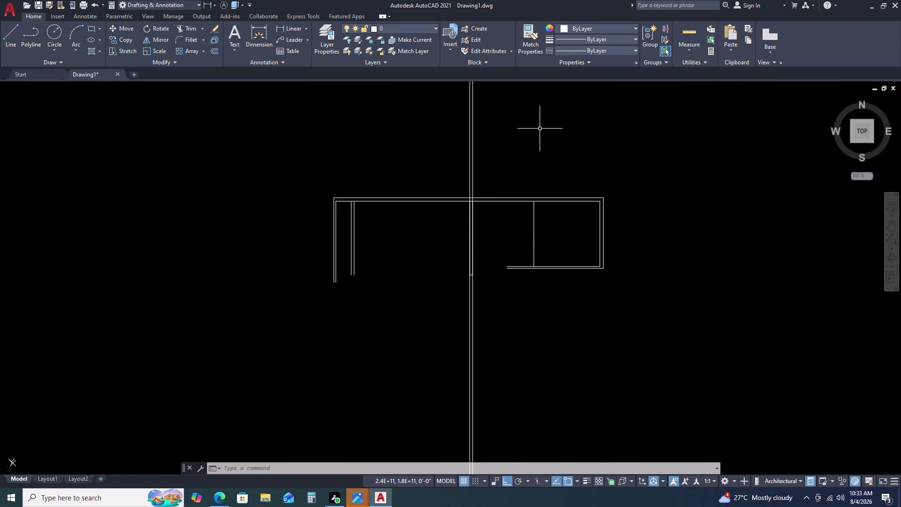
middle_drag(593, 210, 592, 188)
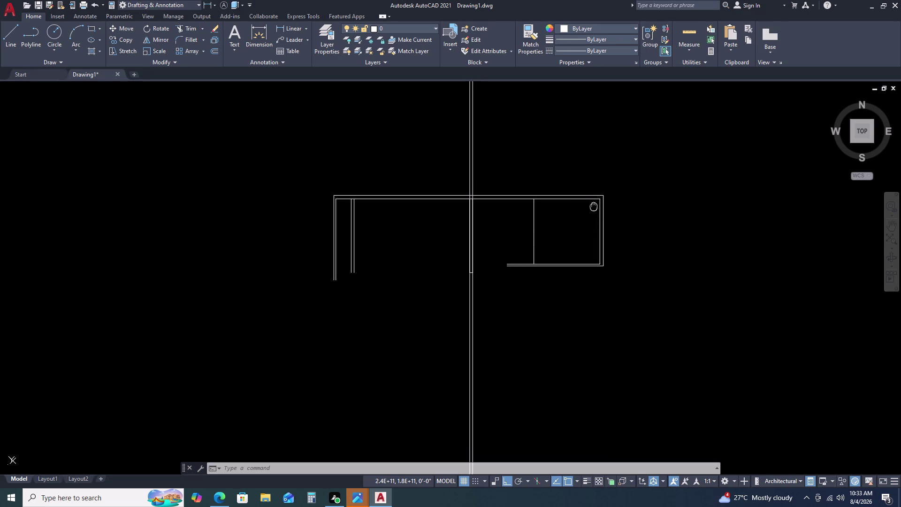
middle_drag(592, 188, 592, 159)
key(d)
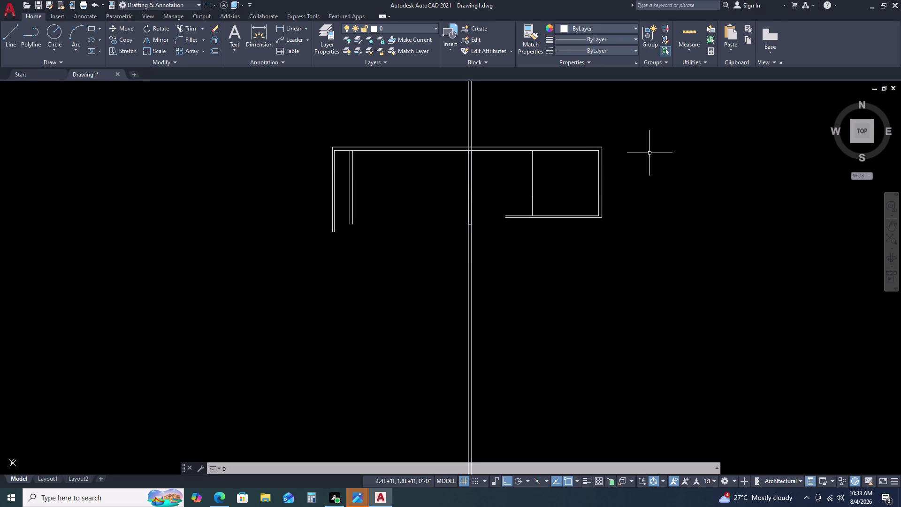
key(l)
key(i)
key(space)
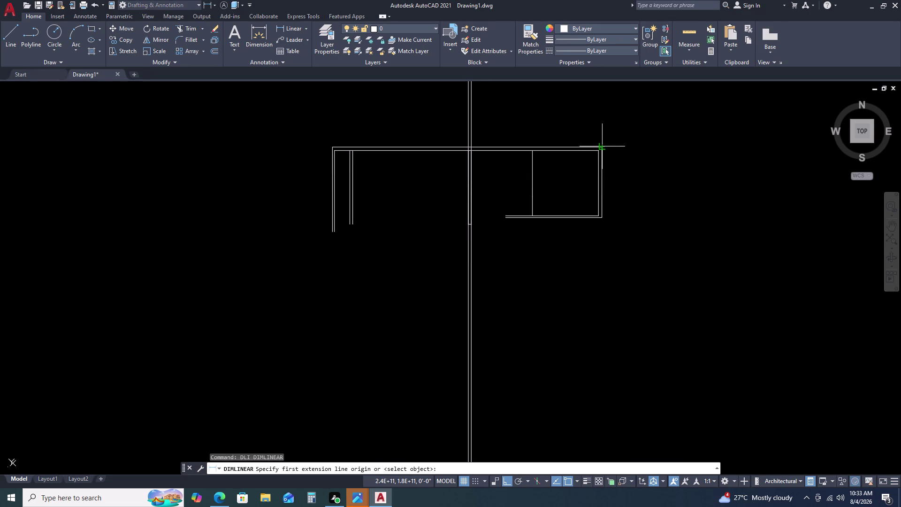
double_click(599, 145)
scroll(down, 3)
middle_drag(612, 268, 614, 173)
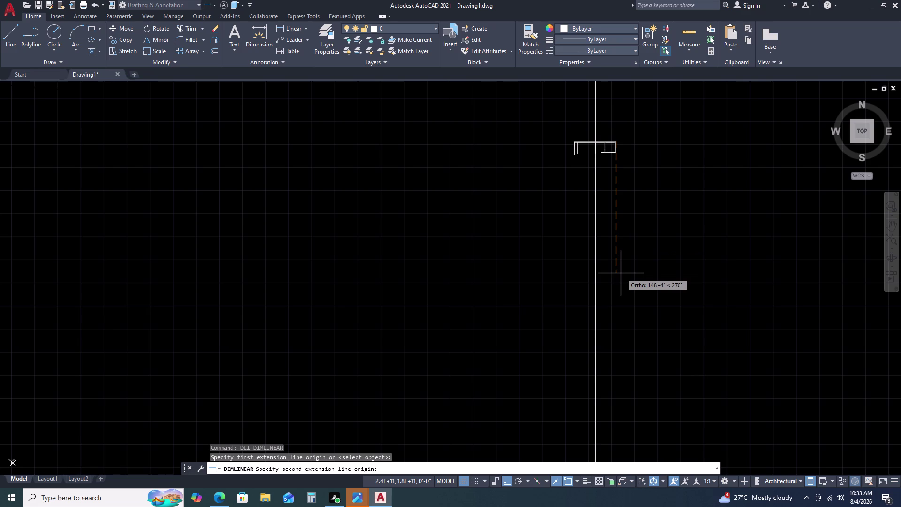
text(92)
key(apostrophe)
text(81.)
text(5)
key(Return)
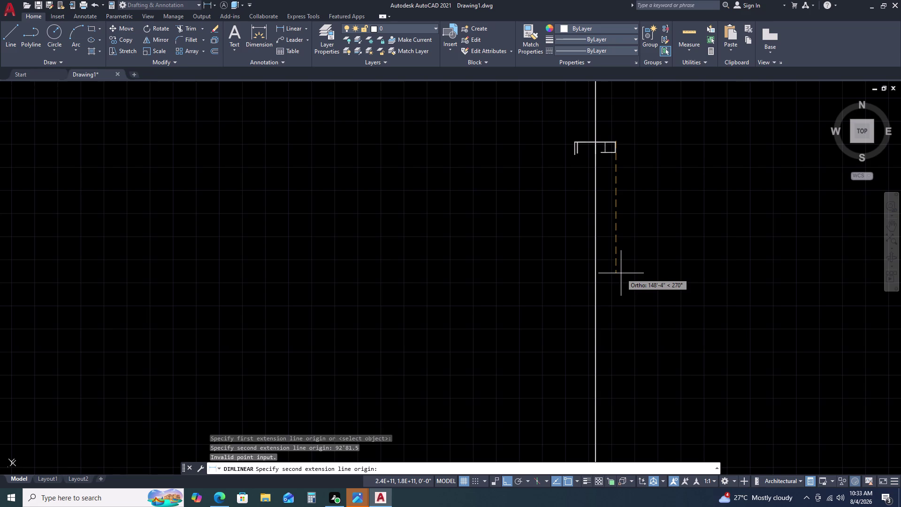
key(Return)
key(Return)
key(Return)
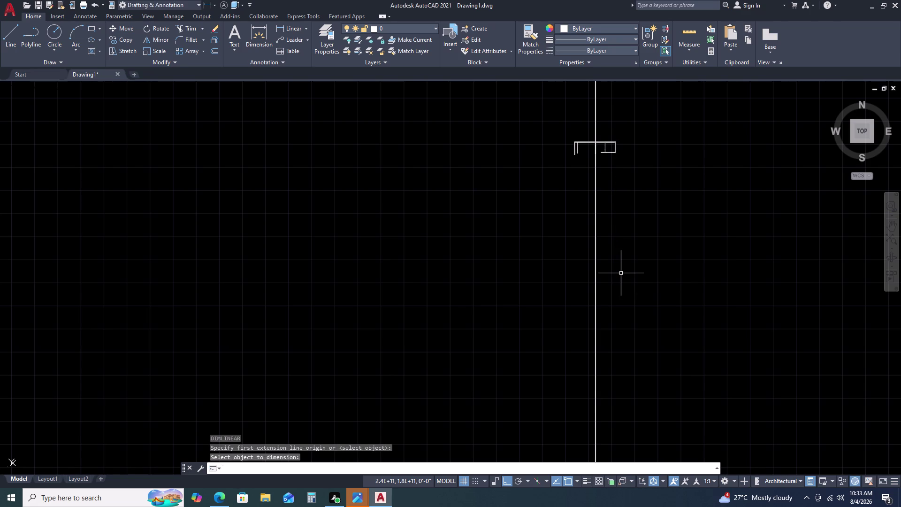
key(Return)
key(Return)
key(Return)
key(Return)
key(Return)
key(Return)
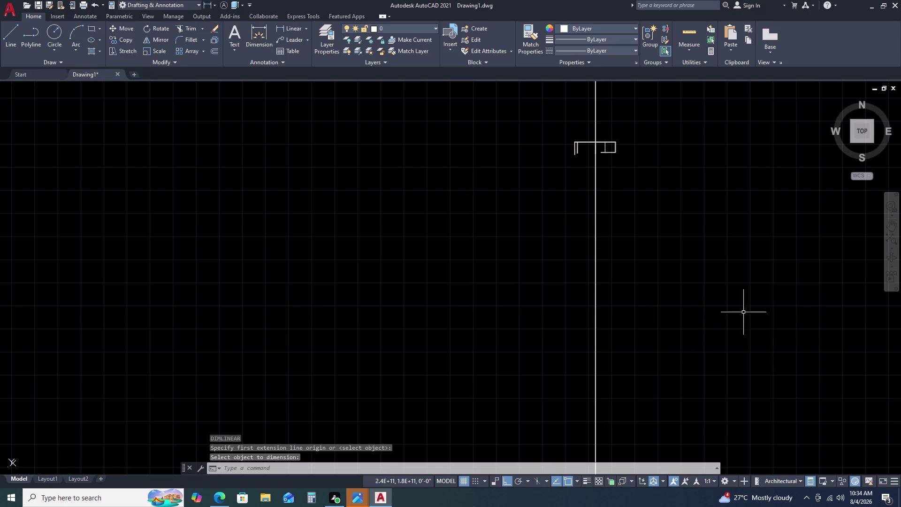
scroll(up, 3)
scroll(up, 3)
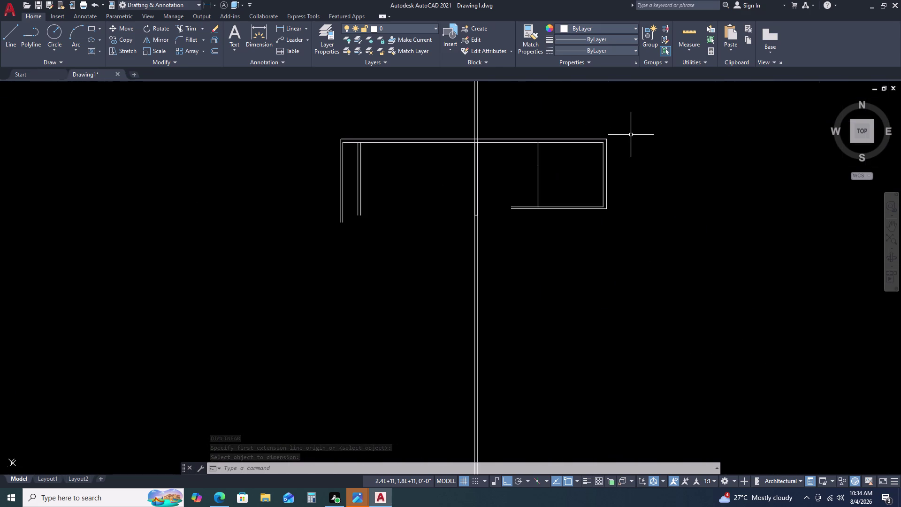
key(Escape)
key(d)
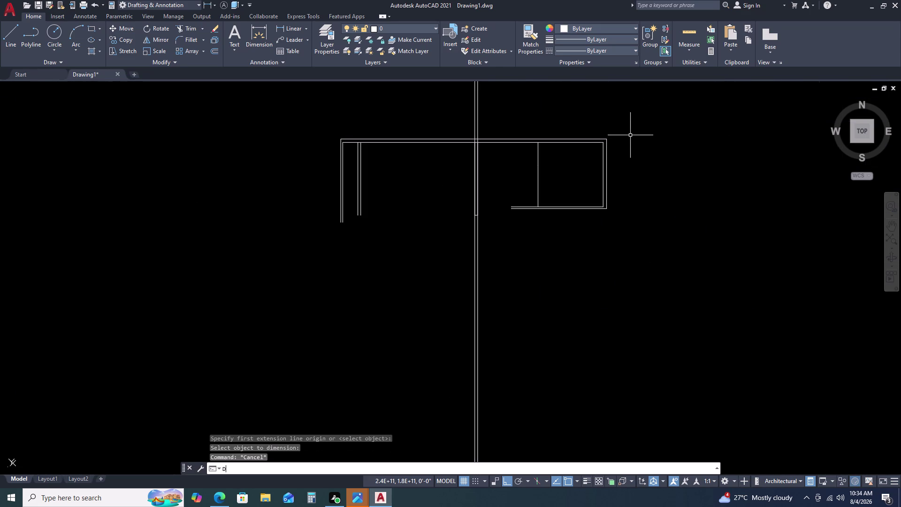
Start a DLI linear dimension from the outline's top-right corner.
text(LI)
key(space)
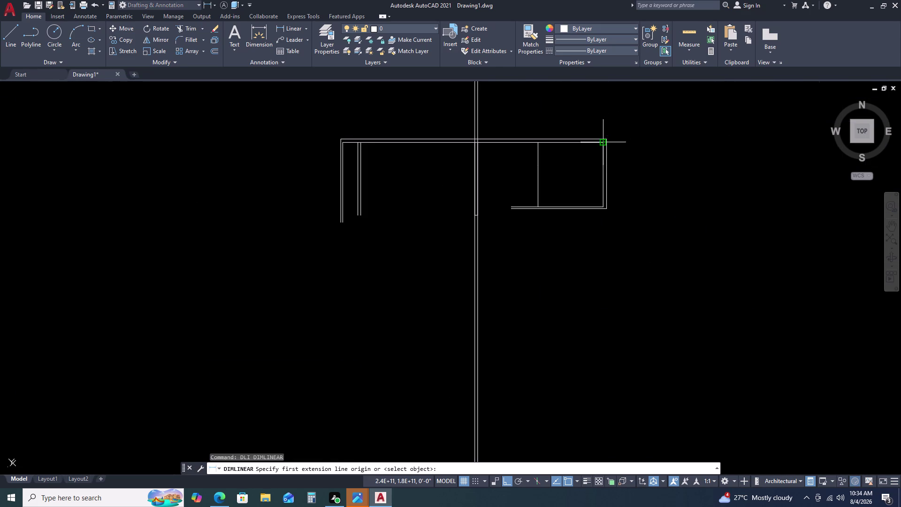
scroll(up, 3)
click(597, 150)
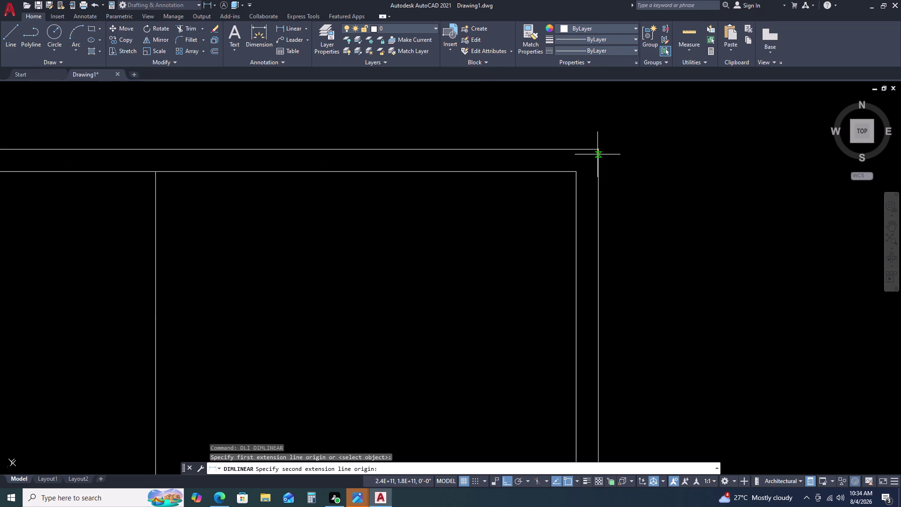
scroll(down, 3)
middle_drag(594, 318, 597, 159)
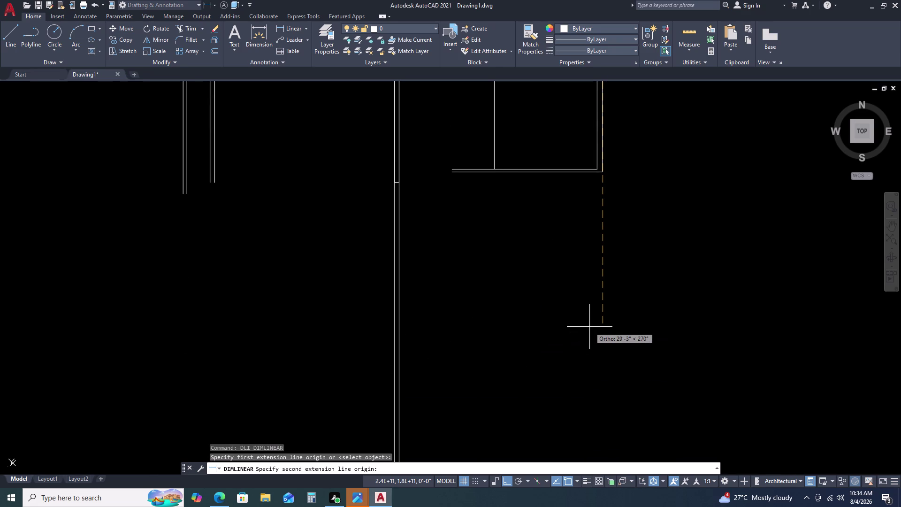
Enter a 92'81.5 distance for the dimension's second point.
text(9)
text(2)
key(apostrophe)
key(8)
key(1)
text(.5)
key(Return)
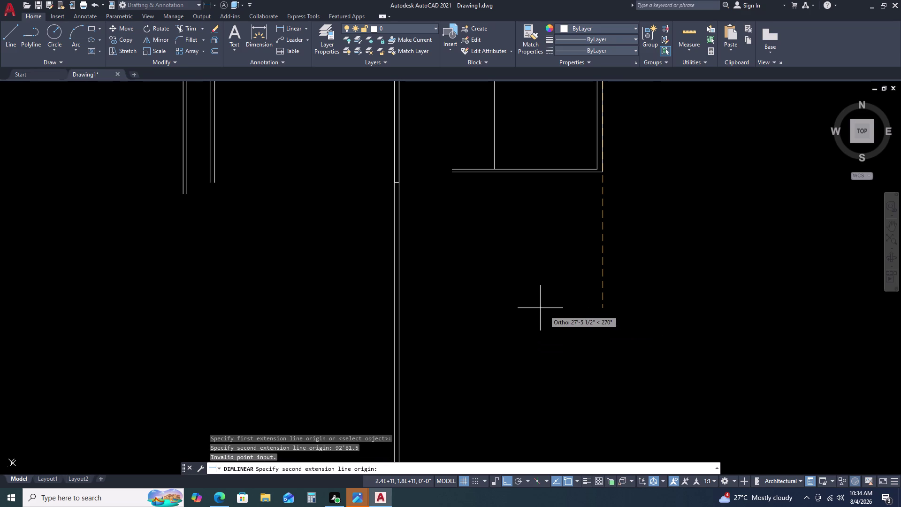
Pick the second point on the left vertical line and place the dimension above the outline.
scroll(down, 3)
middle_drag(585, 332, 548, 85)
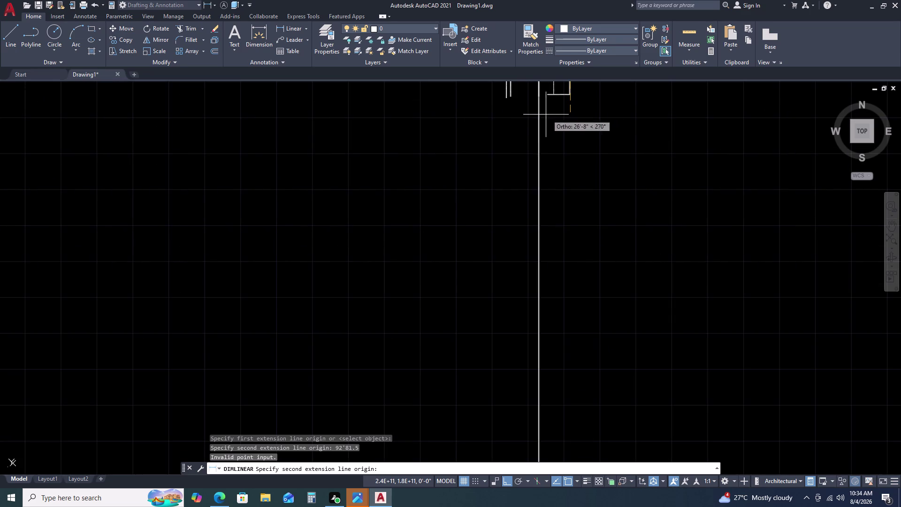
scroll(up, 3)
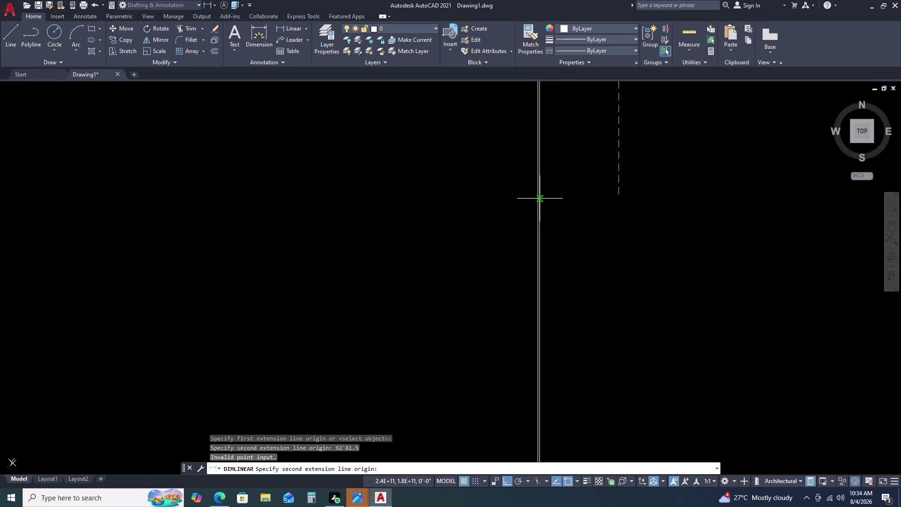
click(539, 198)
scroll(down, 3)
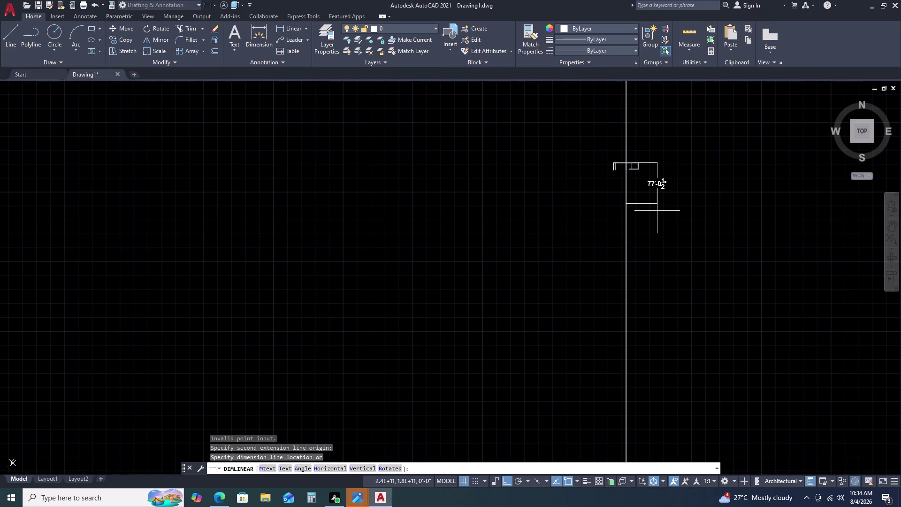
double_click(656, 211)
Select the new 77'-0 1/2" dimension and grab its end point.
scroll(up, 3)
click(638, 183)
click(616, 212)
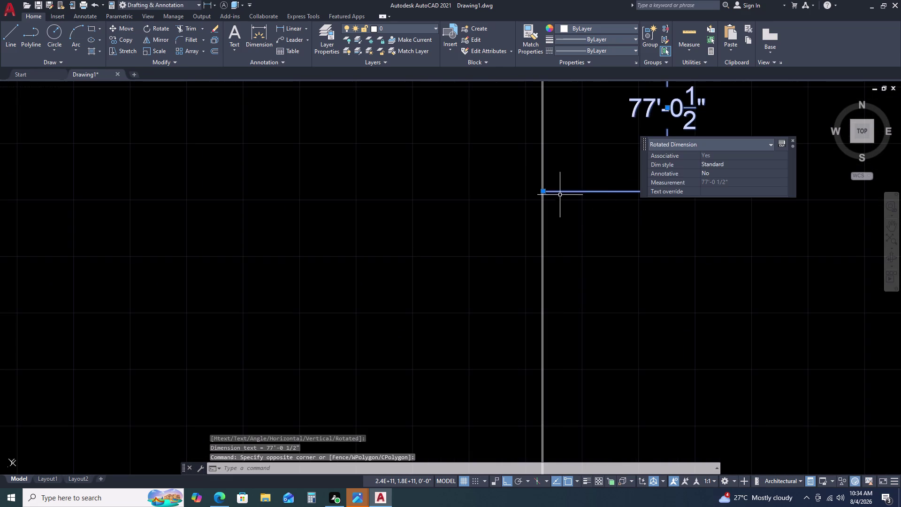
double_click(543, 190)
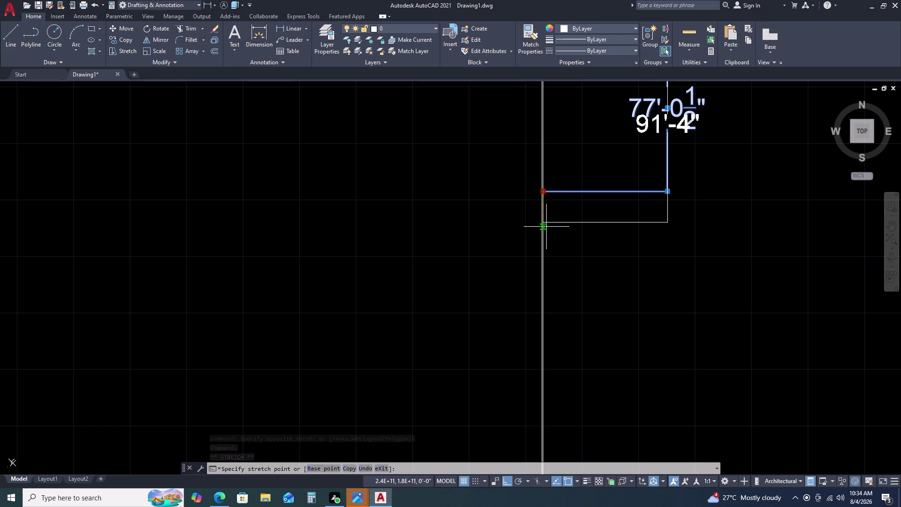
Back out of a stretch and a text edit, then reselect the 93'-3 1/2" dimension.
click(546, 227)
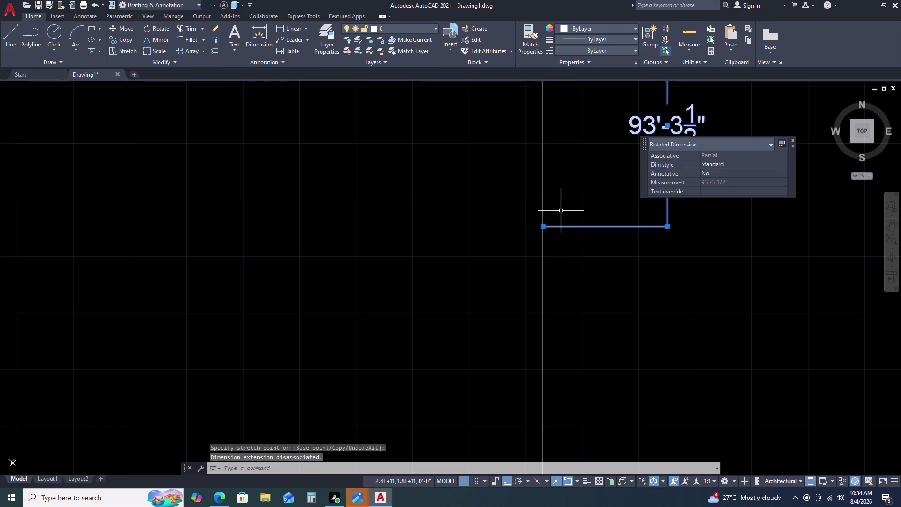
key(Escape)
double_click(578, 225)
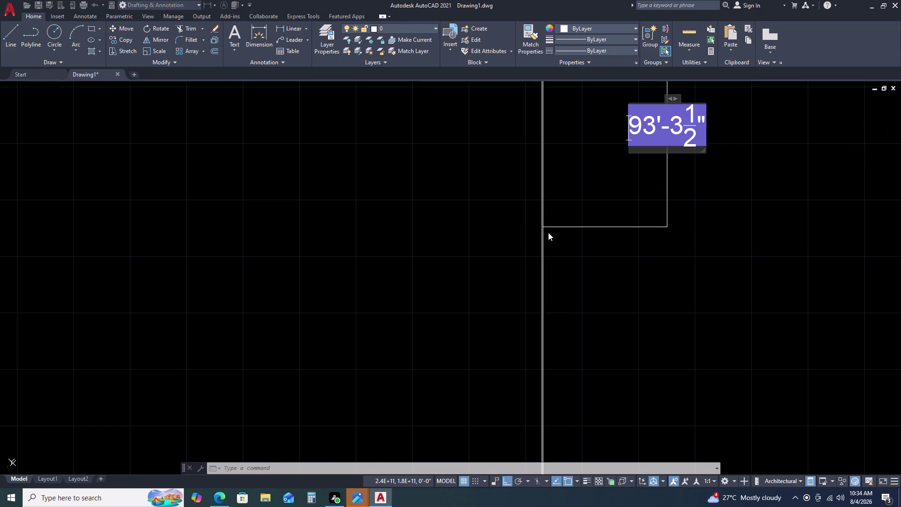
key(Escape)
key(Escape)
click(558, 227)
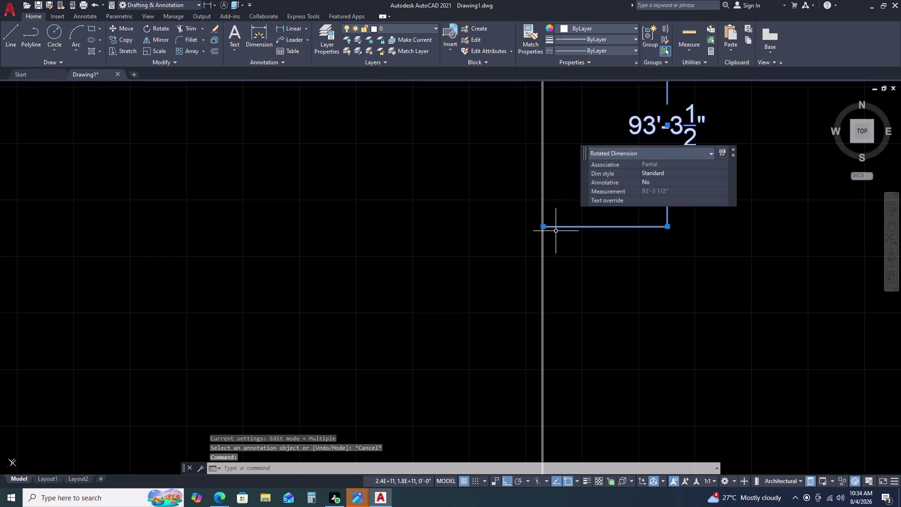
Stretch the dimension's left end point by 1'.
scroll(up, 3)
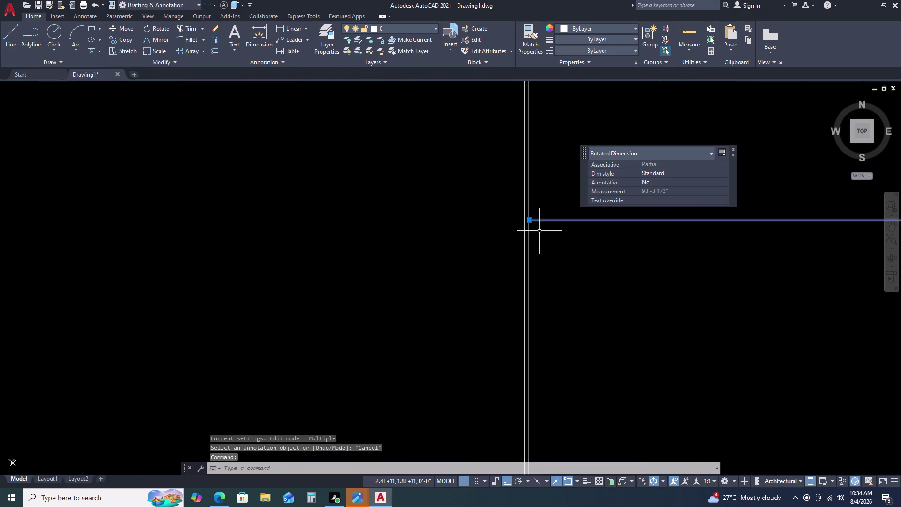
click(526, 217)
scroll(down, 3)
middle_drag(535, 171, 496, 204)
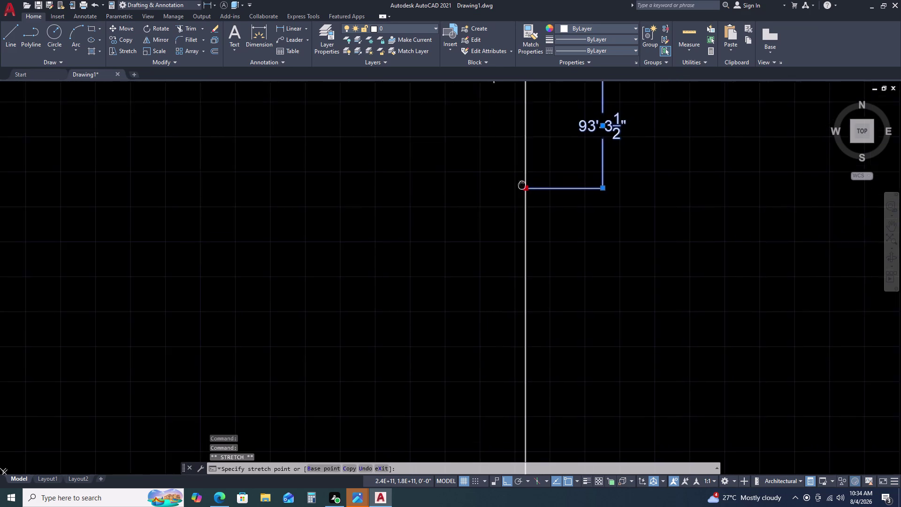
middle_drag(496, 204, 462, 223)
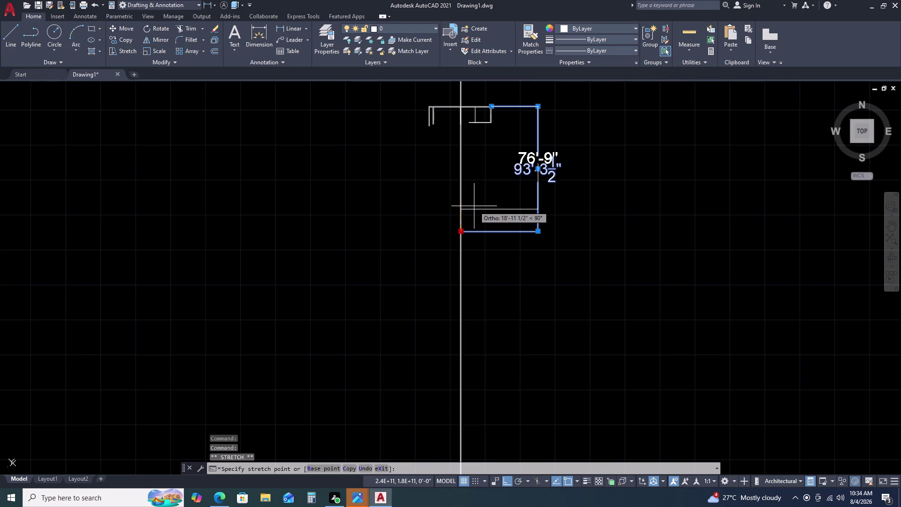
text(1')
key(Return)
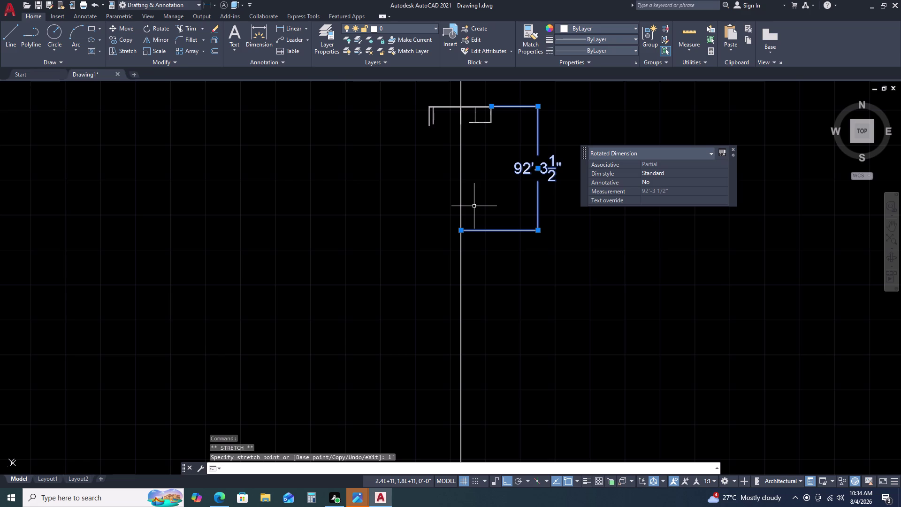
Stretch from the bottom-left corner by a further 3.5, reaching 92'.
scroll(up, 3)
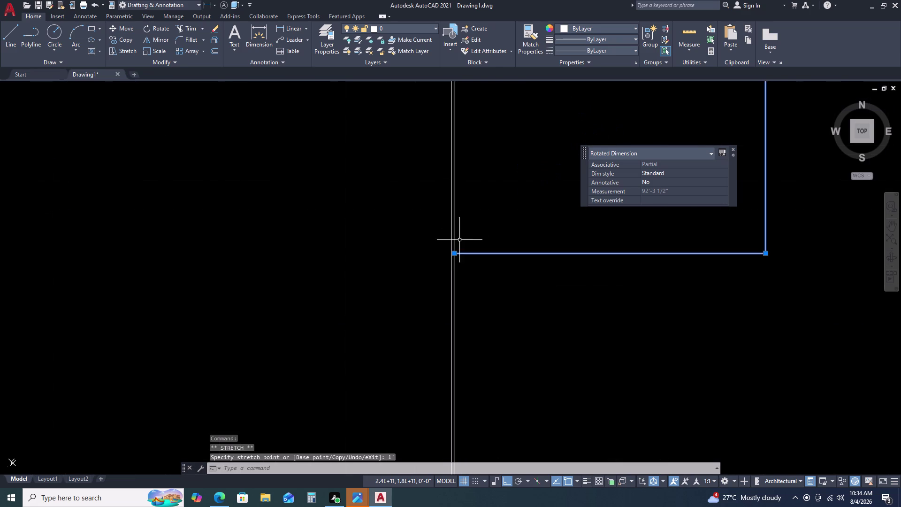
click(456, 252)
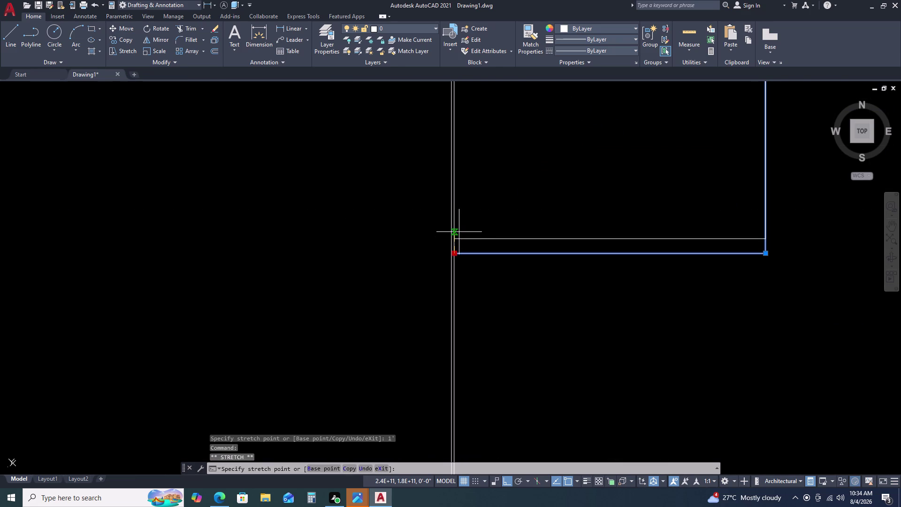
text(3.5)
key(Return)
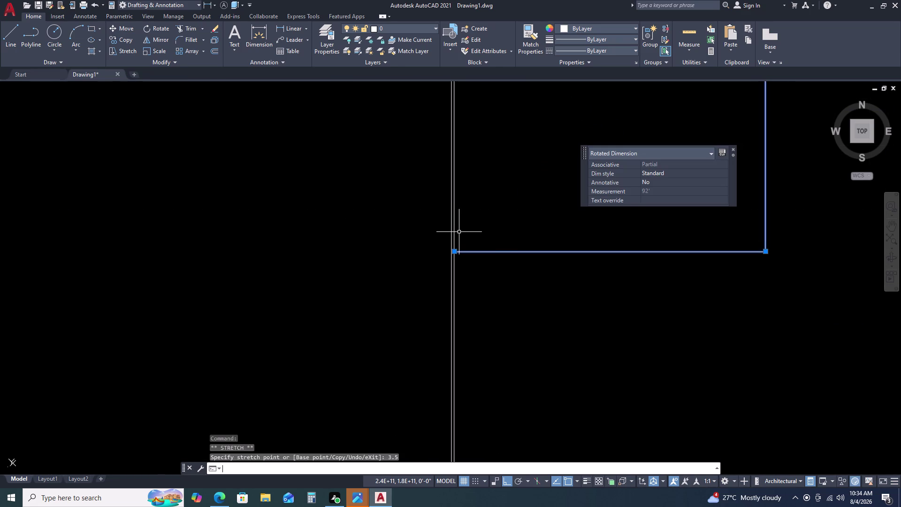
scroll(down, 3)
key(Escape)
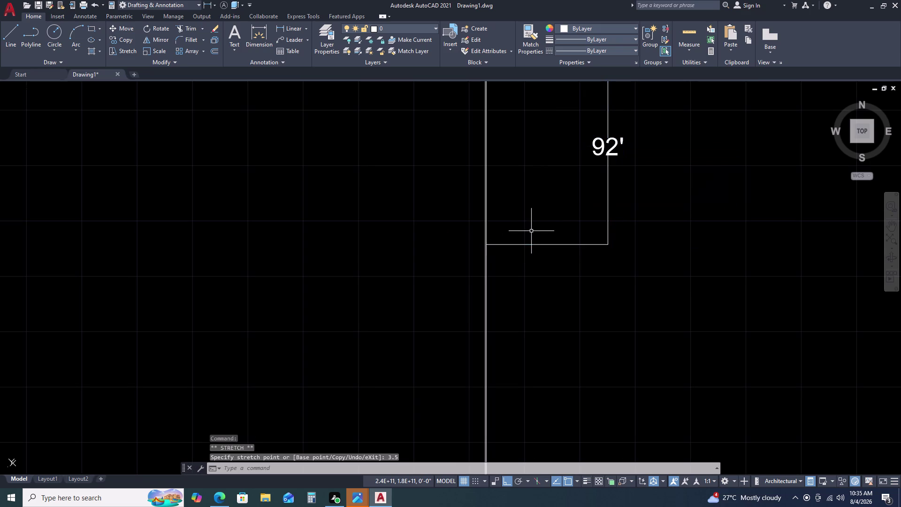
Window-select the dimension again and grab its corner grip.
scroll(up, 3)
click(530, 218)
click(497, 248)
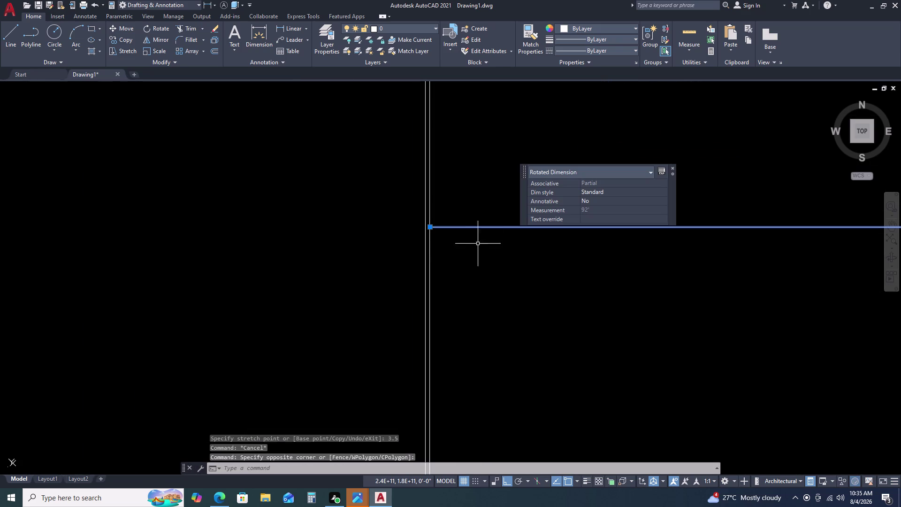
scroll(up, 3)
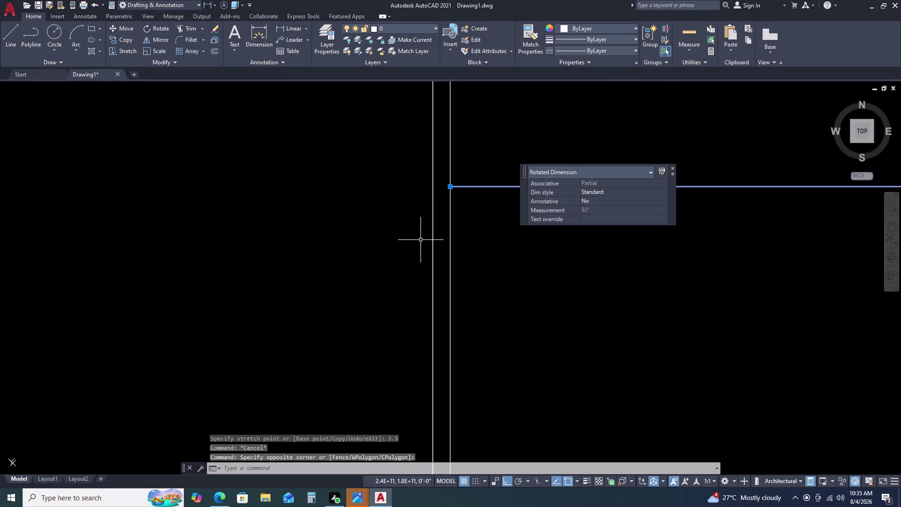
click(452, 187)
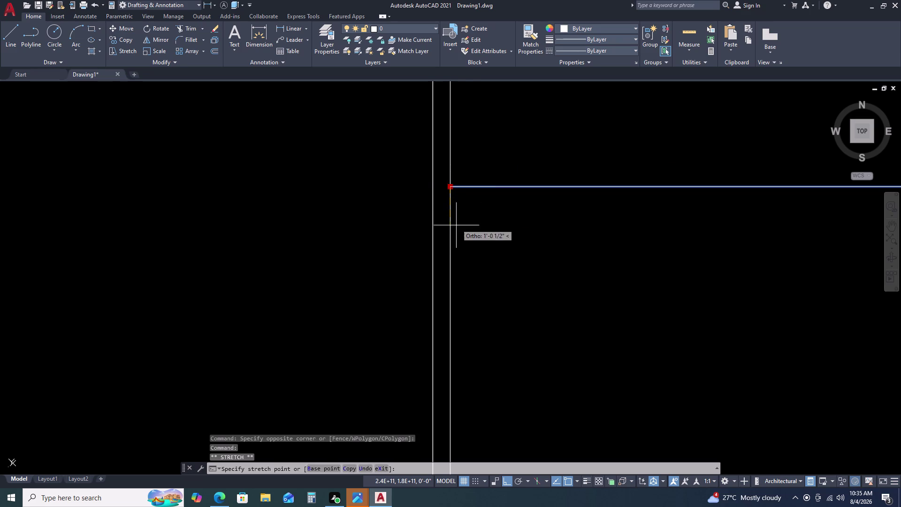
text(8)
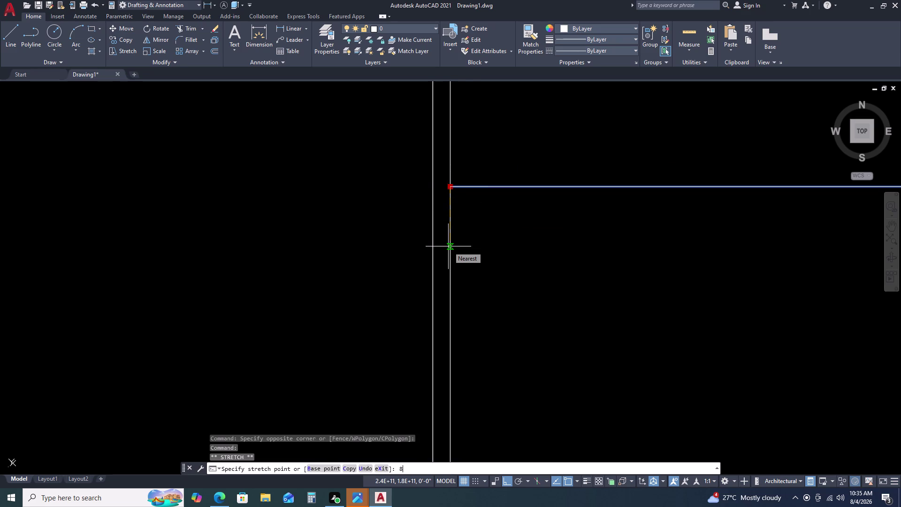
text(1.5)
key(Return)
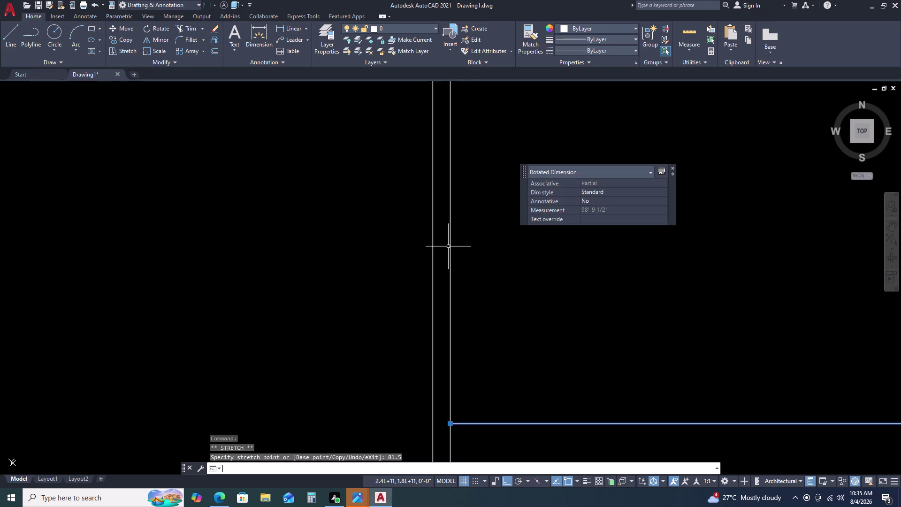
scroll(down, 3)
scroll(down, 3)
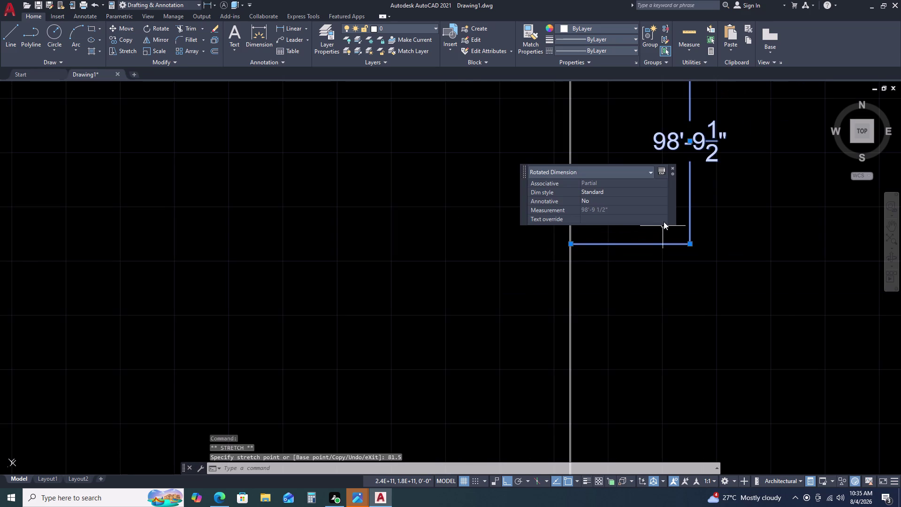
scroll(up, 3)
middle_drag(572, 239, 331, 294)
scroll(down, 3)
scroll(up, 3)
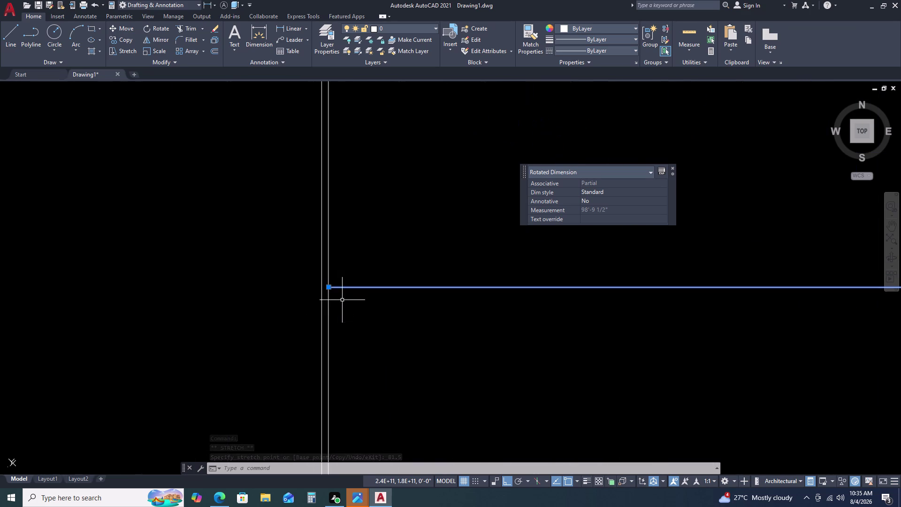
click(327, 286)
scroll(down, 3)
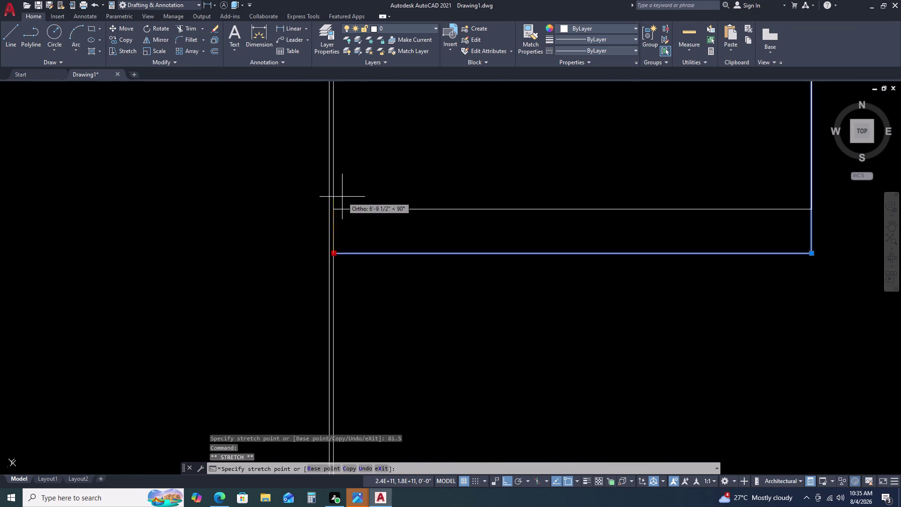
scroll(down, 3)
middle_click(339, 232)
middle_drag(344, 202, 343, 210)
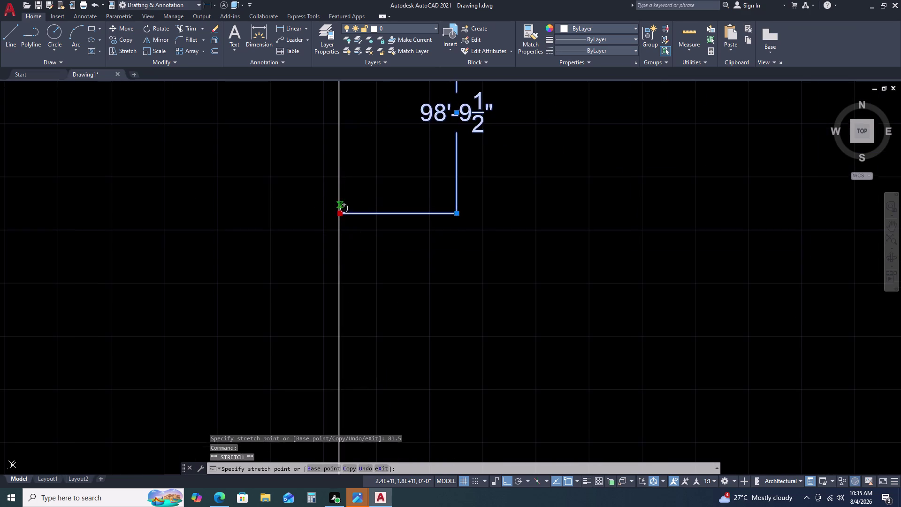
middle_drag(344, 210, 344, 246)
middle_drag(344, 251, 344, 259)
middle_drag(344, 261, 344, 266)
middle_click(343, 266)
middle_click(343, 267)
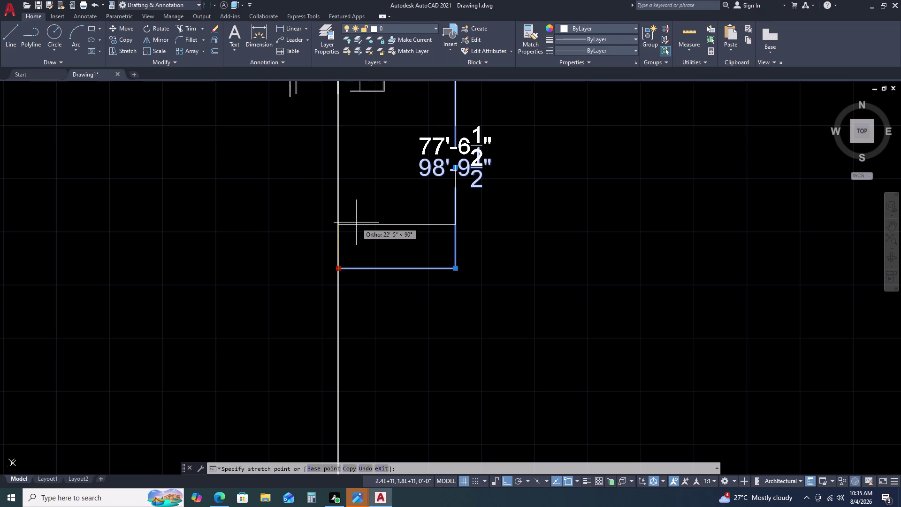
key(Escape)
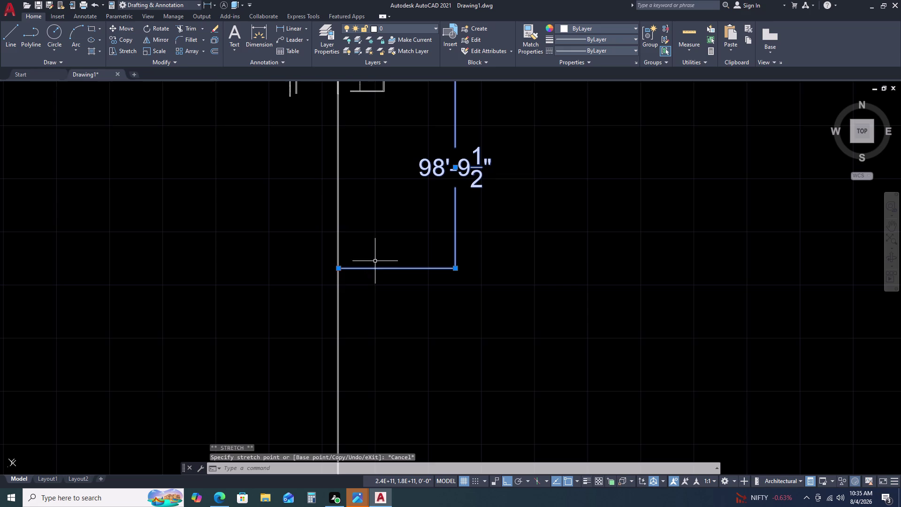
key(ctrl+z)
scroll(down, 3)
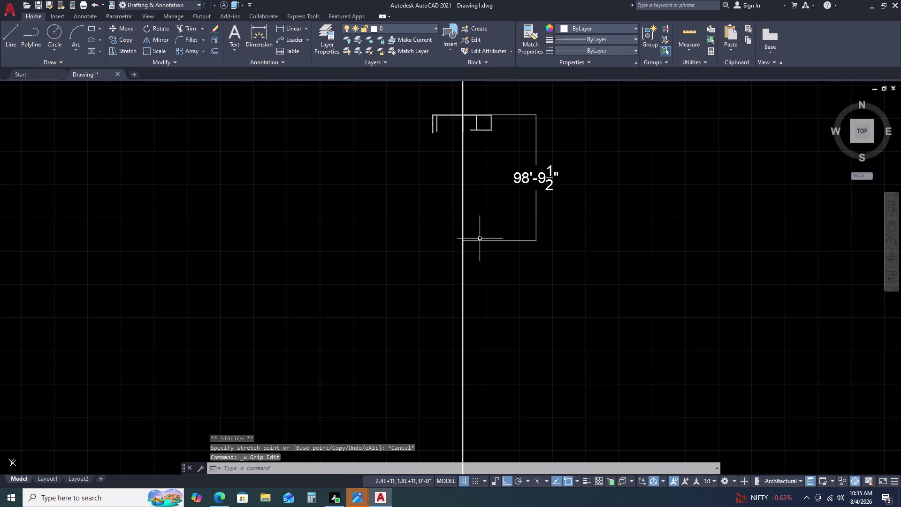
key(ctrl+z)
key(ctrl+z)
scroll(down, 3)
scroll(down, 3)
scroll(up, 3)
scroll(down, 3)
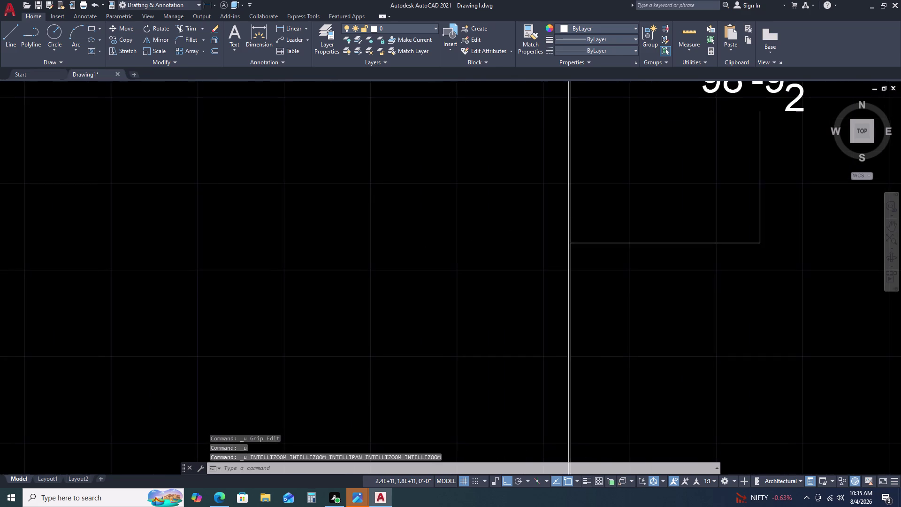
key(ctrl+z)
key(ctrl+z)
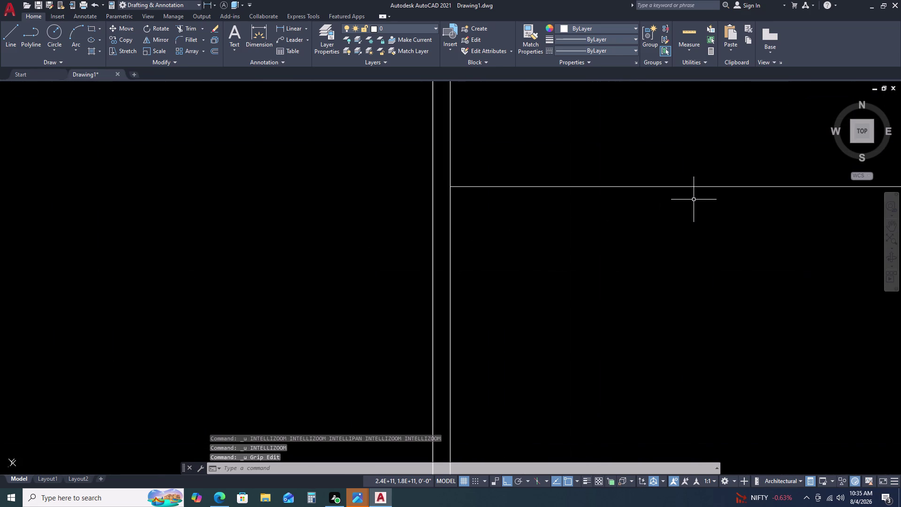
key(ctrl+z)
scroll(down, 3)
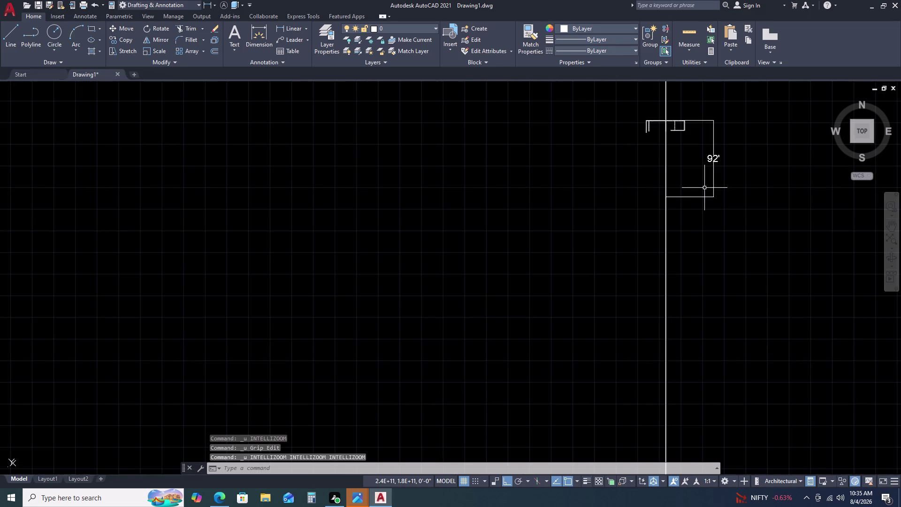
click(695, 195)
double_click(681, 207)
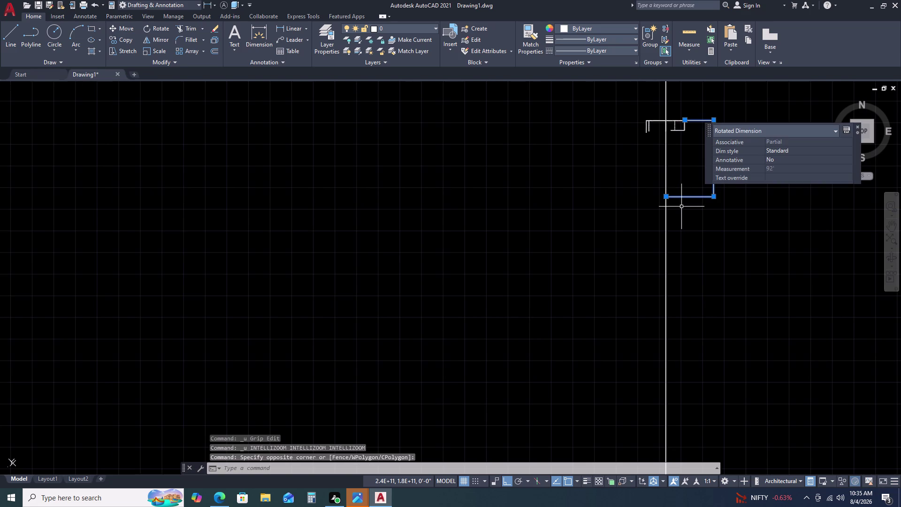
scroll(up, 3)
scroll(up, 3)
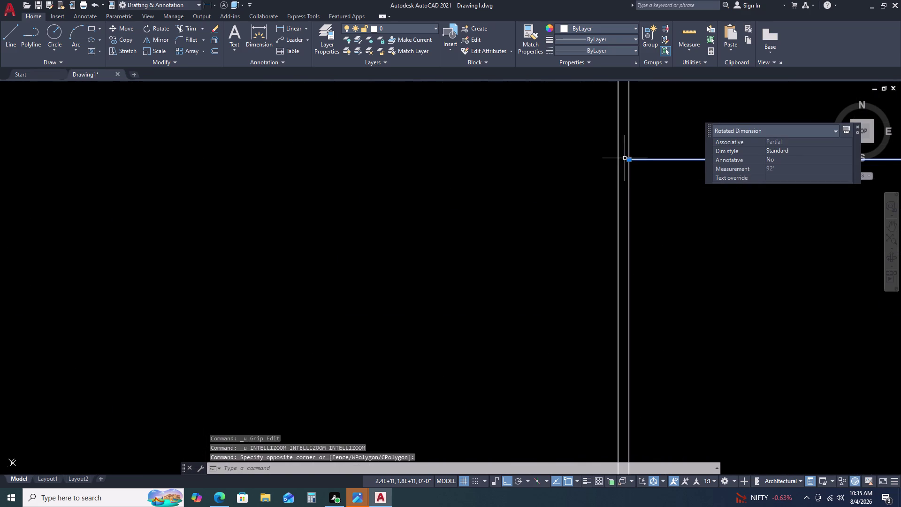
click(630, 160)
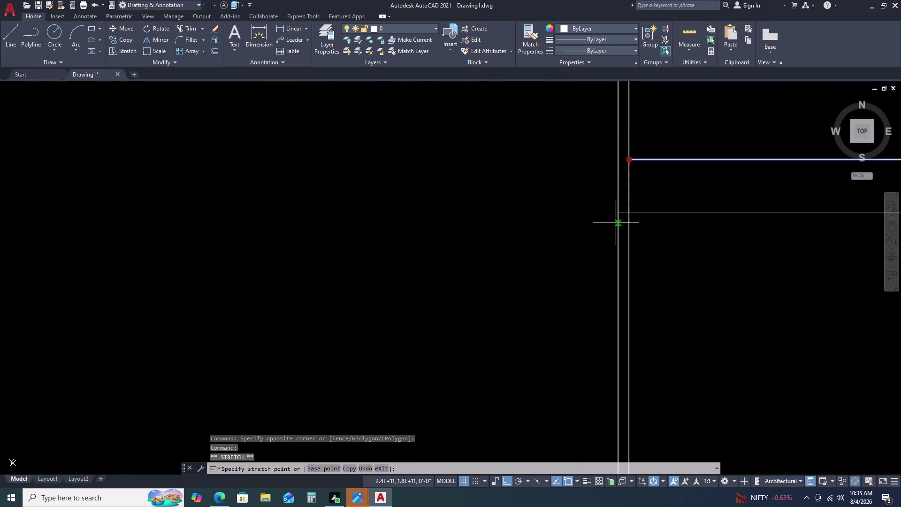
text(8)
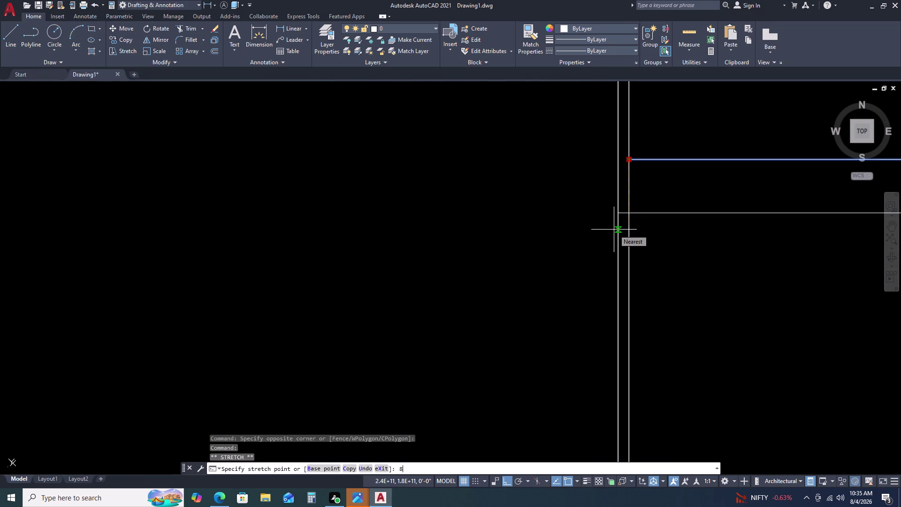
text(1.5)
key(Return)
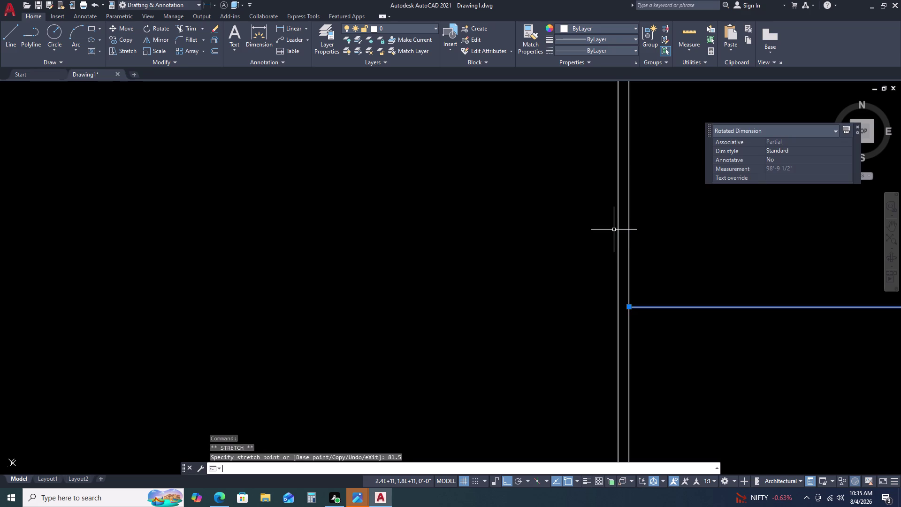
scroll(down, 3)
middle_drag(646, 263, 612, 285)
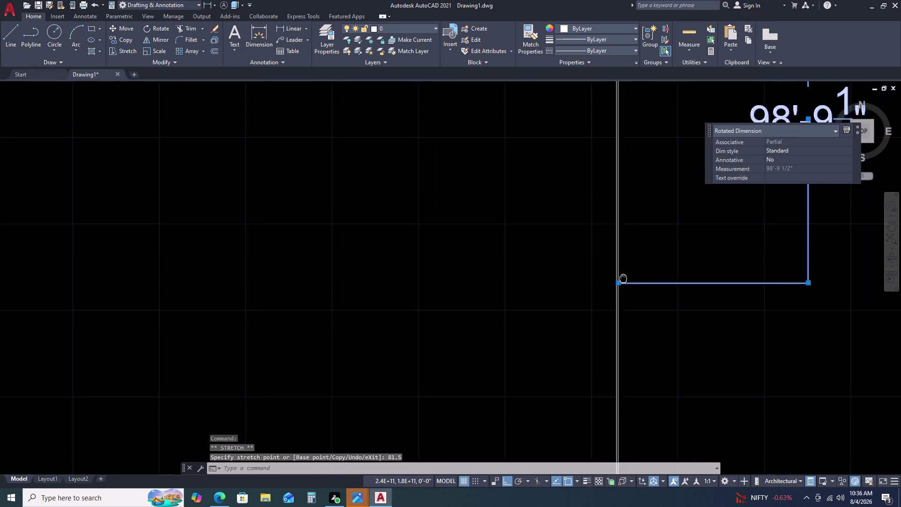
middle_drag(612, 286, 391, 357)
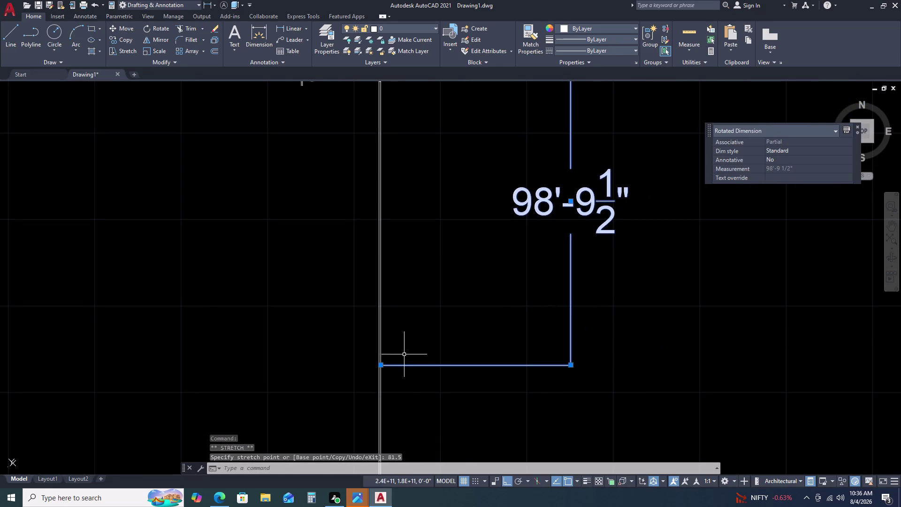
key(Escape)
key(ctrl+z)
key(ctrl+z)
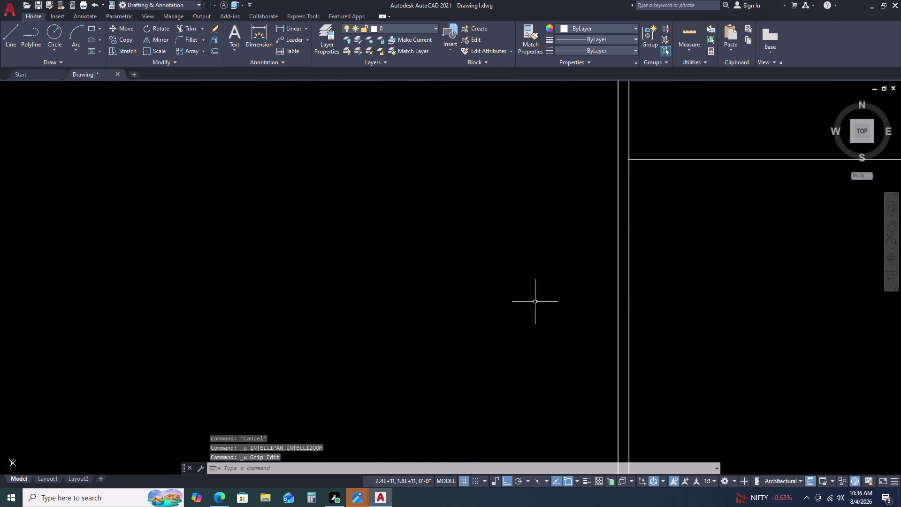
scroll(down, 3)
middle_drag(591, 258, 576, 265)
middle_drag(569, 269, 542, 280)
scroll(down, 3)
scroll(up, 3)
scroll(down, 3)
scroll(down, 3)
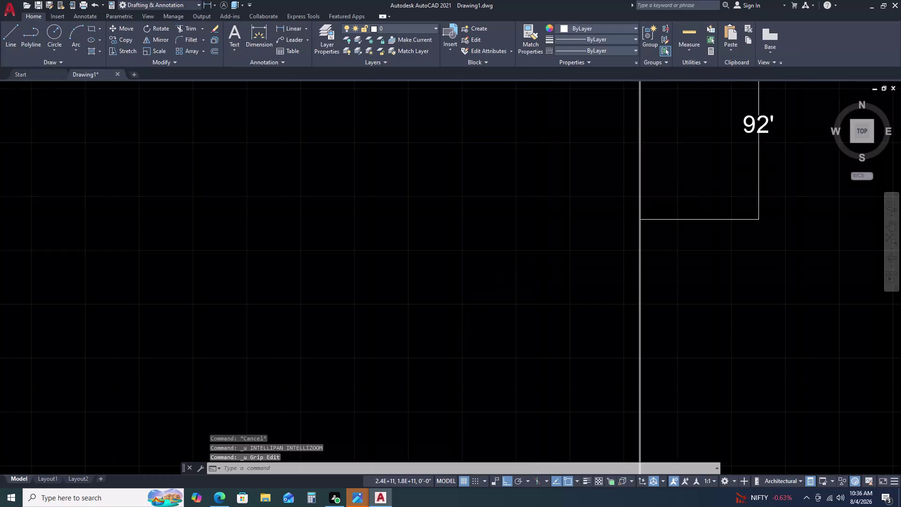
middle_drag(757, 165, 462, 220)
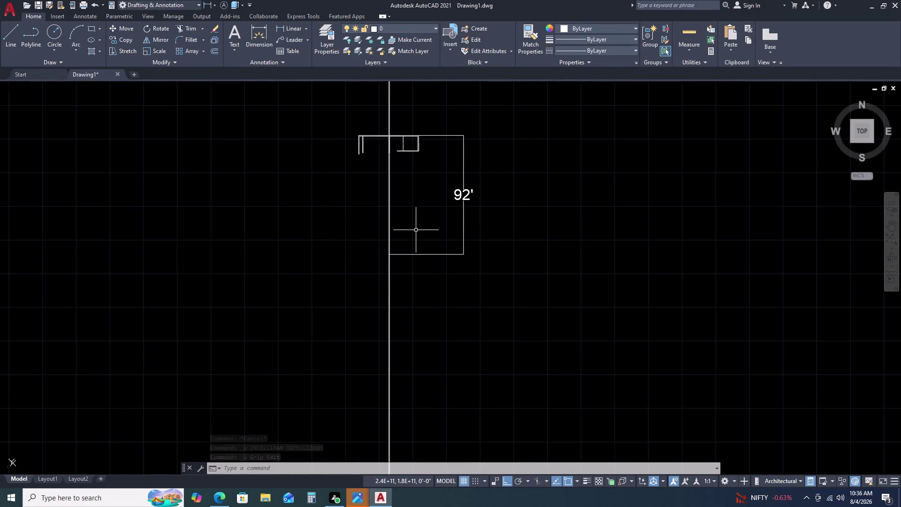
Window-select the 92' dimension and grab its corner grip.
click(430, 247)
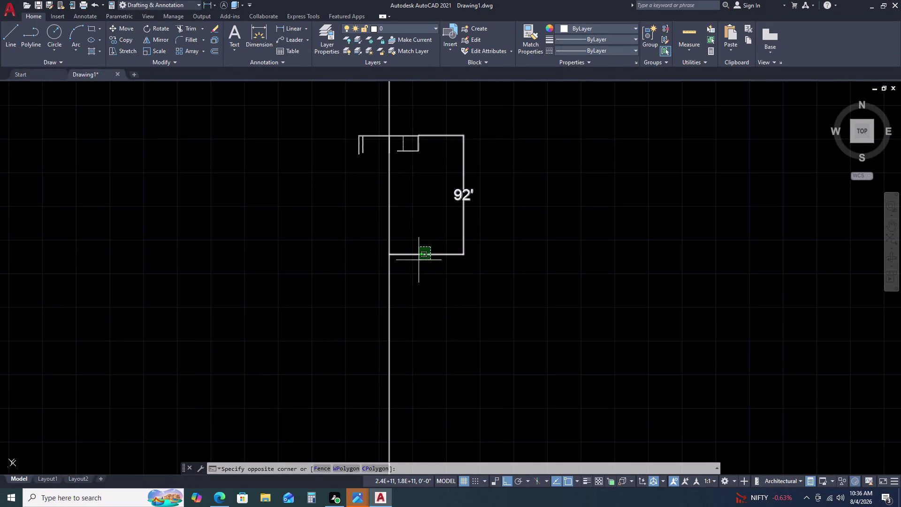
click(401, 266)
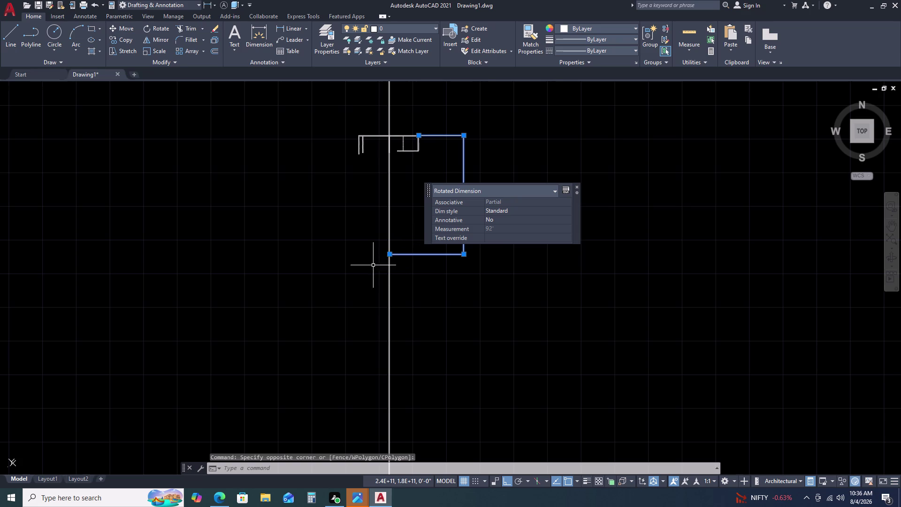
scroll(up, 3)
scroll(down, 3)
scroll(up, 3)
drag(354, 333, 354, 289)
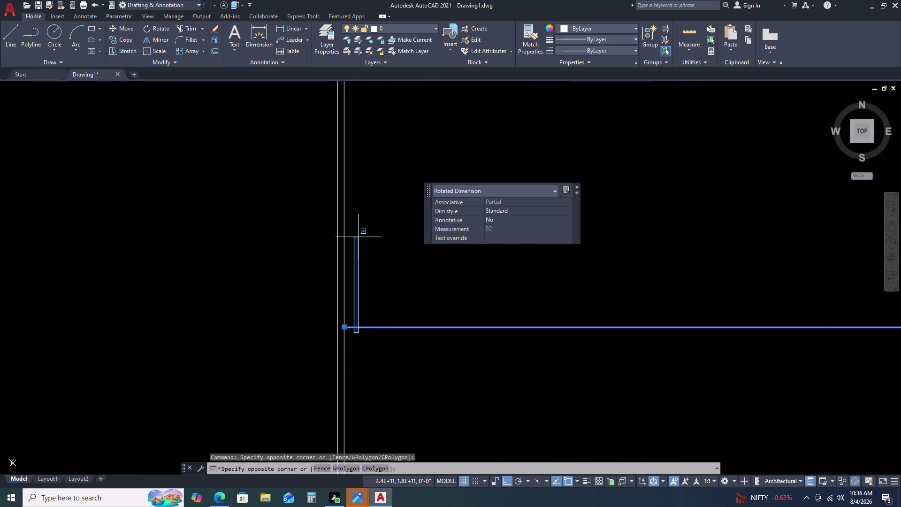
click(366, 321)
drag(346, 329, 347, 341)
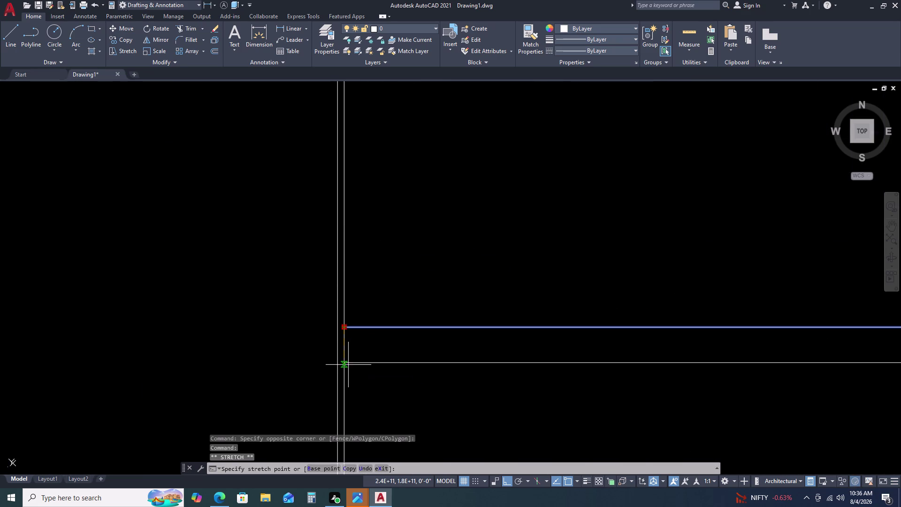
Enter an 81.5' stretch distance, then switch the grip to Move and place the point.
text(8)
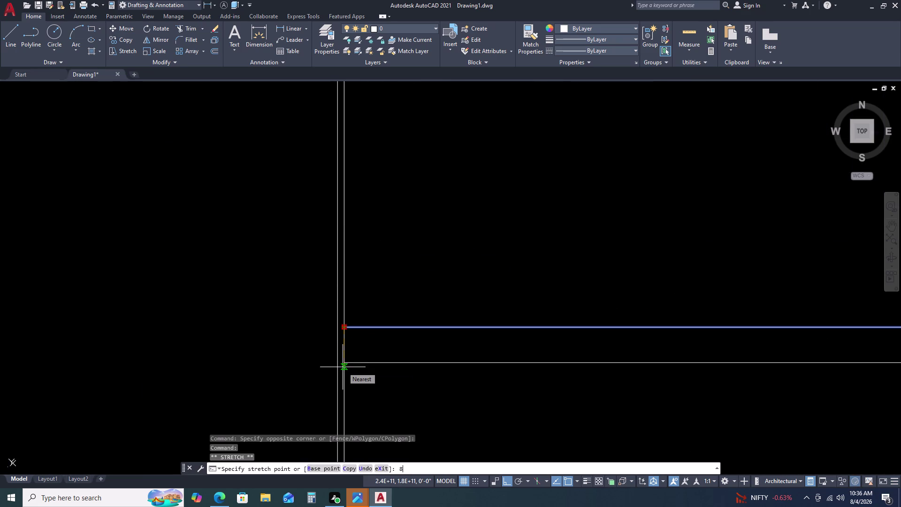
text(1)
text(.5)
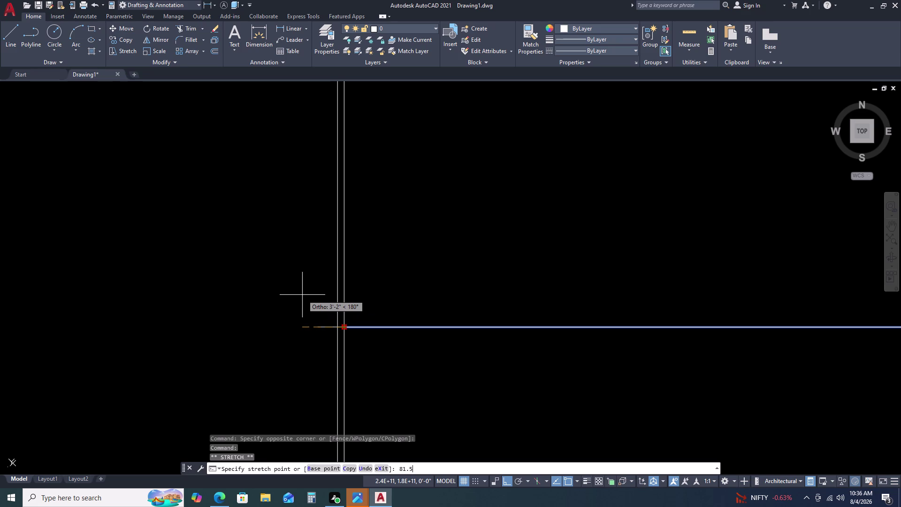
text(')
key(apostrophe)
key(Return)
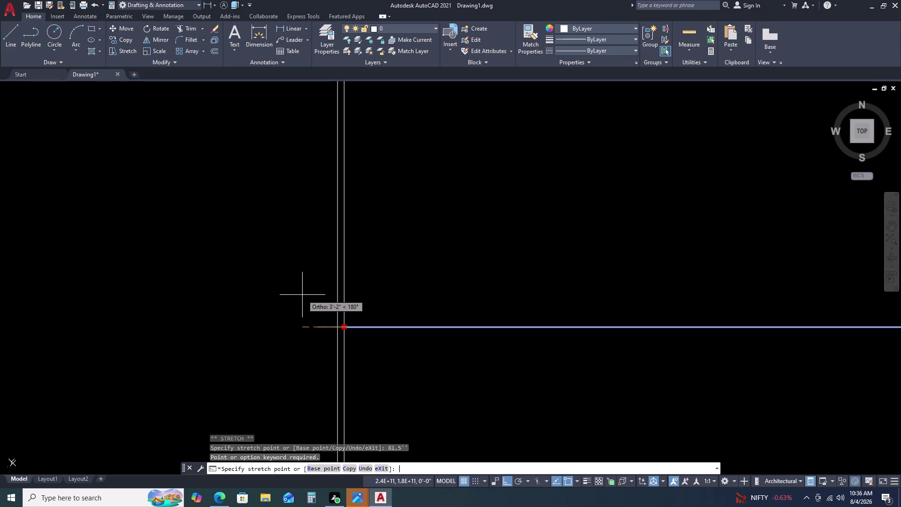
key(Return)
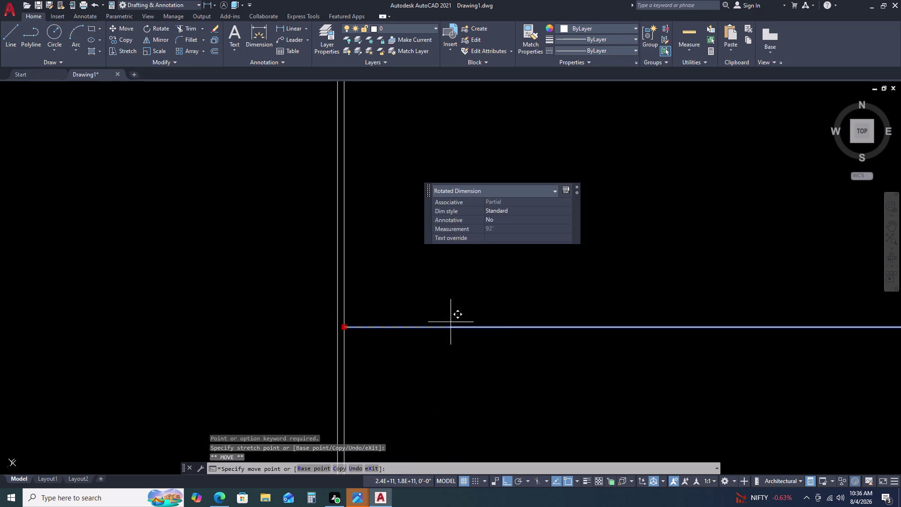
click(408, 410)
Cancel the grip edit, clear the selection, and begin a new window around the dimension.
scroll(down, 3)
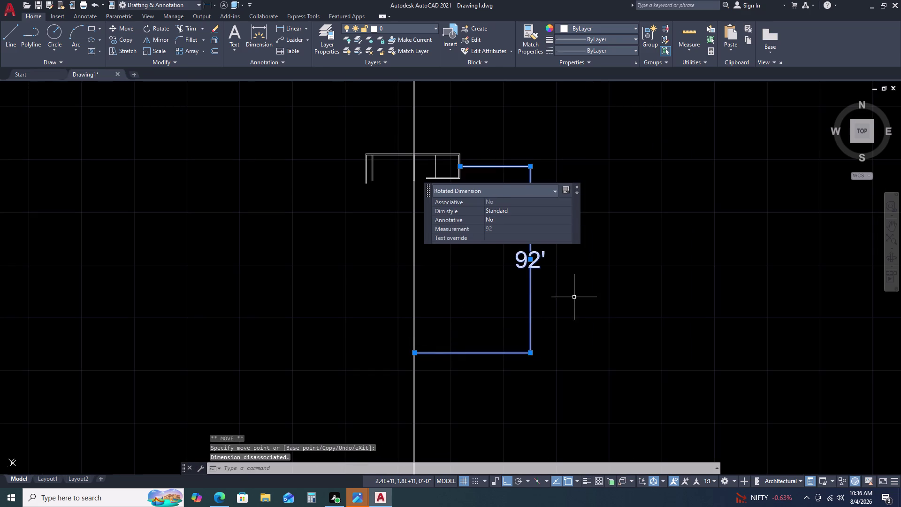
middle_drag(539, 297, 534, 292)
middle_drag(533, 291, 529, 288)
key(Escape)
key(Escape)
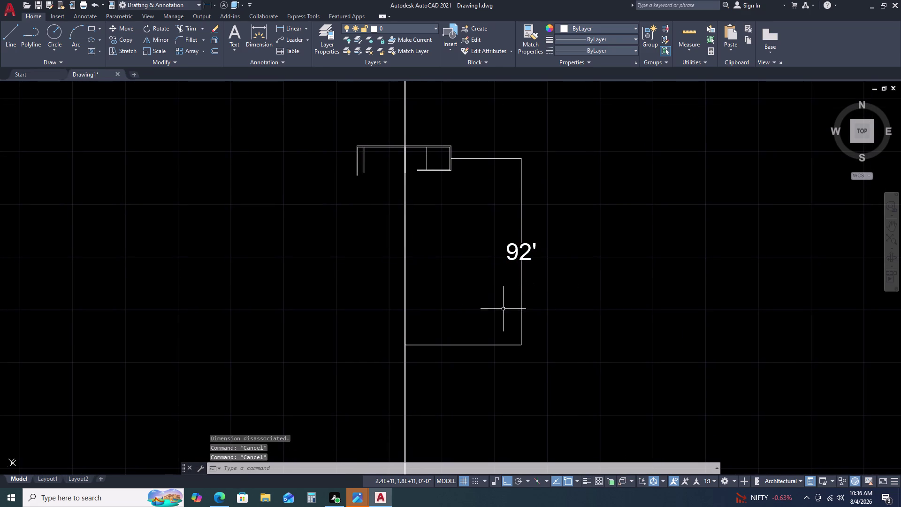
click(546, 122)
drag(548, 121, 542, 125)
Grip-stretch the 92' dimension's upper point so it reads 98'-3", then clear the selection.
click(509, 189)
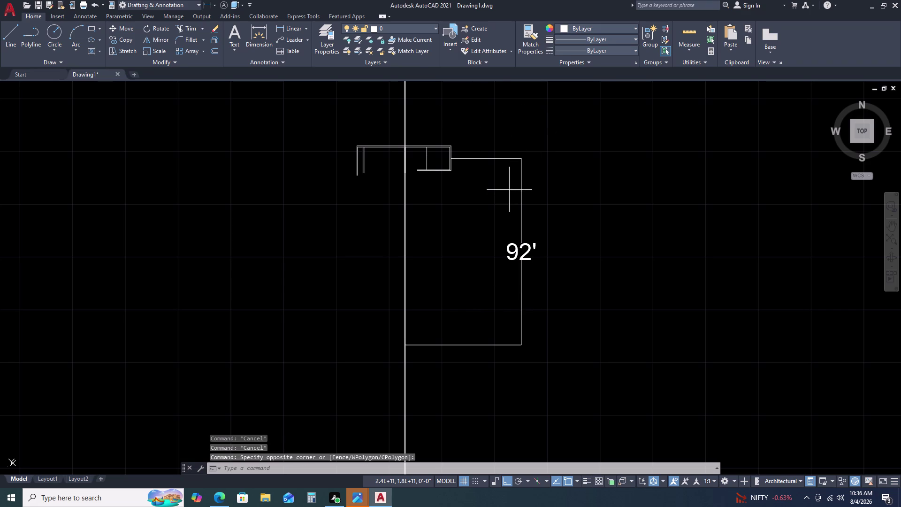
click(514, 106)
double_click(471, 139)
click(460, 171)
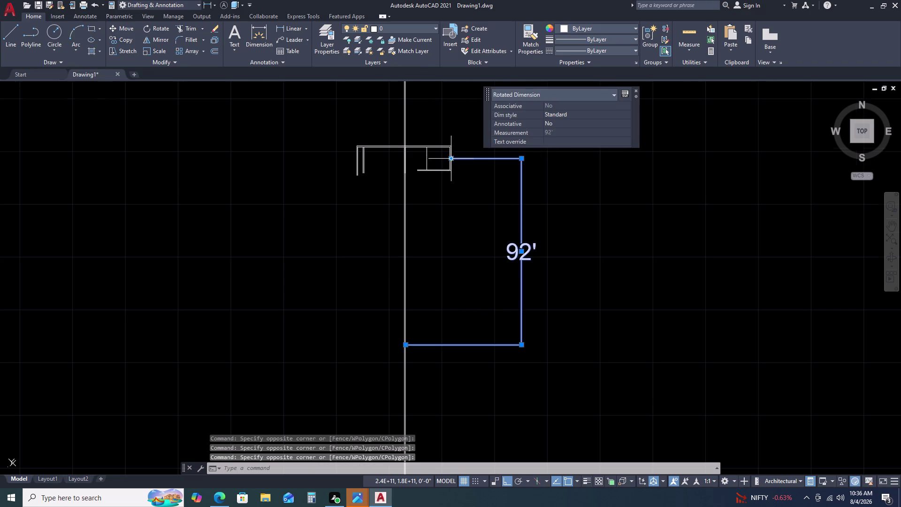
scroll(up, 3)
click(448, 166)
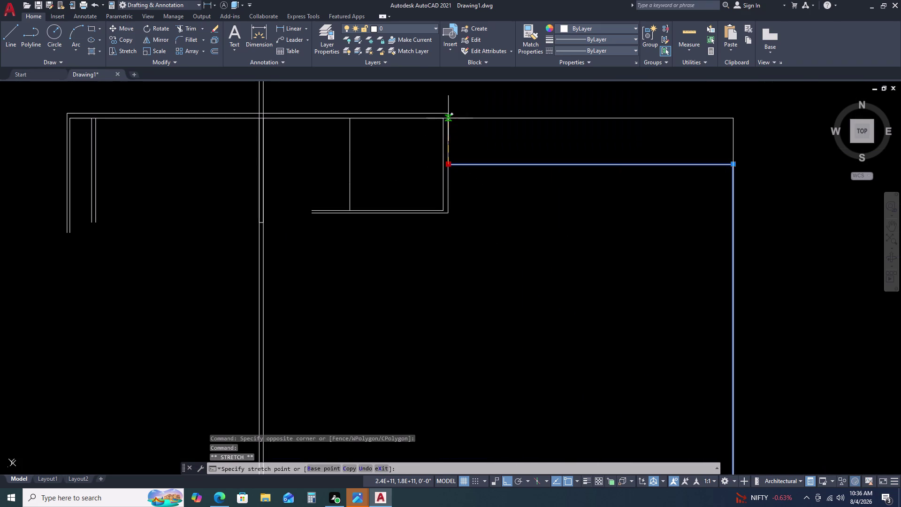
double_click(447, 114)
key(Escape)
key(Escape)
key(Escape)
scroll(down, 3)
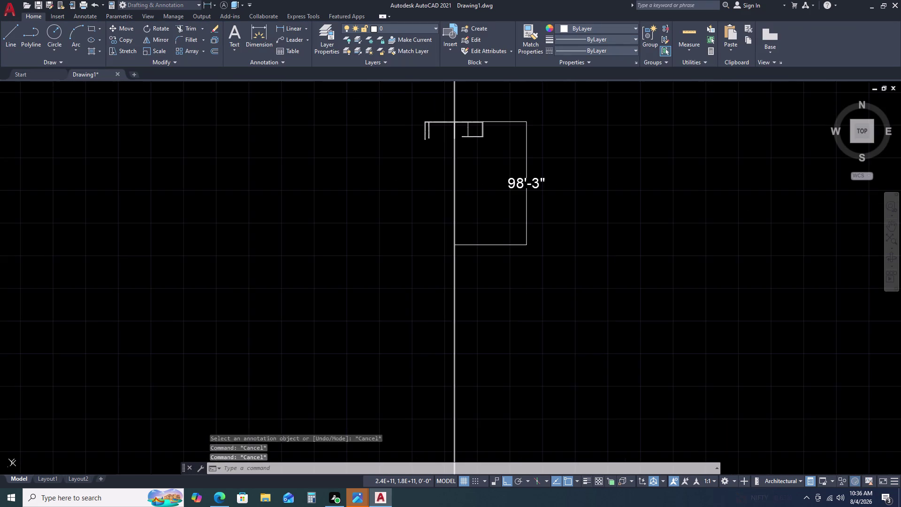
key(Escape)
Reselect the 98'-3" dimension and erase it.
click(479, 235)
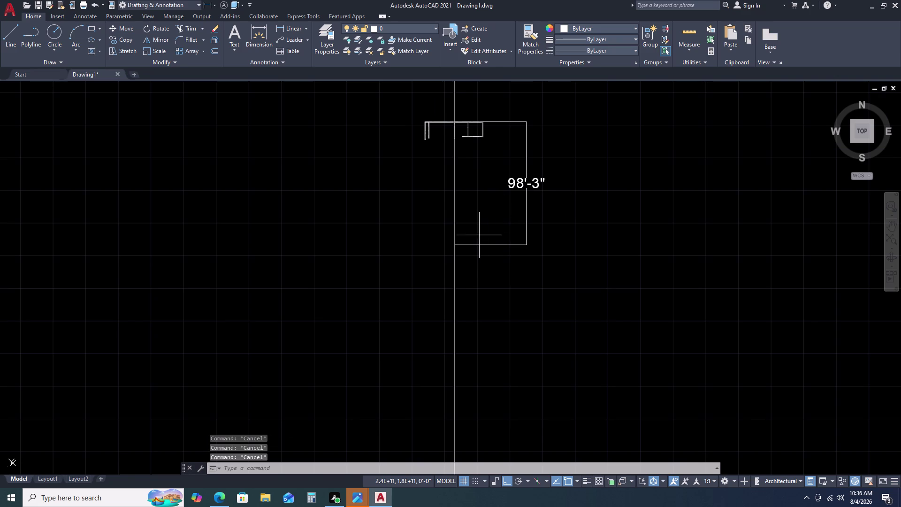
drag(476, 239, 474, 245)
double_click(473, 251)
double_click(478, 234)
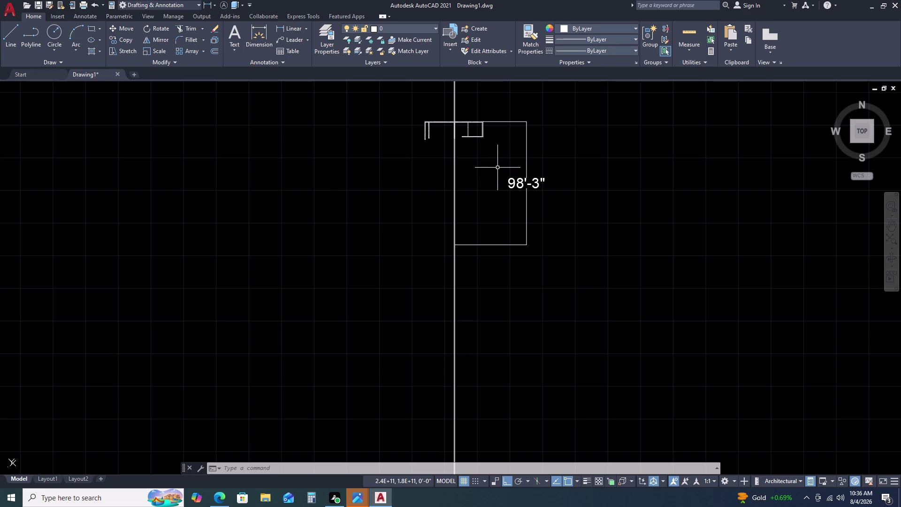
click(539, 161)
click(497, 203)
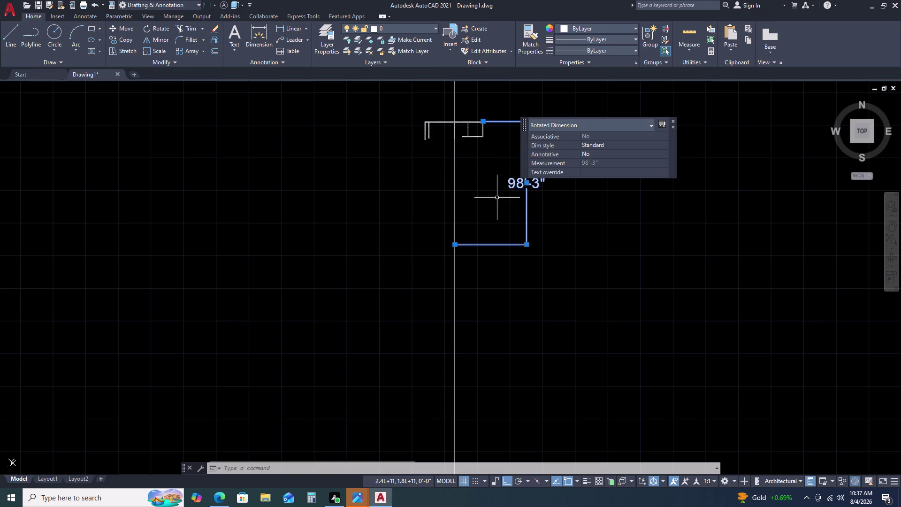
key(Delete)
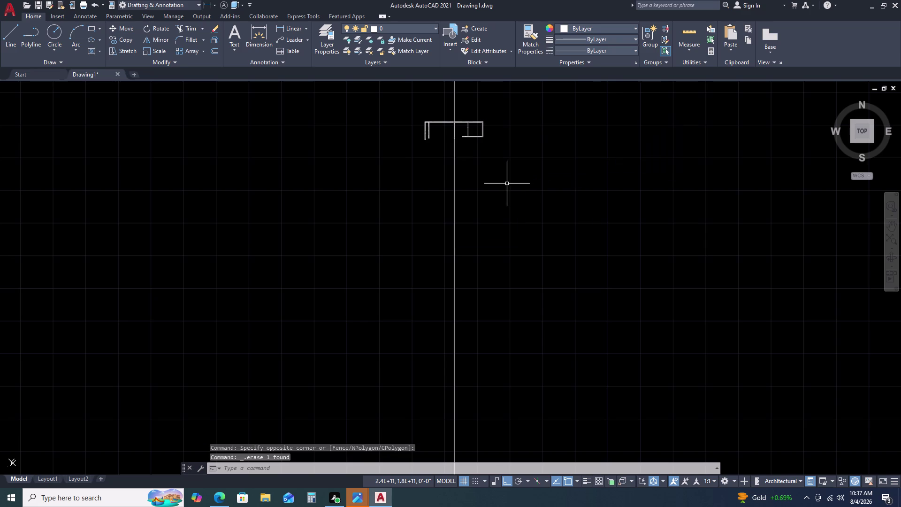
Pan to show the whole plan outline and start the DLI linear dimension command.
scroll(up, 3)
scroll(up, 3)
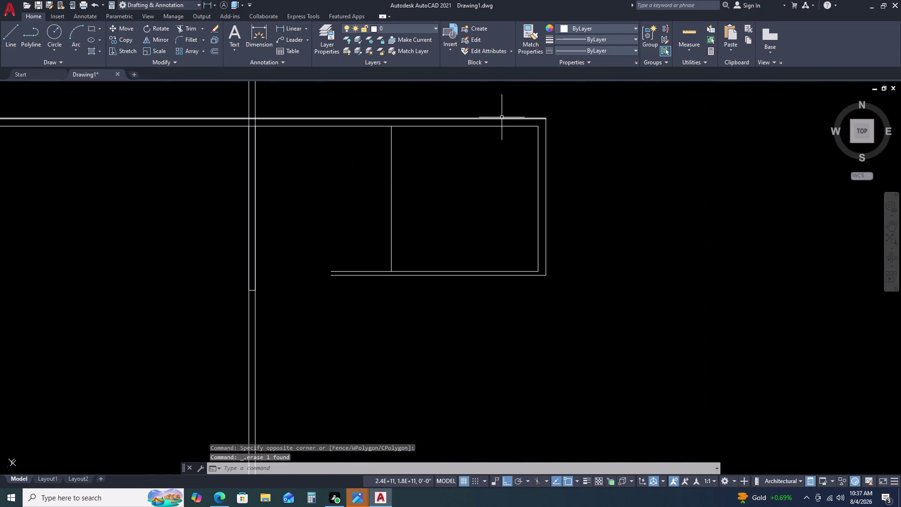
middle_drag(502, 117, 455, 120)
scroll(down, 3)
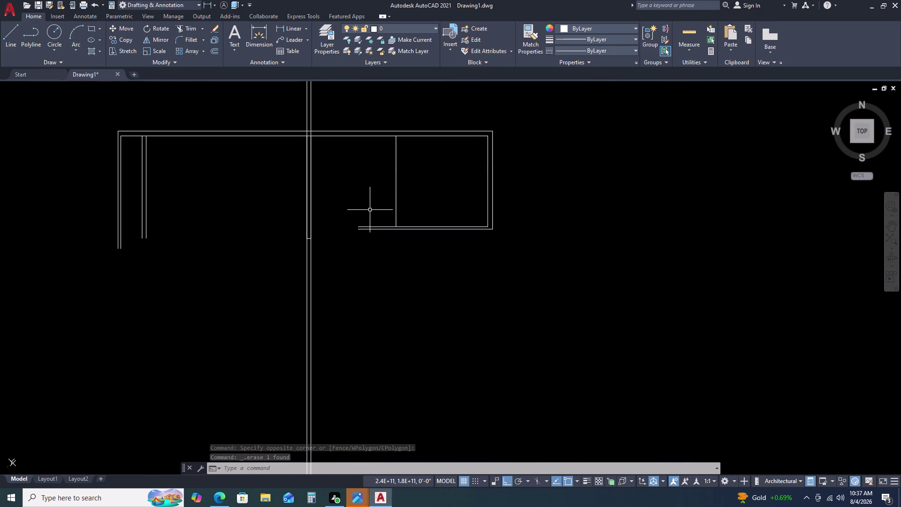
scroll(down, 3)
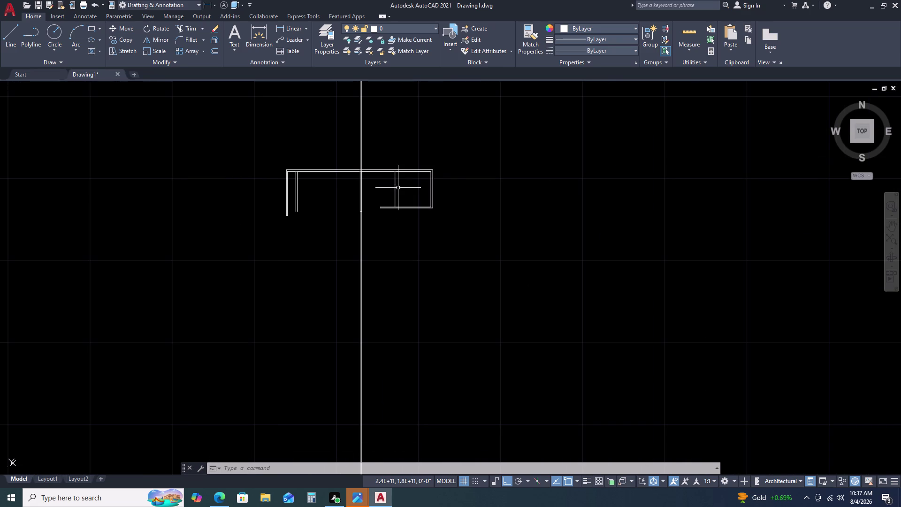
key(d)
text(LI)
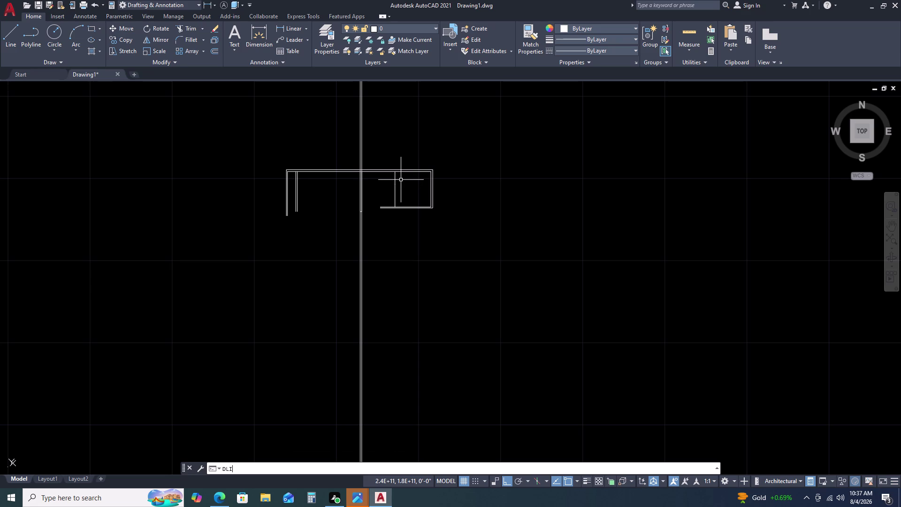
key(space)
Pick the outline's top-right corner, then abandon a mistyped 81.2 length entry.
scroll(up, 3)
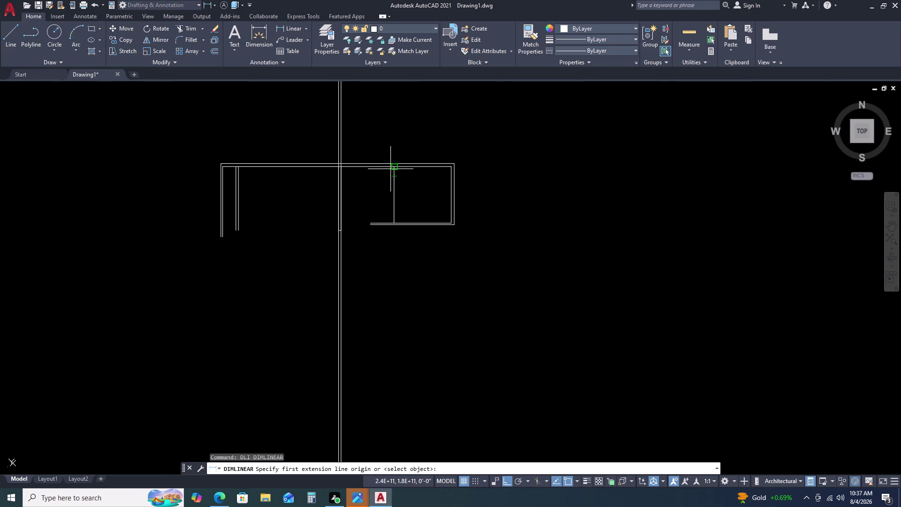
scroll(up, 3)
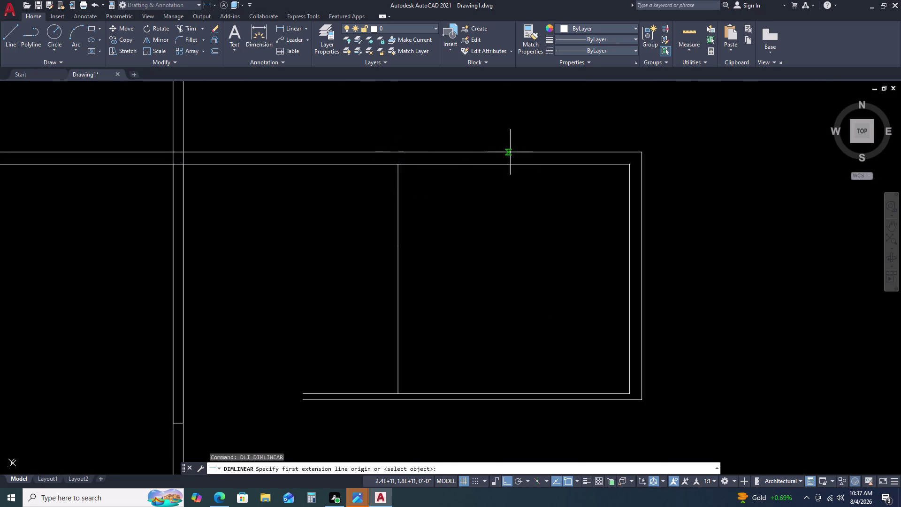
click(641, 154)
scroll(down, 3)
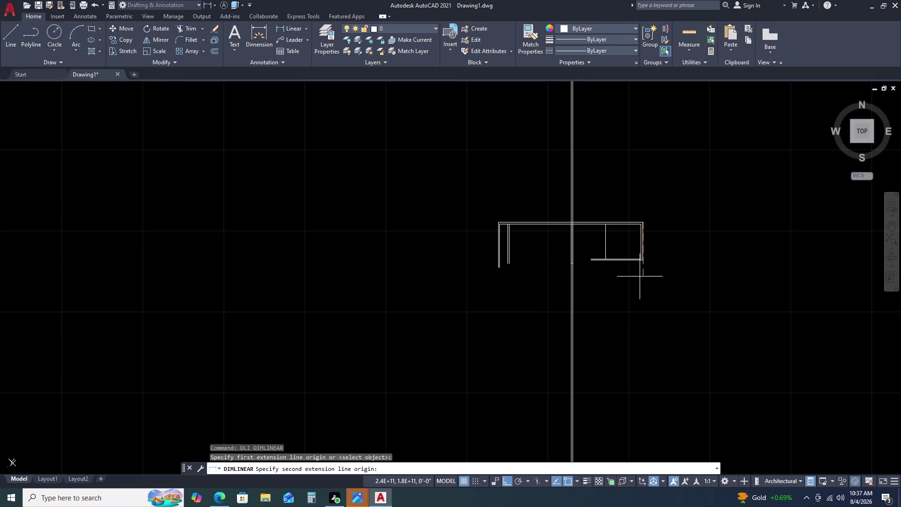
middle_drag(636, 378, 599, 252)
middle_click(599, 251)
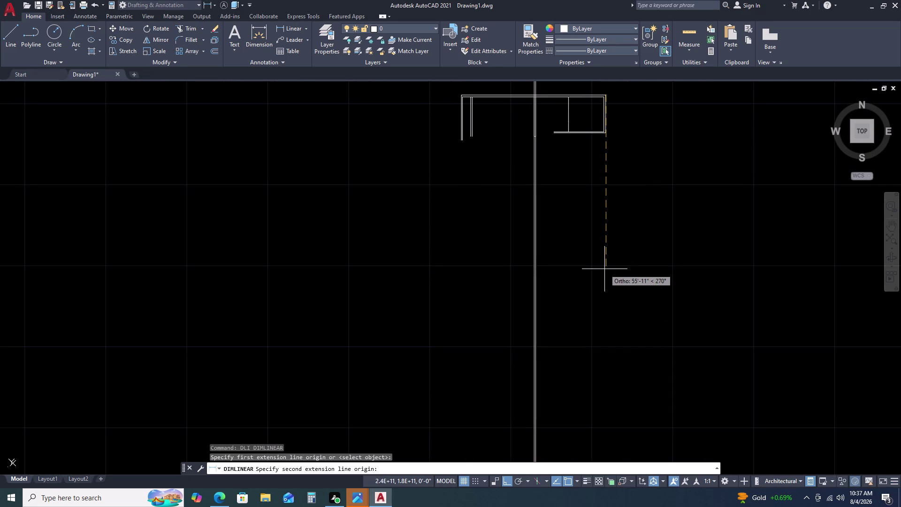
key(9)
key(2)
key(apostrophe)
text(81)
text(.2)
key(Return)
key(Return)
key(Return)
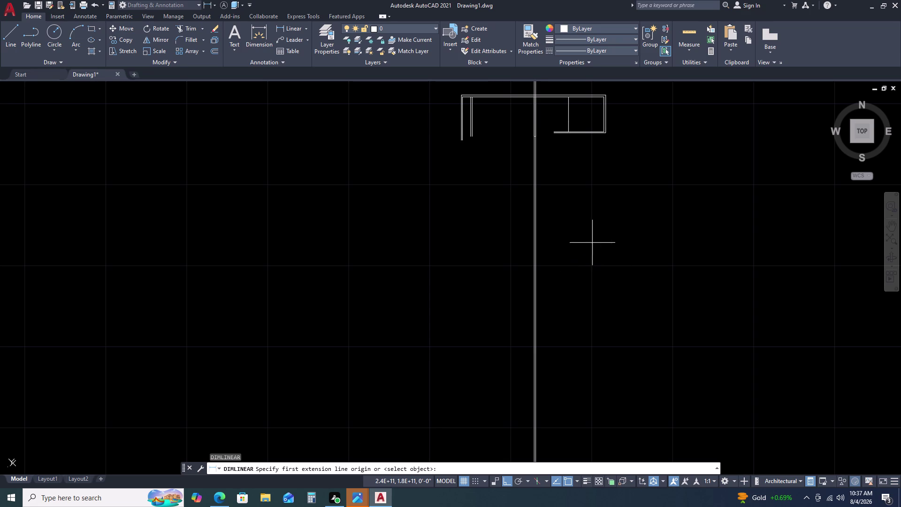
Dimension 92' downward from the top-right corner and place it beside the outline.
click(607, 95)
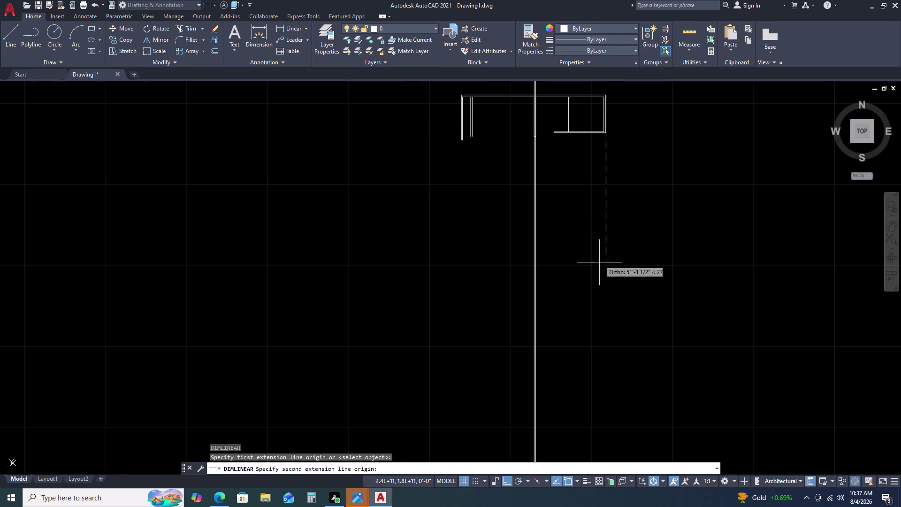
key(9)
key(2)
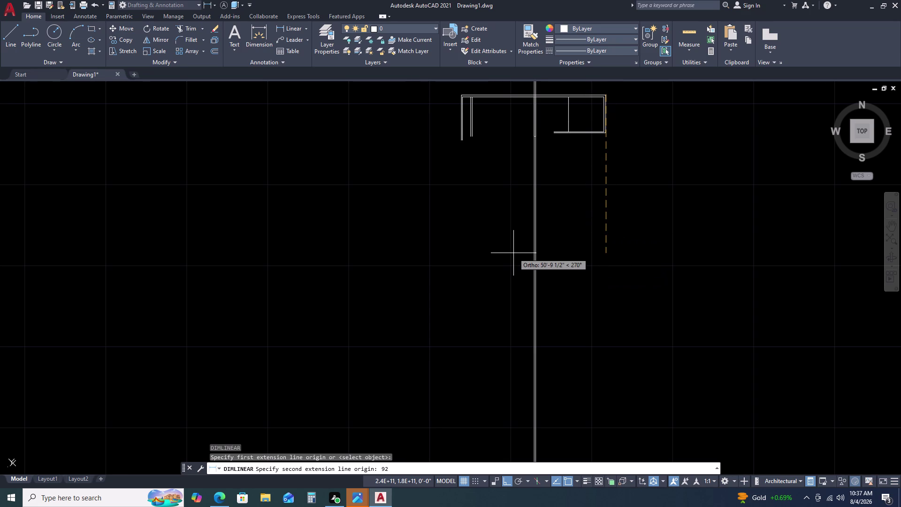
key(apostrophe)
key(Return)
click(640, 250)
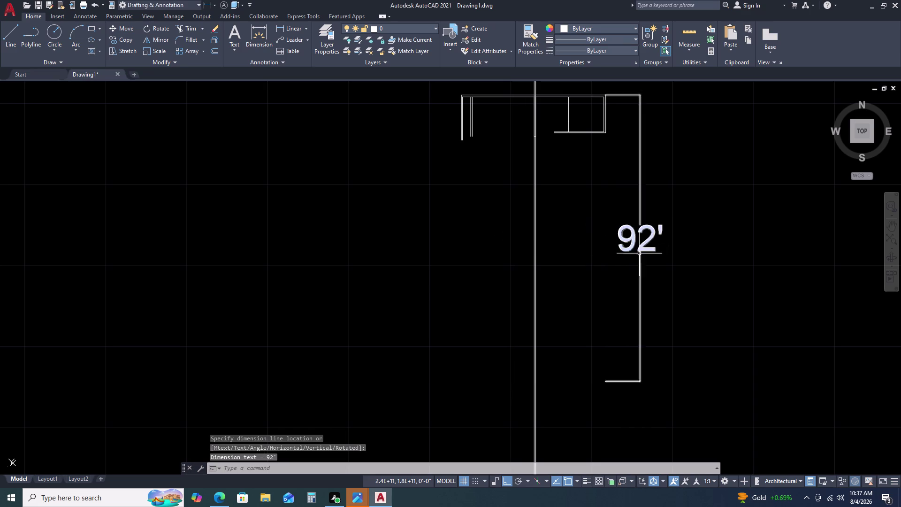
middle_drag(640, 293, 640, 287)
middle_drag(630, 234, 621, 196)
Start another linear dimension and try an 81.5'' second-point entry, which is rejected.
key(space)
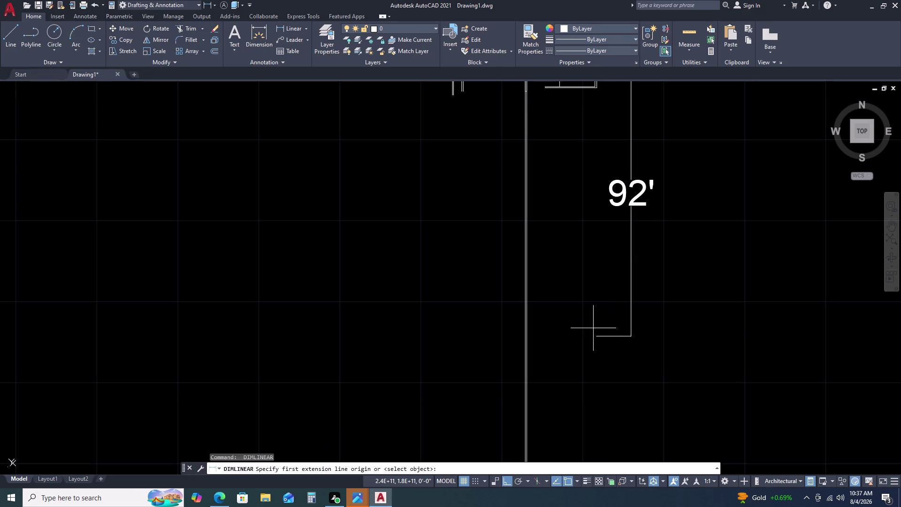
double_click(602, 337)
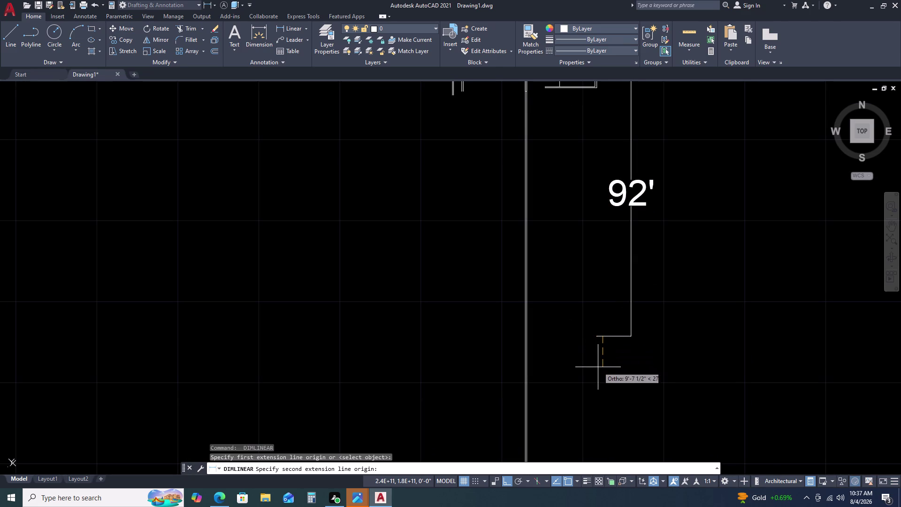
text(8)
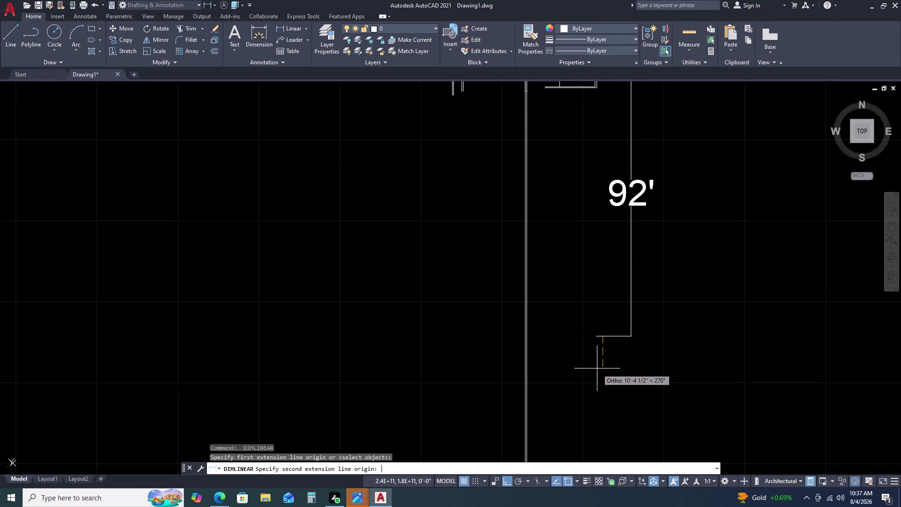
text(1)
key(period)
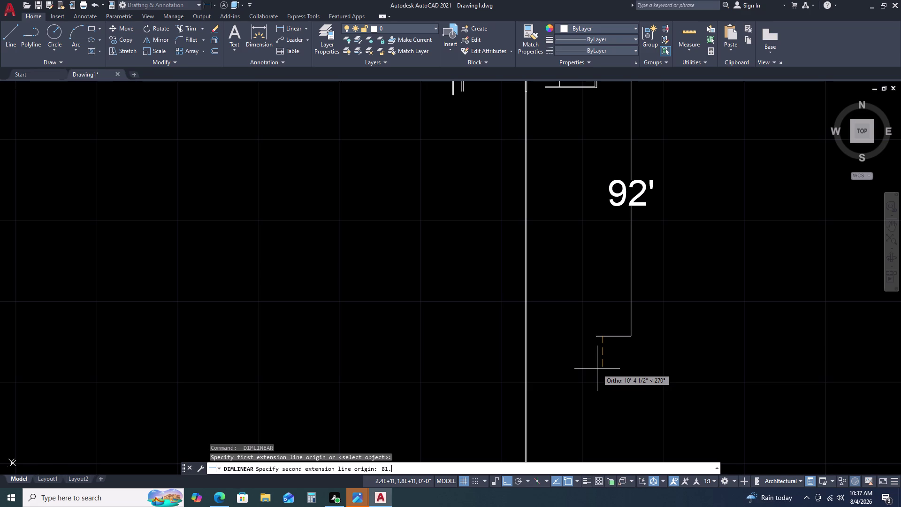
key(5)
text(')
text(')
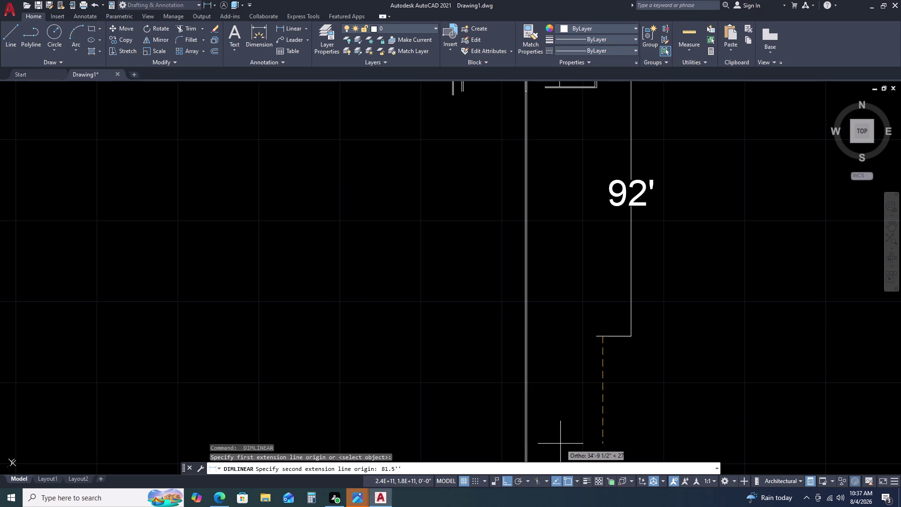
key(Return)
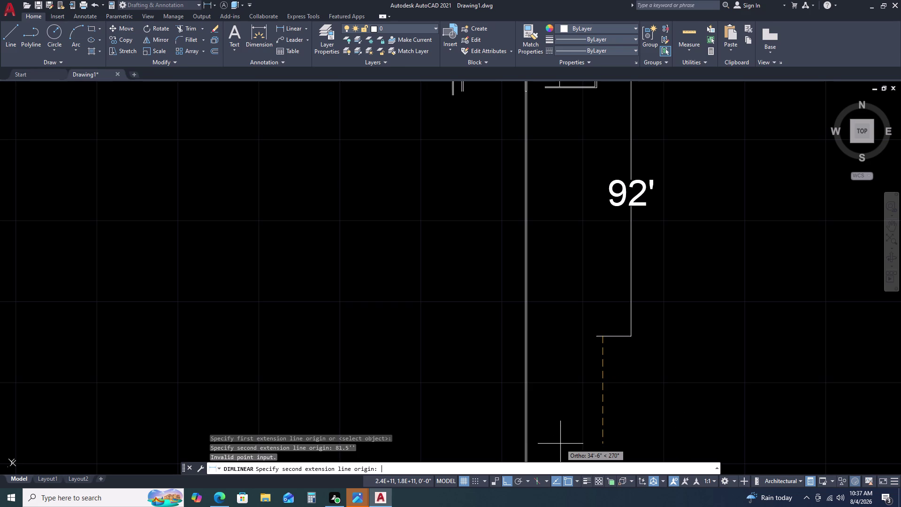
Enter 81.5 and place the 6'-9 1/2" dimension line below the 92' one.
scroll(down, 3)
scroll(up, 3)
scroll(down, 3)
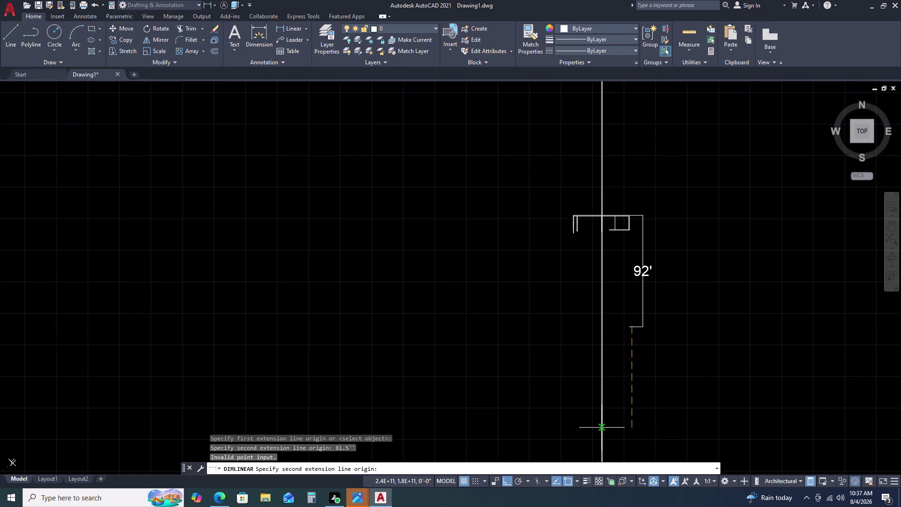
key(8)
key(1)
text(.5)
key(space)
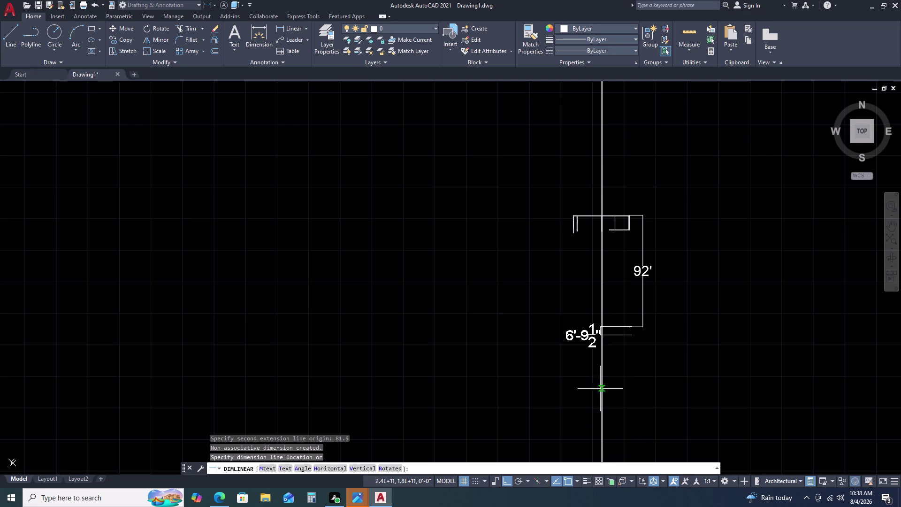
scroll(up, 3)
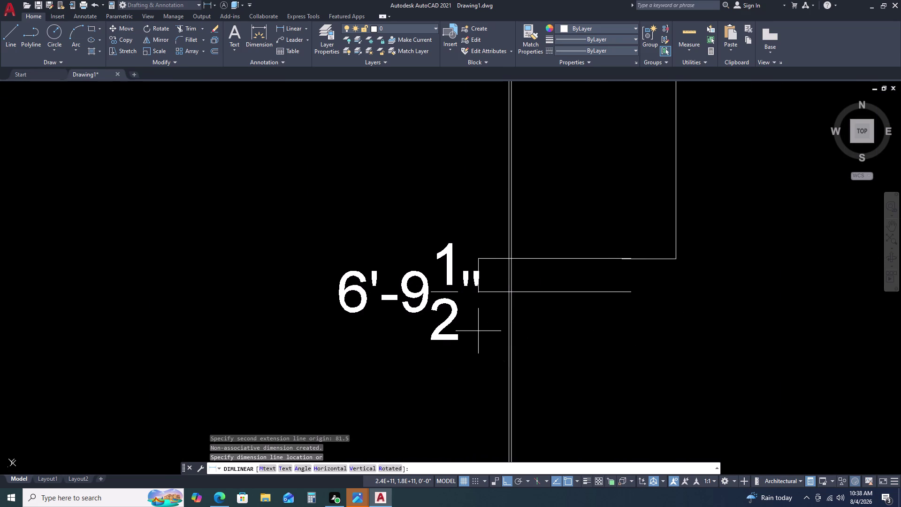
click(478, 331)
scroll(up, 3)
scroll(up, 3)
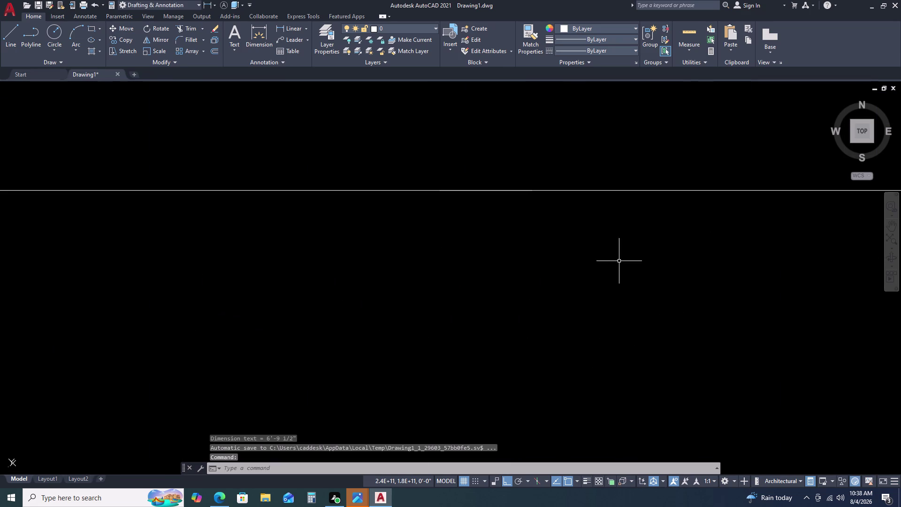
Grip-stretch the 92' dimension's end point, then cancel so it stays 92'.
scroll(down, 3)
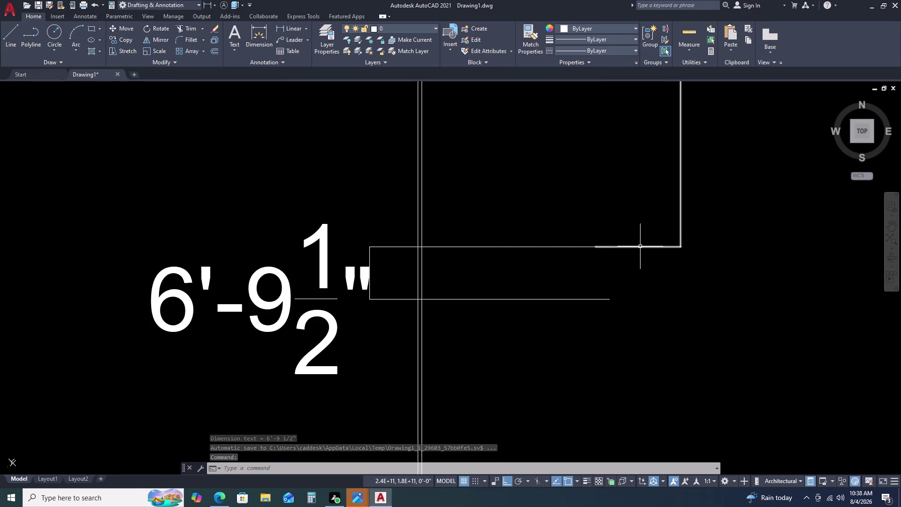
click(640, 247)
double_click(594, 245)
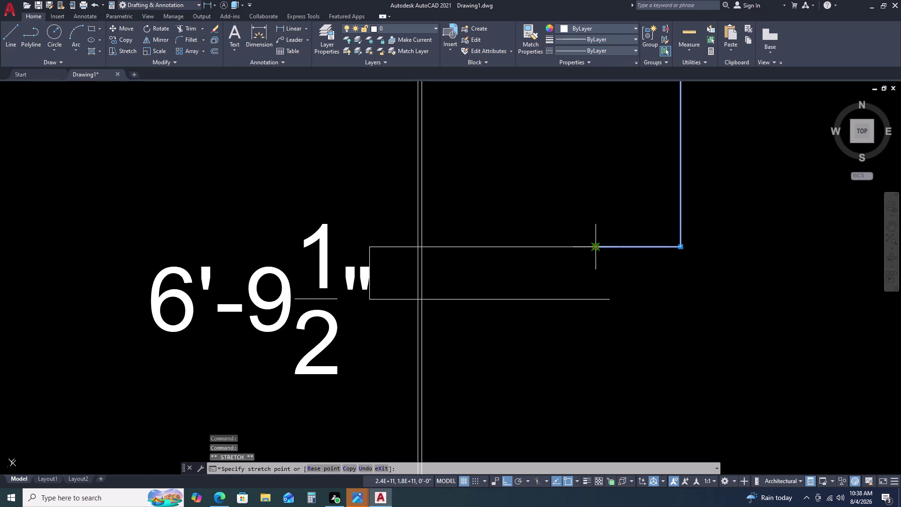
click(595, 300)
scroll(down, 3)
scroll(up, 3)
scroll(down, 3)
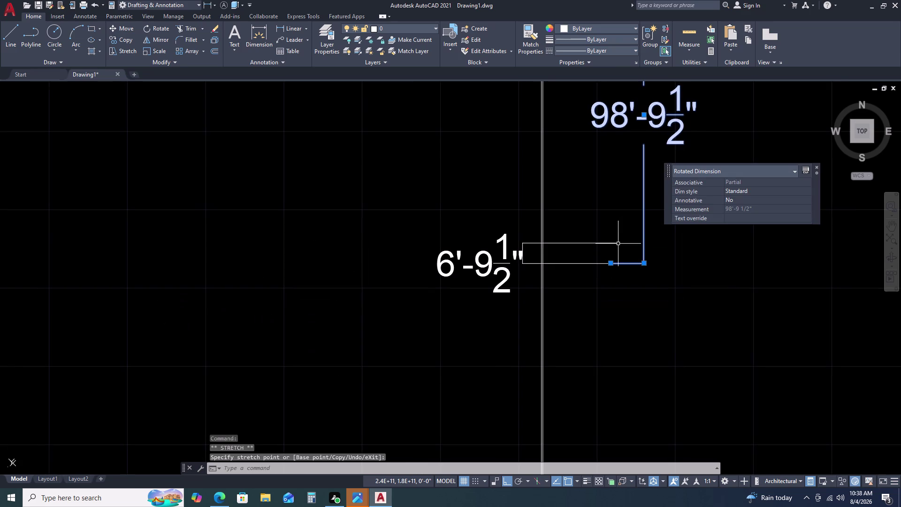
double_click(611, 264)
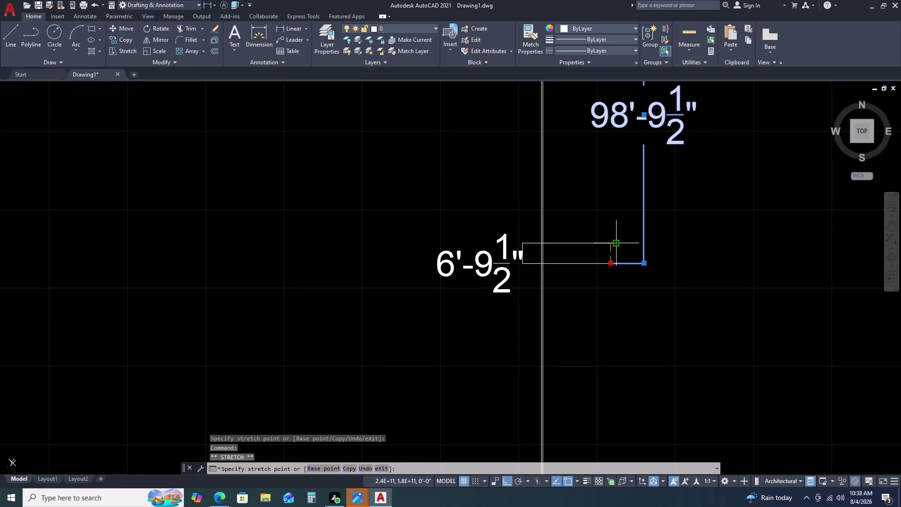
click(616, 244)
key(Escape)
Window-select the object beside the 6'-9 1/2" dimension and erase it.
double_click(533, 255)
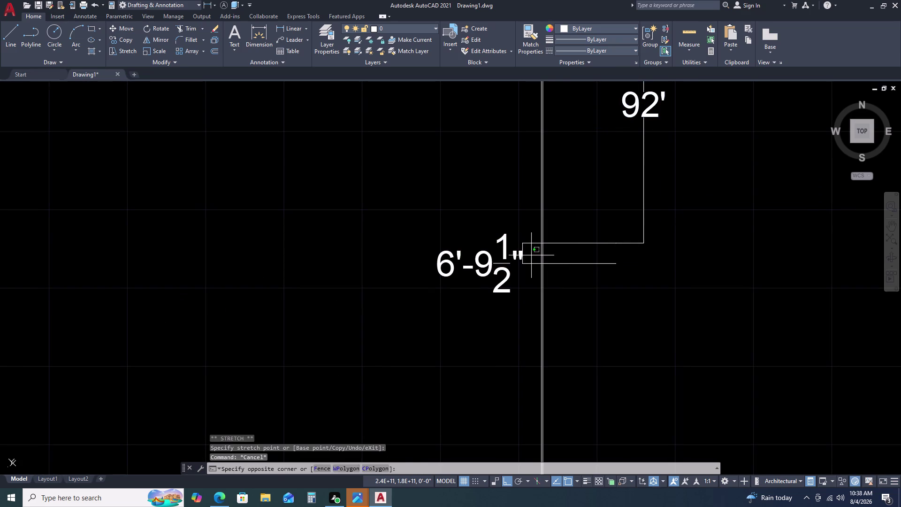
click(515, 257)
key(Delete)
scroll(down, 3)
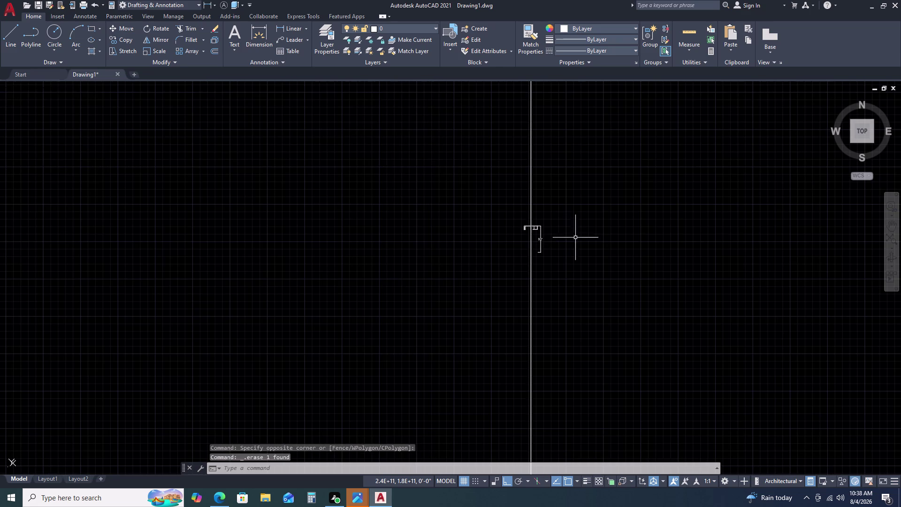
Cancel the active command and undo 176 times, removing recent dimensions, offsets, trims, fillets and lines.
key(Escape)
key(ctrl+z)
key(ctrl+z)
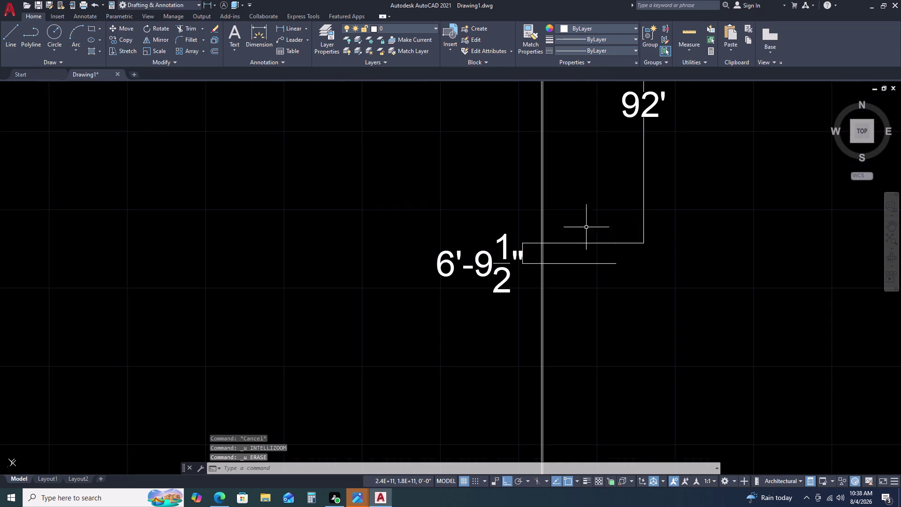
key(ctrl+z)
key(ctrl+z)
key(ctrl+z)
key(ctrl+z)
key(ctrl+z)
key(ctrl+z)
key(ctrl+z)
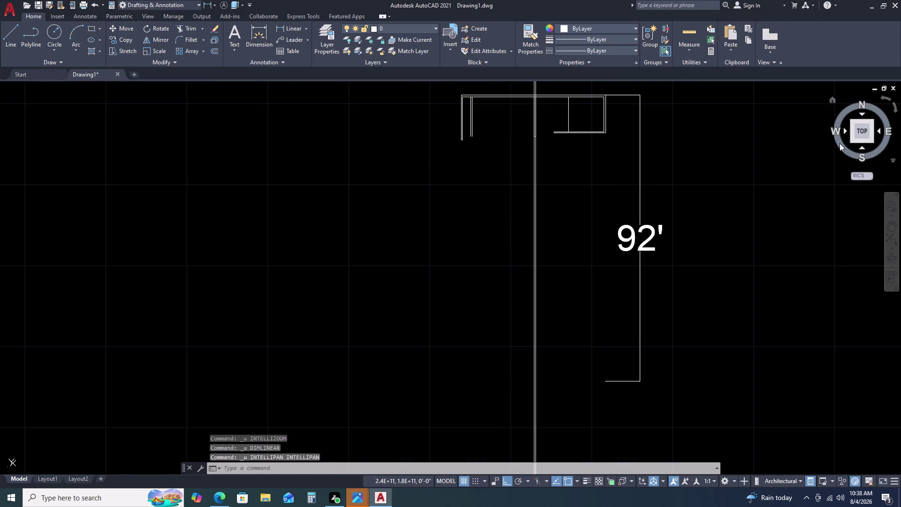
key(ctrl+z)
key(ctrl+z)
key(ctrl+z)
key(ctrl+z)
key(ctrl+z)
key(ctrl+z)
key(ctrl+z)
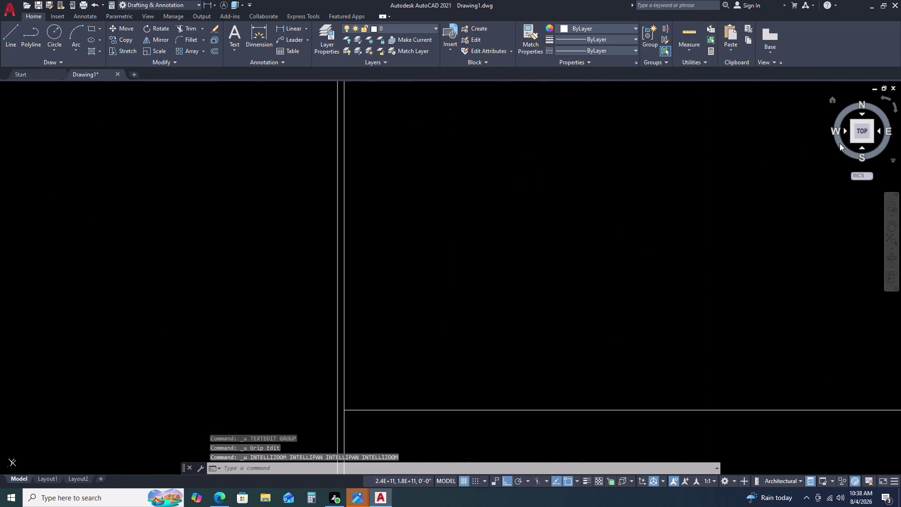
key(ctrl+z)
key(ctrl+z)
key(ctrl+z)
key(ctrl+z)
key(ctrl+z)
key(ctrl+z)
key(ctrl+z)
key(ctrl+z)
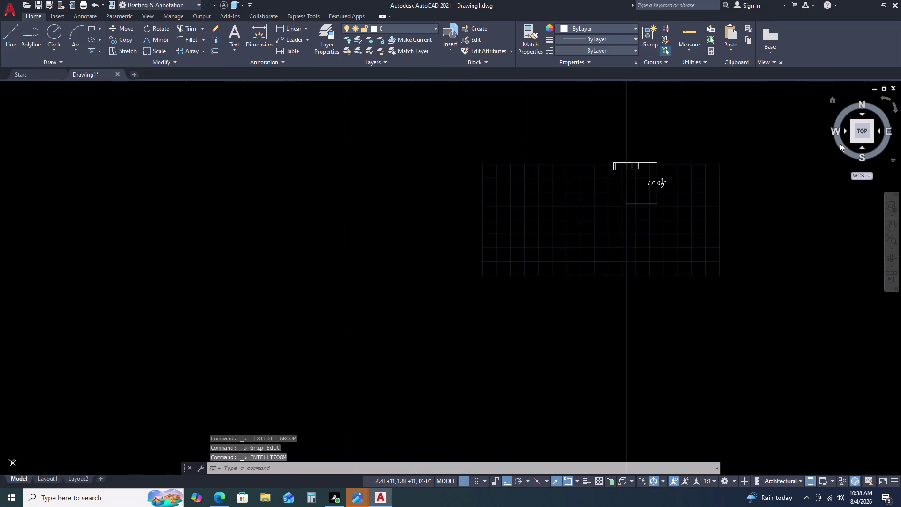
key(ctrl+z)
key(ctrl+z)
key(ctrl+z)
key(ctrl+z)
key(ctrl+z)
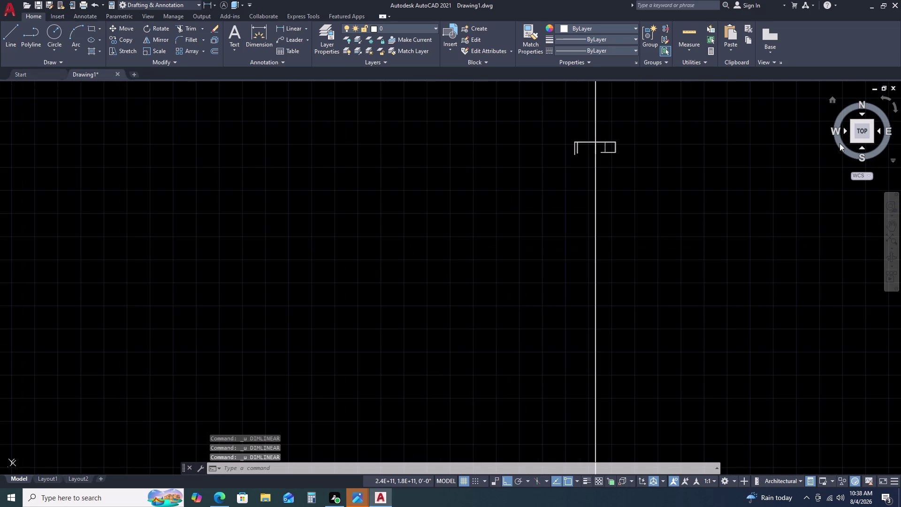
key(ctrl+z)
key(ctrl+z)
key(ctrl+z)
key(ctrl+z)
key(ctrl+z)
key(ctrl+z)
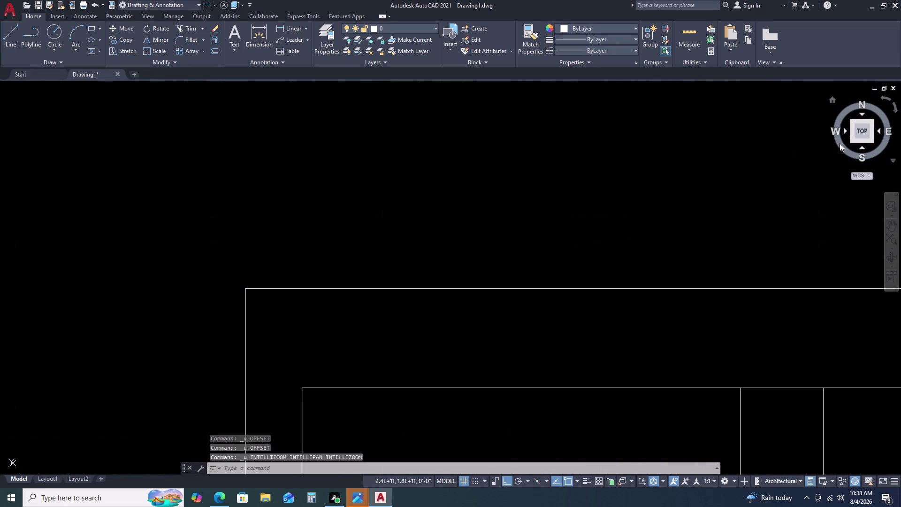
key(ctrl+z)
key(ctrl+z)
key(ctrl+z)
key(ctrl+z)
key(ctrl+z)
key(ctrl+z)
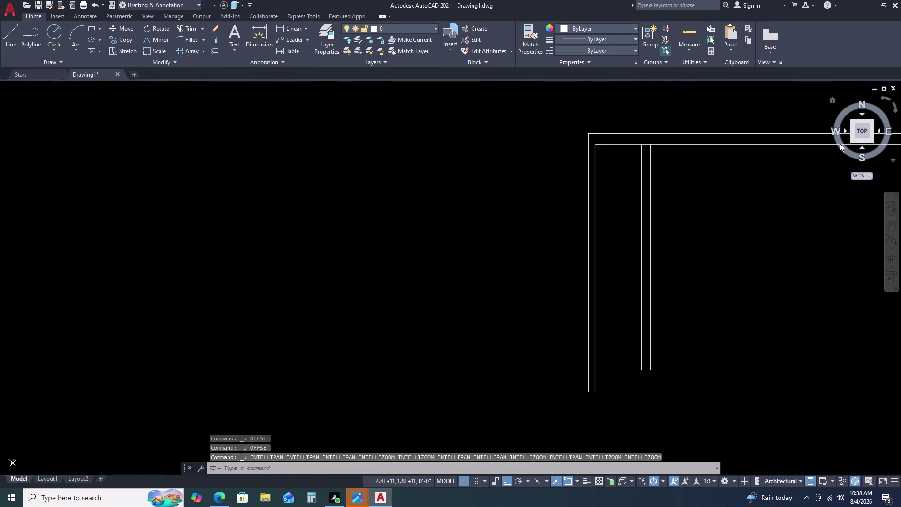
key(ctrl+z)
key(ctrl+z)
key(ctrl+z)
key(ctrl+z)
key(ctrl+z)
key(ctrl+z)
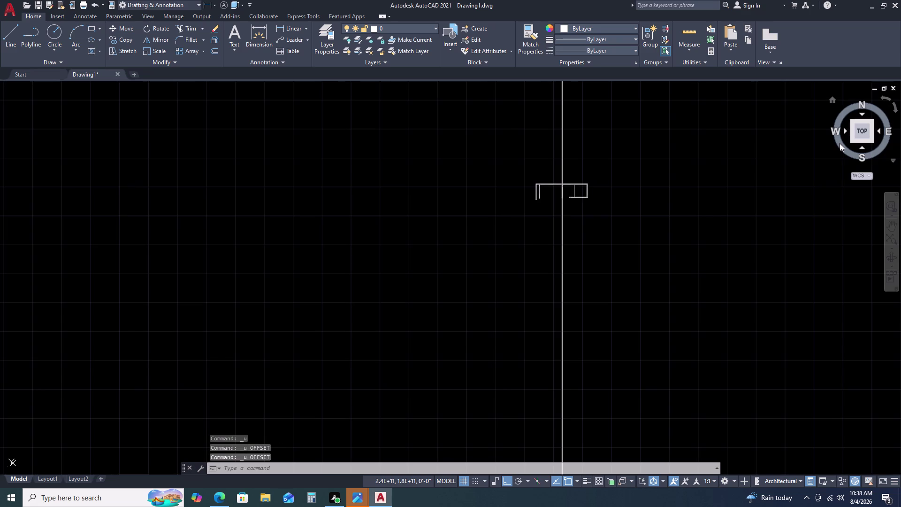
key(ctrl+z)
key(ctrl+z)
key(ctrl+z)
key(ctrl+z)
key(ctrl+z)
key(ctrl+z)
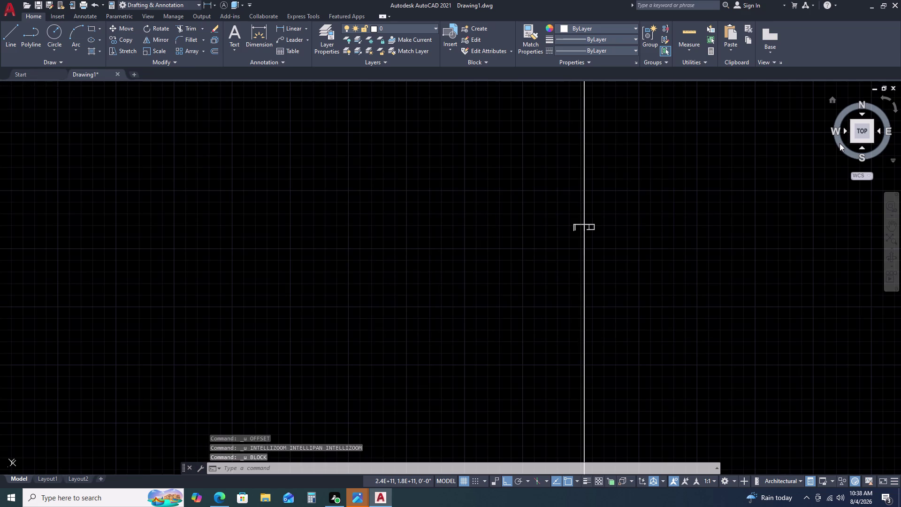
key(ctrl+z)
key(ctrl+z)
key(ctrl+z)
key(ctrl+z)
key(ctrl+z)
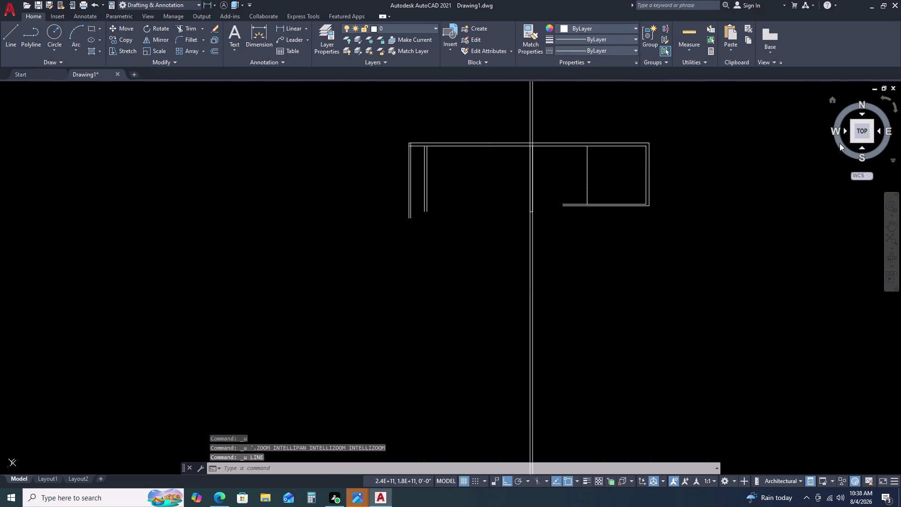
key(ctrl+z)
key(ctrl+z)
key(ctrl+z)
key(ctrl+z)
key(ctrl+z)
key(ctrl+z)
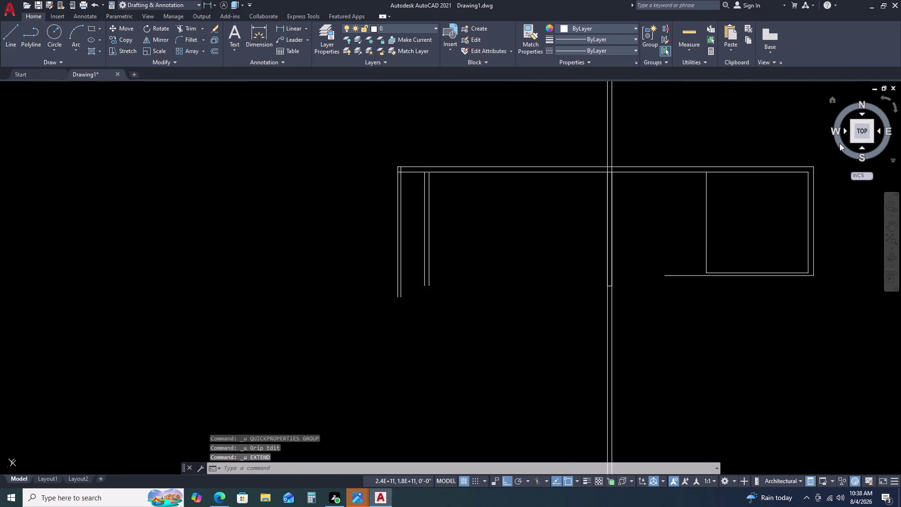
key(ctrl+z)
key(ctrl+z)
key(ctrl+z)
key(ctrl+z)
key(ctrl+z)
key(ctrl+z)
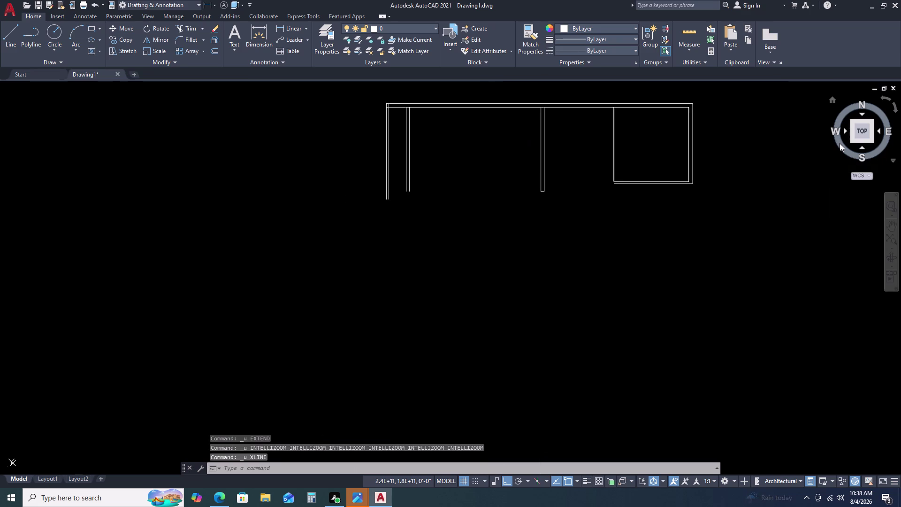
key(ctrl+z)
key(ctrl+z)
key(ctrl+z)
key(ctrl+z)
key(ctrl+z)
key(ctrl+z)
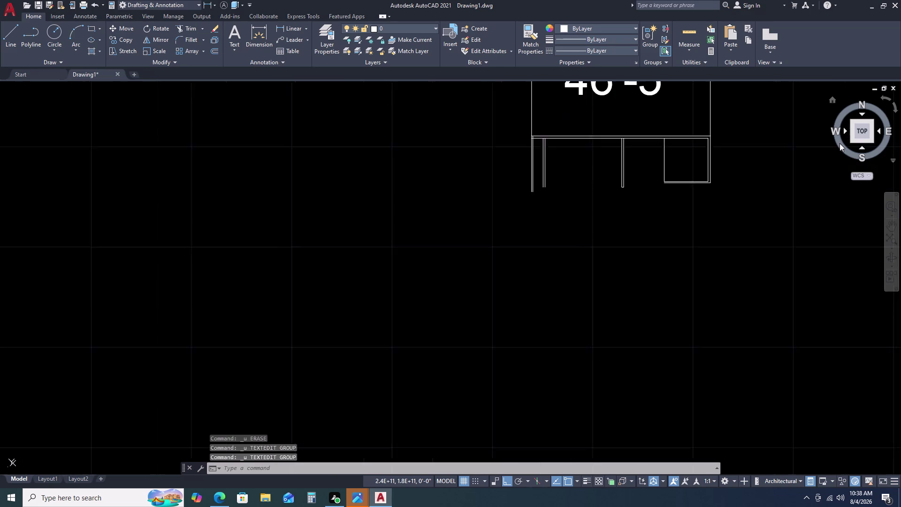
key(ctrl+z)
key(ctrl+z)
key(ctrl+z)
key(ctrl+z)
key(ctrl+z)
key(ctrl+z)
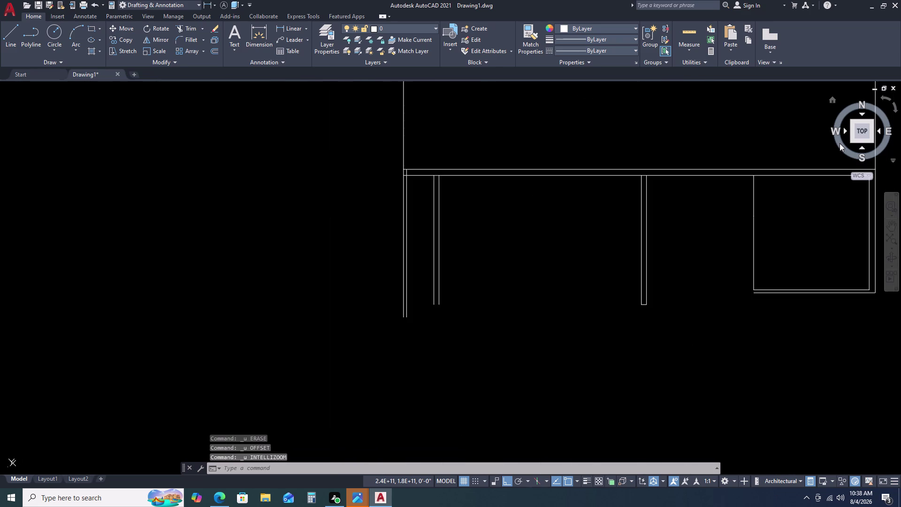
key(ctrl+z)
key(ctrl+z)
key(ctrl+z)
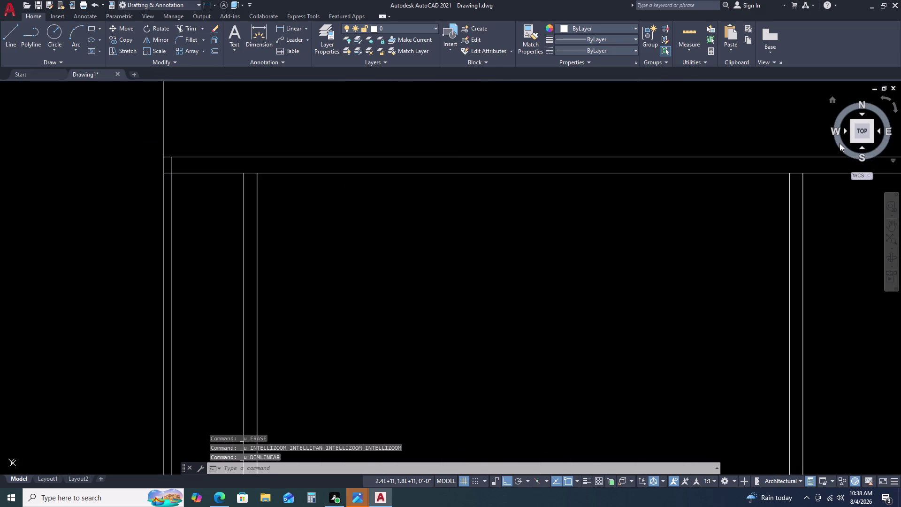
key(ctrl+z)
key(ctrl+z)
key(ctrl+z)
key(ctrl+z)
key(ctrl+z)
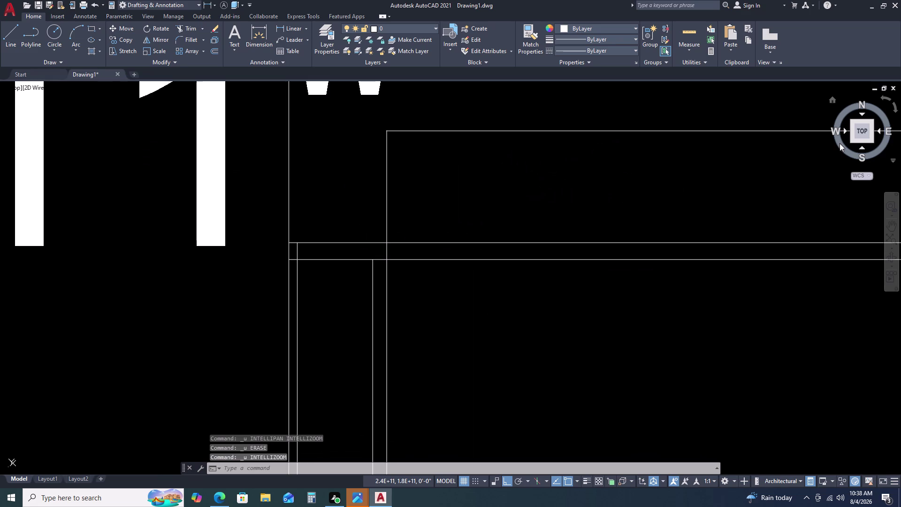
key(ctrl+z)
key(ctrl+z)
key(ctrl+z)
key(ctrl+z)
key(ctrl+z)
key(ctrl+z)
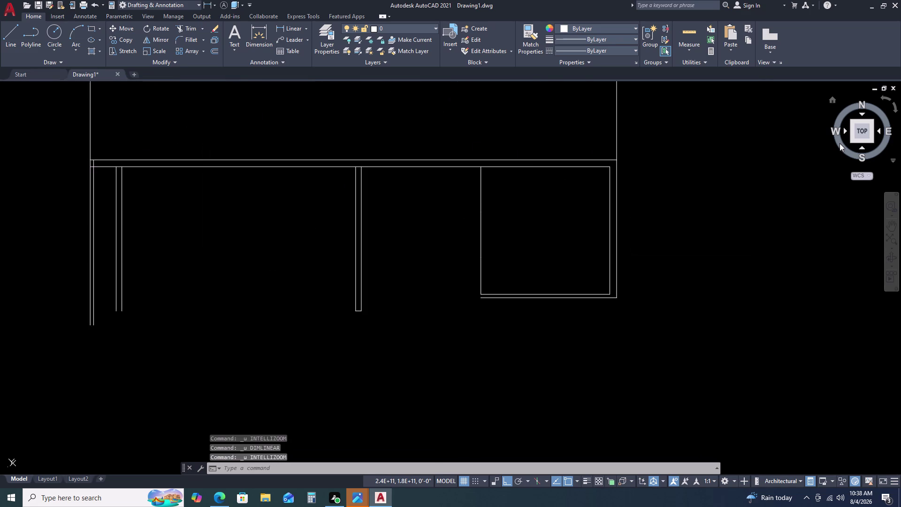
key(ctrl+z)
key(ctrl+z)
key(ctrl+z)
key(ctrl+z)
key(ctrl+z)
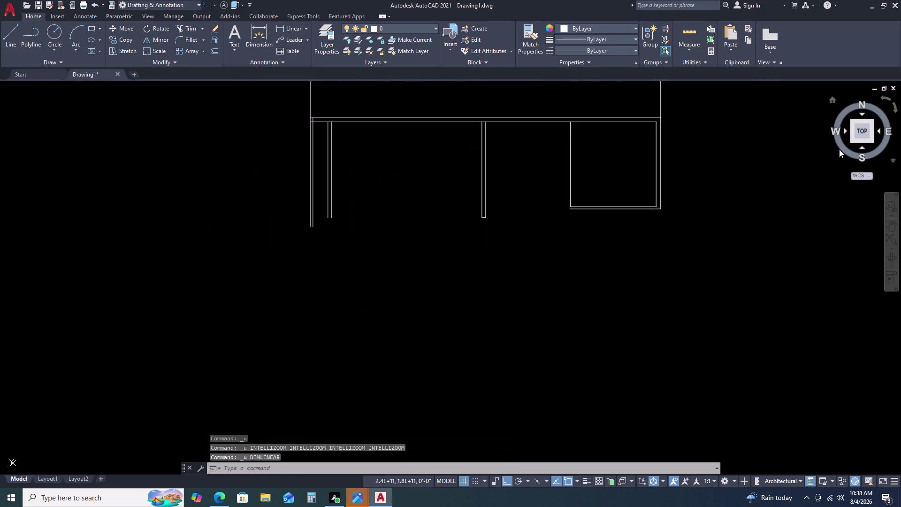
key(ctrl+z)
key(ctrl+z)
key(ctrl+z)
key(ctrl+z)
key(ctrl+z)
key(ctrl+z)
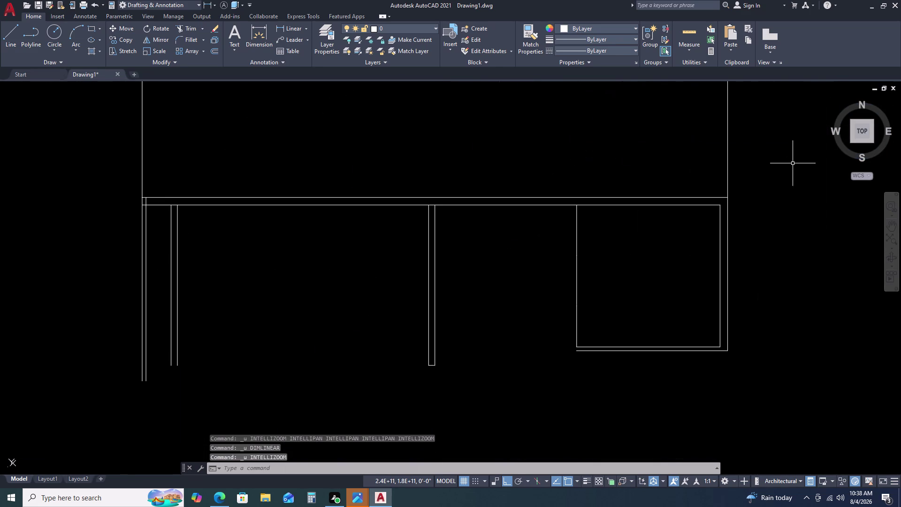
key(ctrl+z)
key(ctrl+z)
key(ctrl+z)
key(ctrl+z)
key(ctrl+z)
key(ctrl+z)
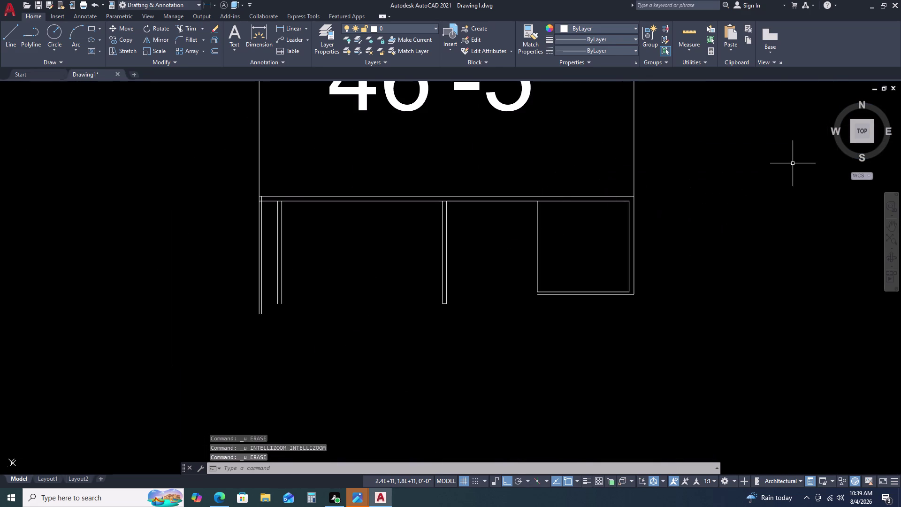
key(ctrl+z)
key(ctrl+z)
key(ctrl+z)
key(ctrl+z)
key(ctrl+z)
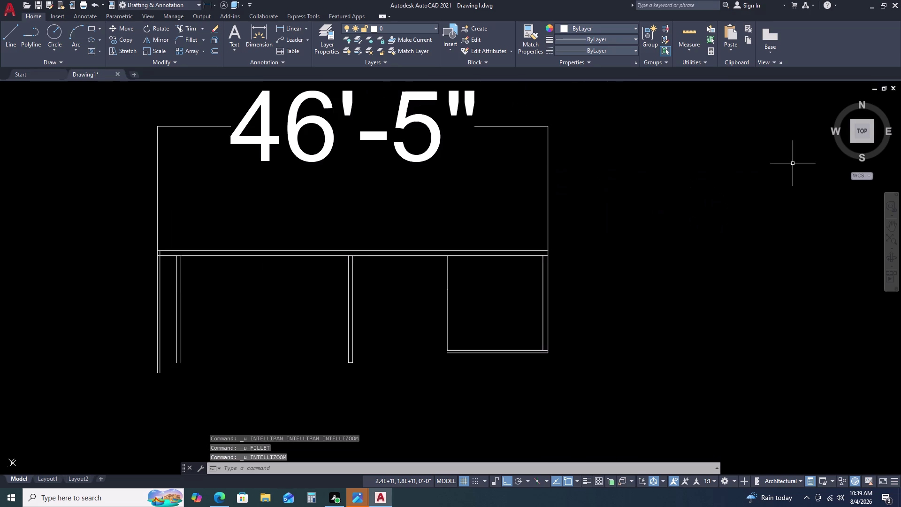
key(ctrl+z)
key(ctrl+z)
key(ctrl+z)
key(ctrl+z)
key(ctrl+z)
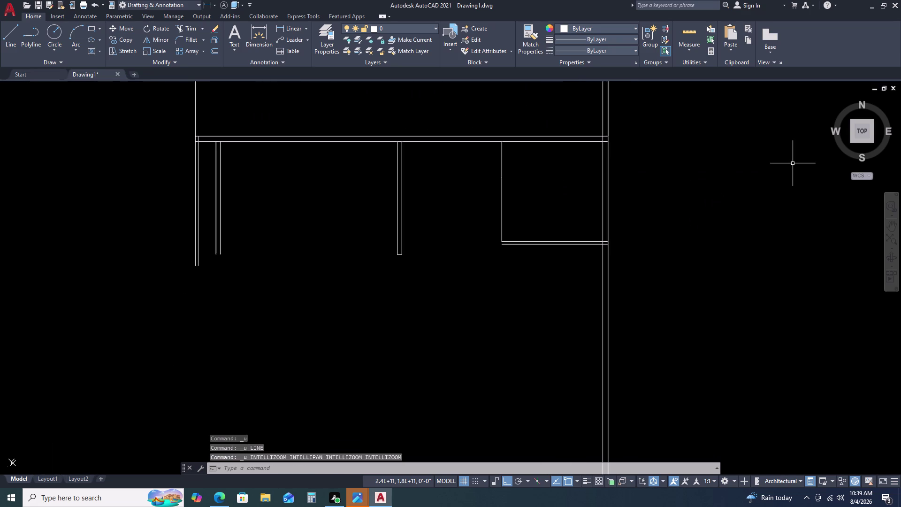
key(ctrl+z)
key(ctrl+z)
key(ctrl+z)
key(ctrl+z)
key(ctrl+z)
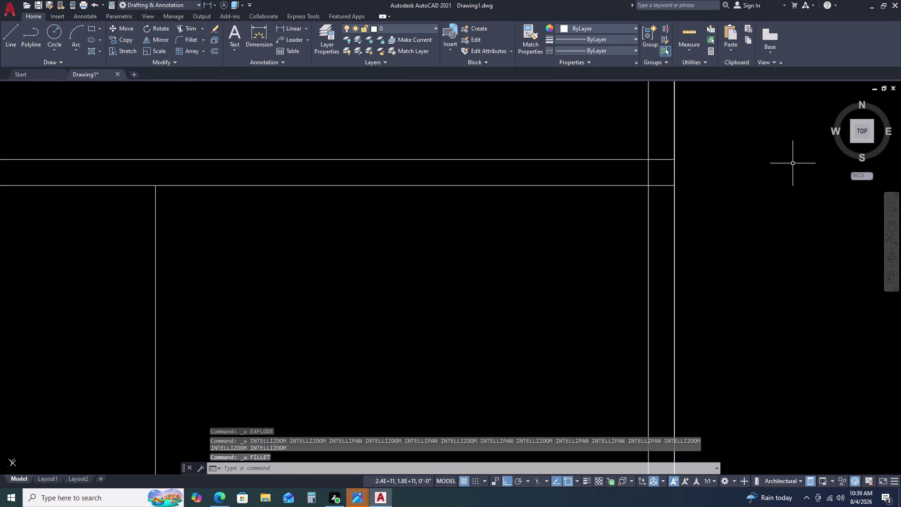
key(ctrl+z)
key(ctrl+z)
key(ctrl+z)
key(ctrl+z)
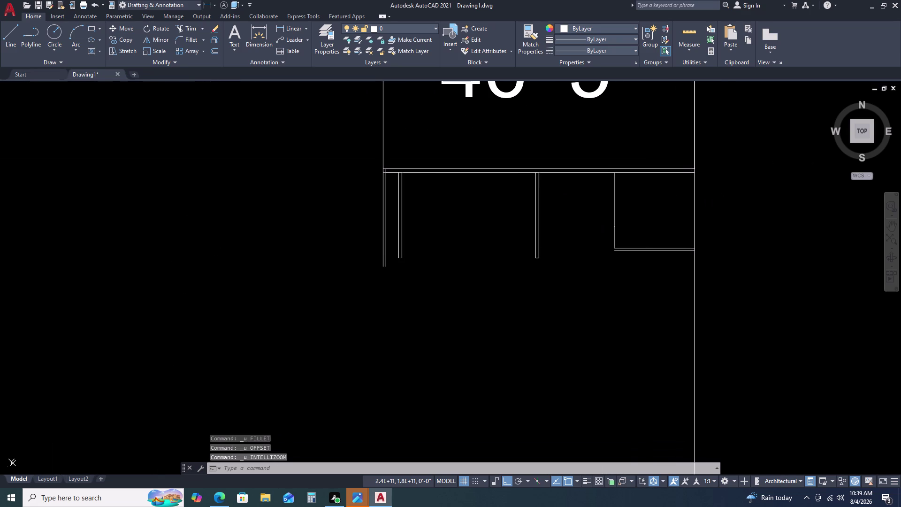
key(ctrl+z)
key(ctrl+z)
key(ctrl+z)
key(ctrl+z)
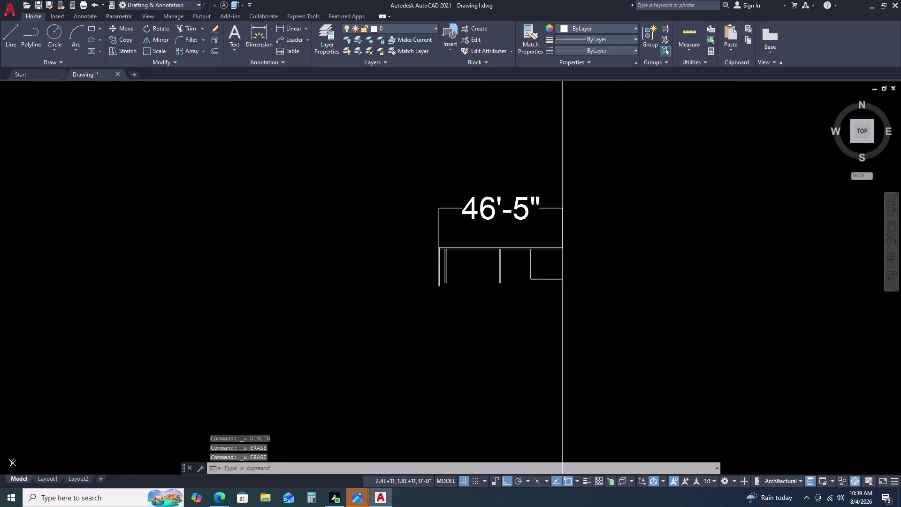
key(ctrl+z)
key(ctrl+z)
key(ctrl+z)
key(ctrl+z)
key(ctrl+z)
key(ctrl+z)
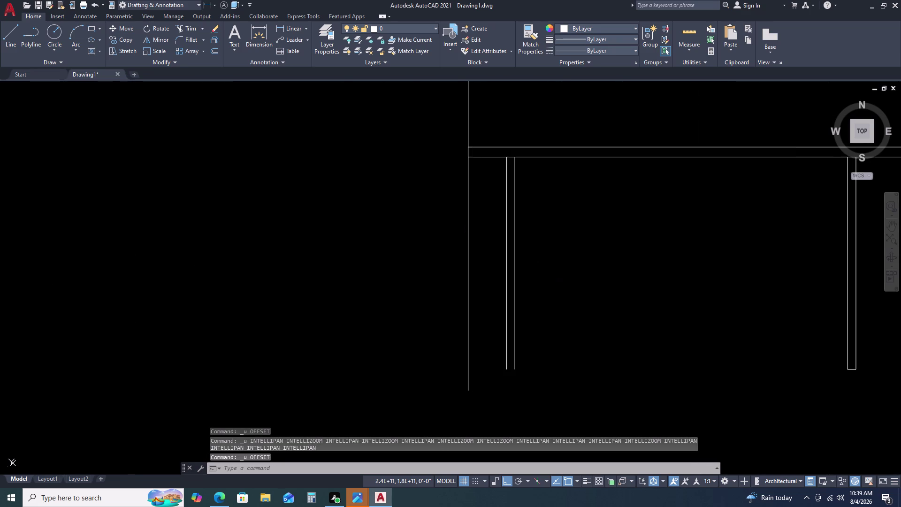
key(ctrl+z)
key(ctrl+z)
key(ctrl+z)
key(ctrl+z)
key(ctrl+z)
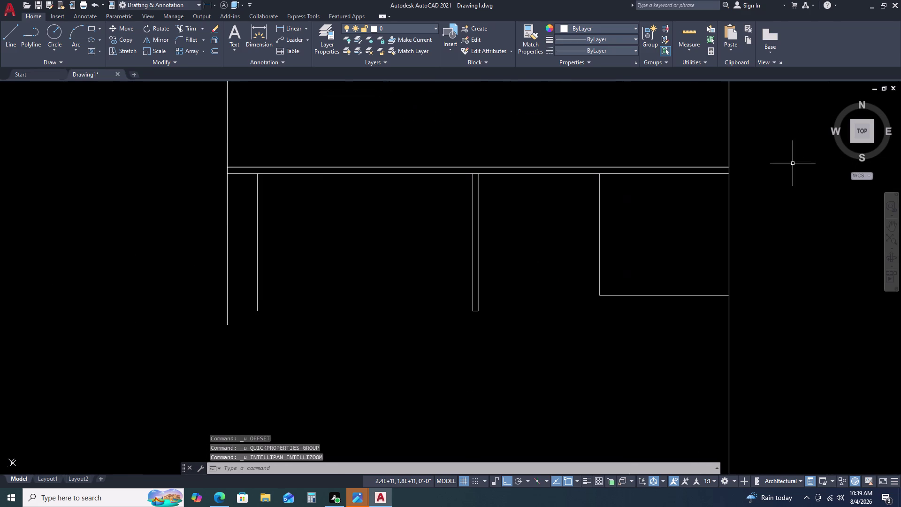
key(ctrl+z)
key(ctrl+z)
key(ctrl+z)
key(ctrl+z)
key(ctrl+z)
key(ctrl+z)
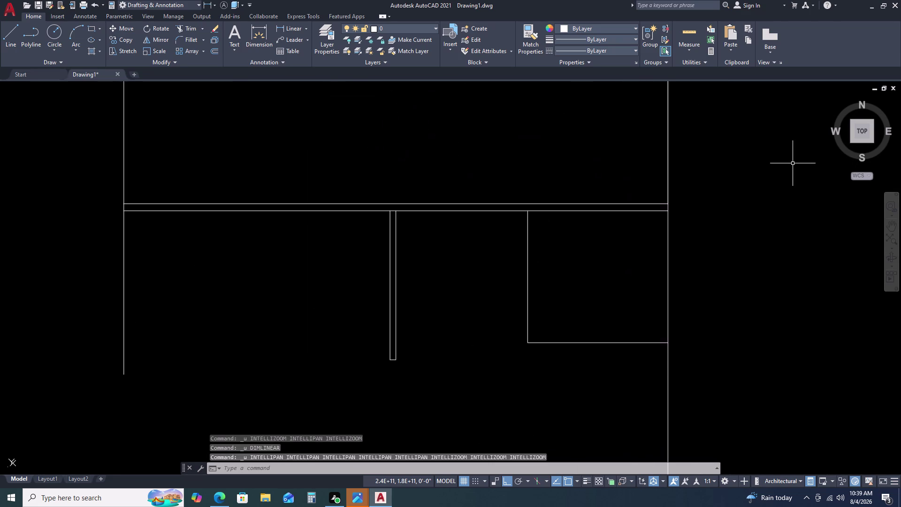
key(ctrl+z)
key(ctrl+z)
key(ctrl+z)
key(ctrl+z)
key(ctrl+z)
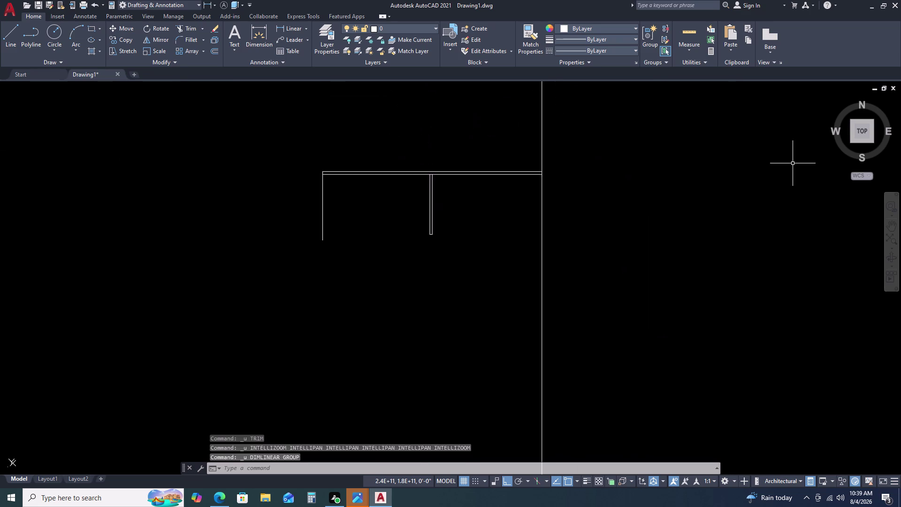
key(ctrl+z)
key(ctrl+z)
key(ctrl+z)
key(ctrl+z)
key(ctrl+z)
key(ctrl+z)
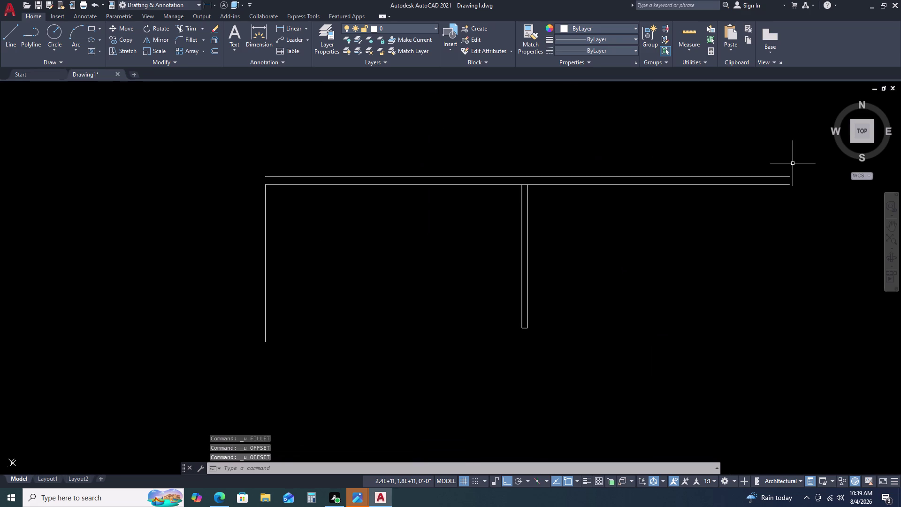
key(ctrl+z)
key(ctrl+z)
key(ctrl+z)
key(ctrl+z)
key(ctrl+z)
key(ctrl+z)
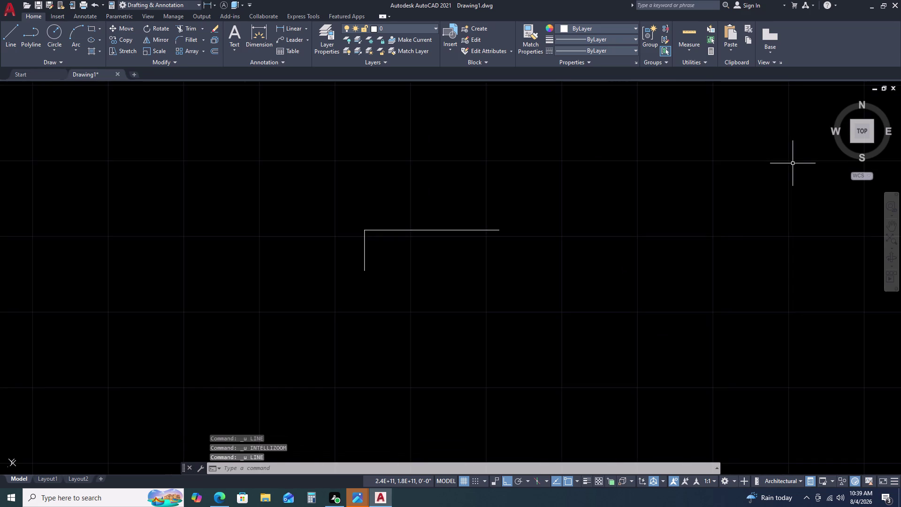
key(ctrl+z)
key(ctrl+z)
key(ctrl+z)
key(ctrl+z)
key(ctrl+z)
key(ctrl+z)
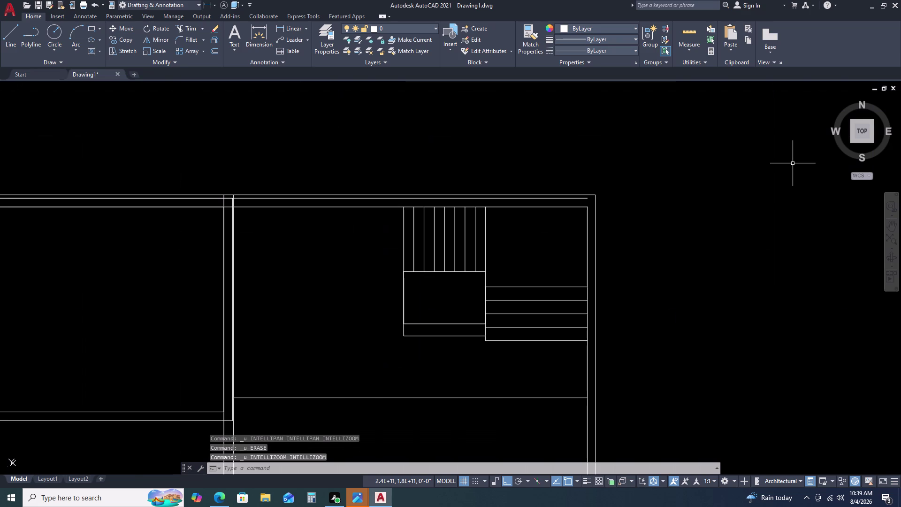
Zoom in, select the 2'-8" dimension, and cancel the stray selection window.
scroll(down, 3)
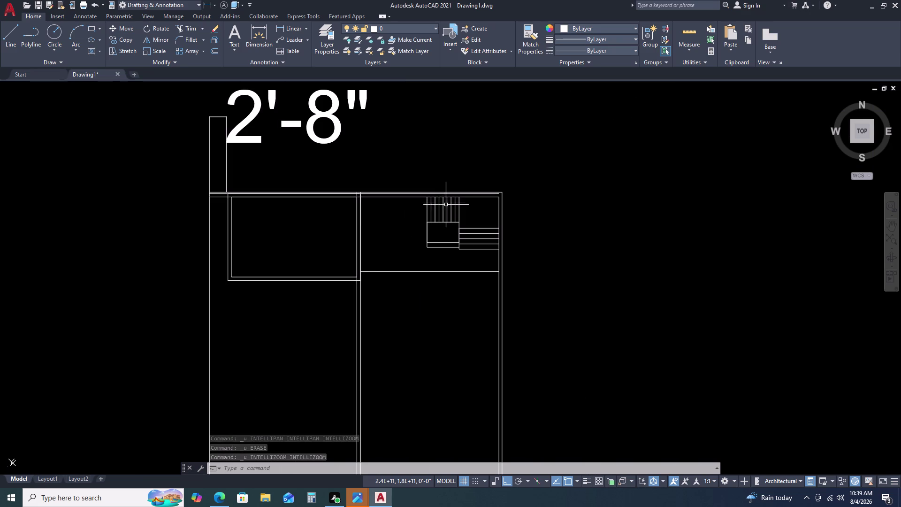
scroll(down, 3)
scroll(up, 3)
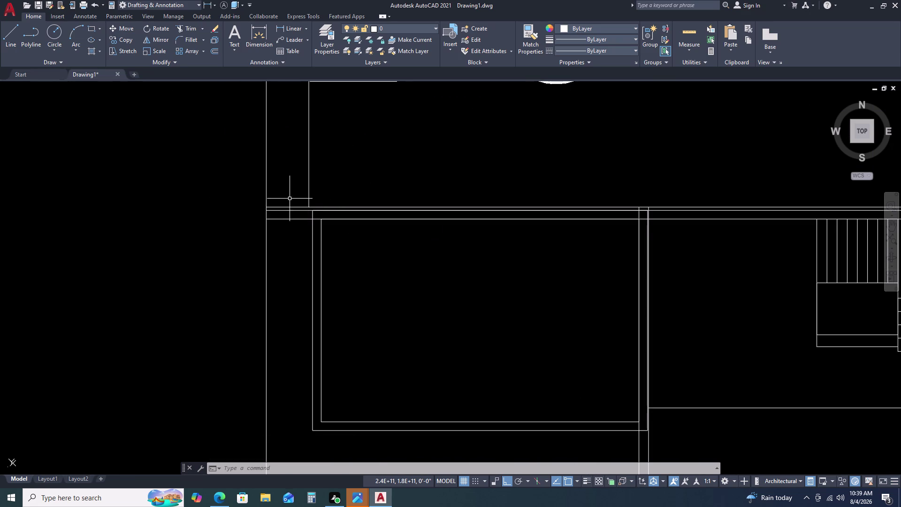
double_click(316, 189)
click(307, 189)
click(306, 186)
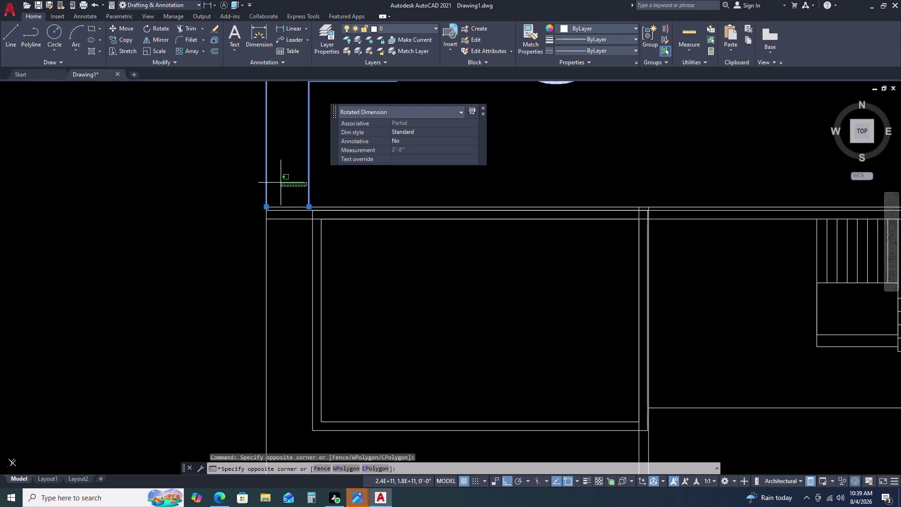
key(Escape)
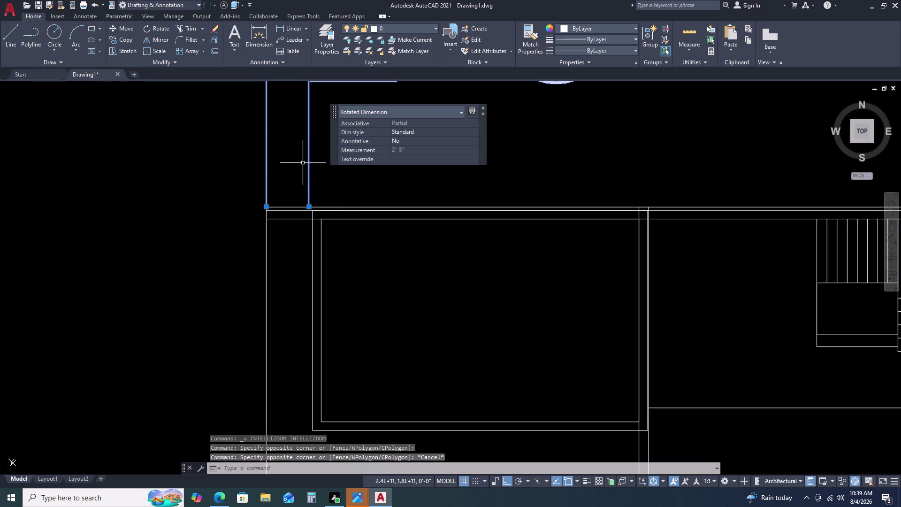
Move the 2'-8" dimension to its new spot with M.
key(m)
key(space)
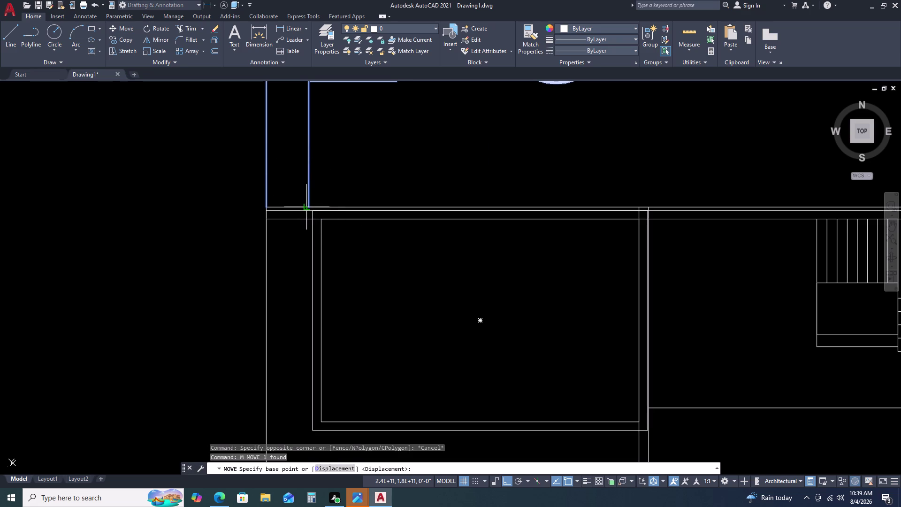
click(310, 204)
double_click(313, 213)
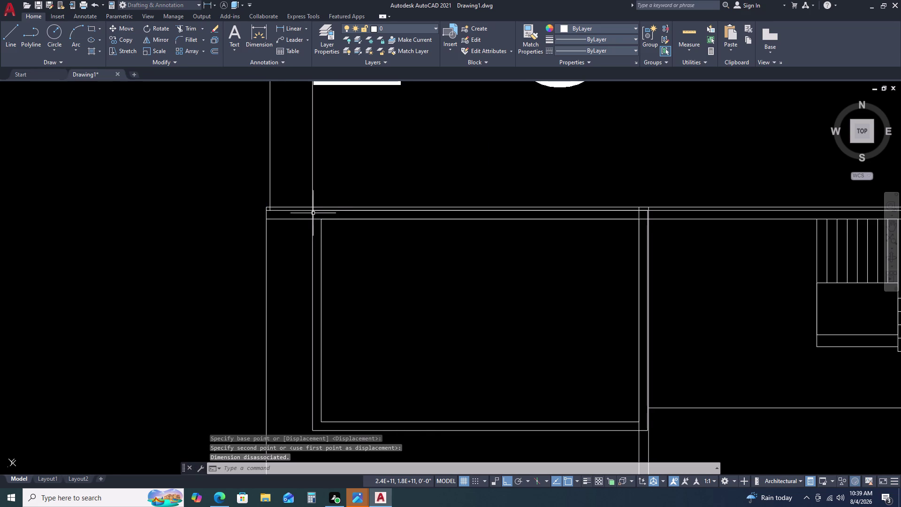
Pan to the top-left corner and start a line there after two false starts.
scroll(up, 3)
middle_drag(288, 185, 319, 145)
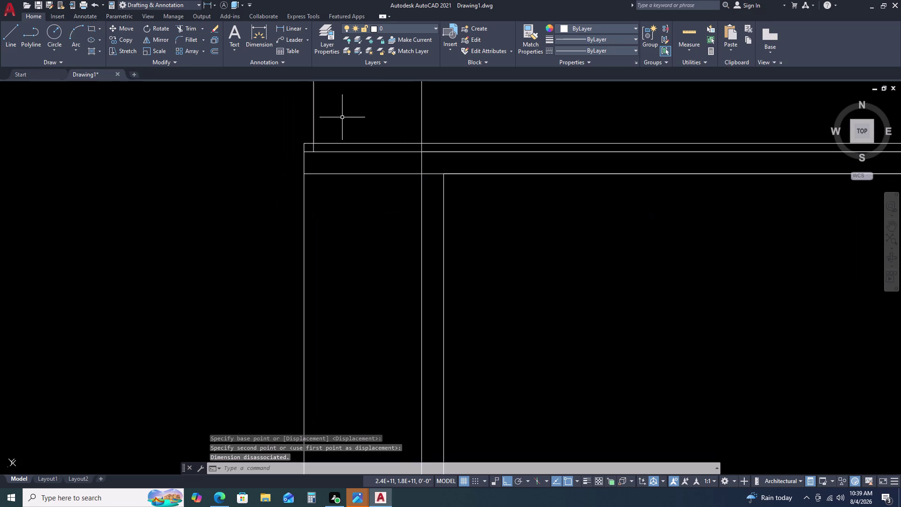
key(l)
key(space)
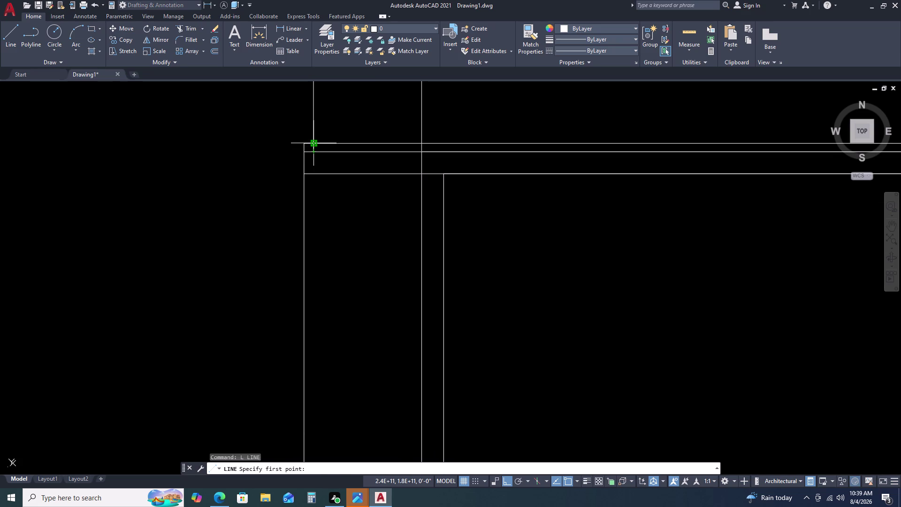
scroll(down, 3)
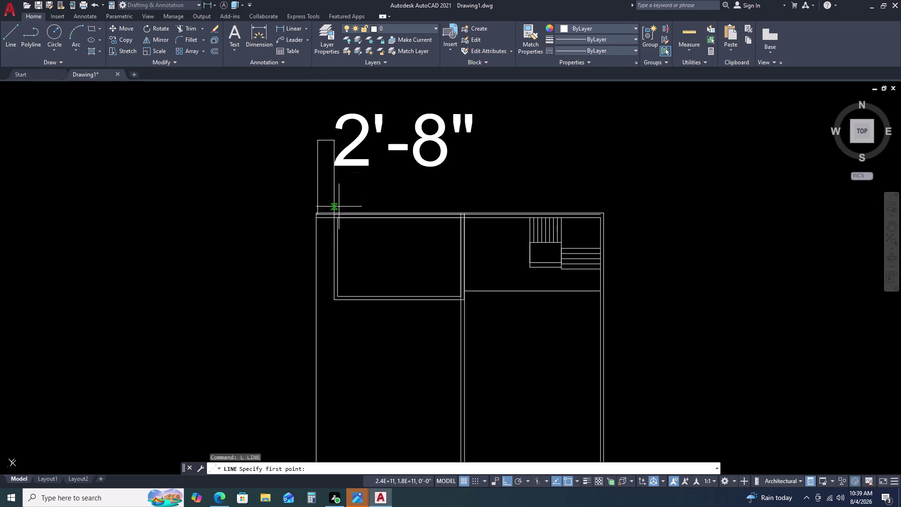
key(Escape)
text(L)
key(space)
scroll(up, 3)
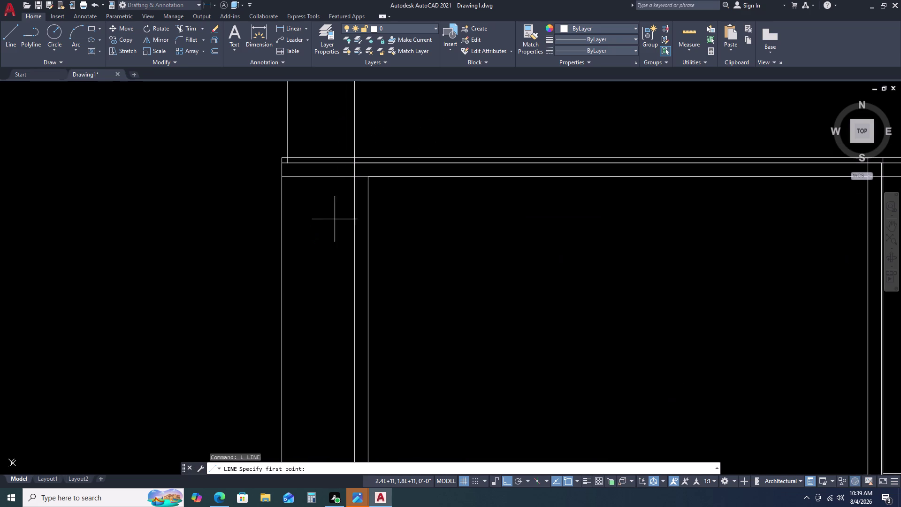
scroll(up, 3)
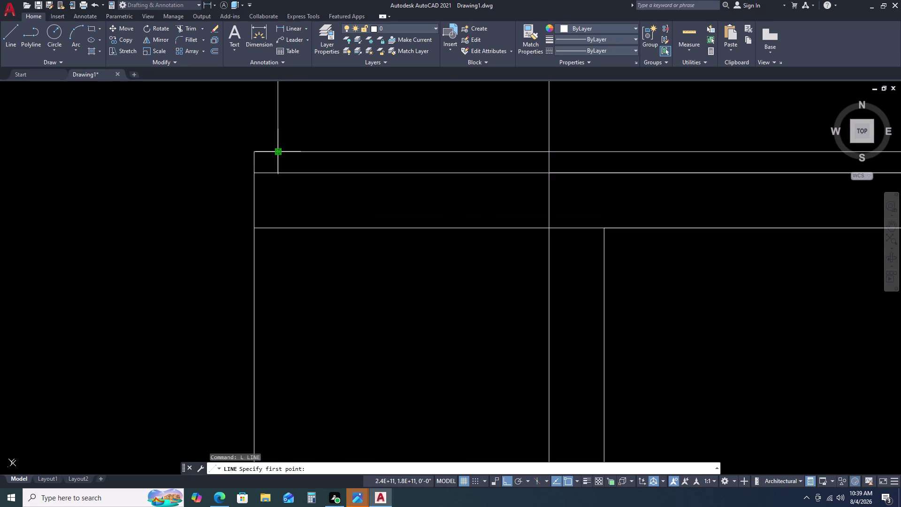
click(282, 152)
key(Escape)
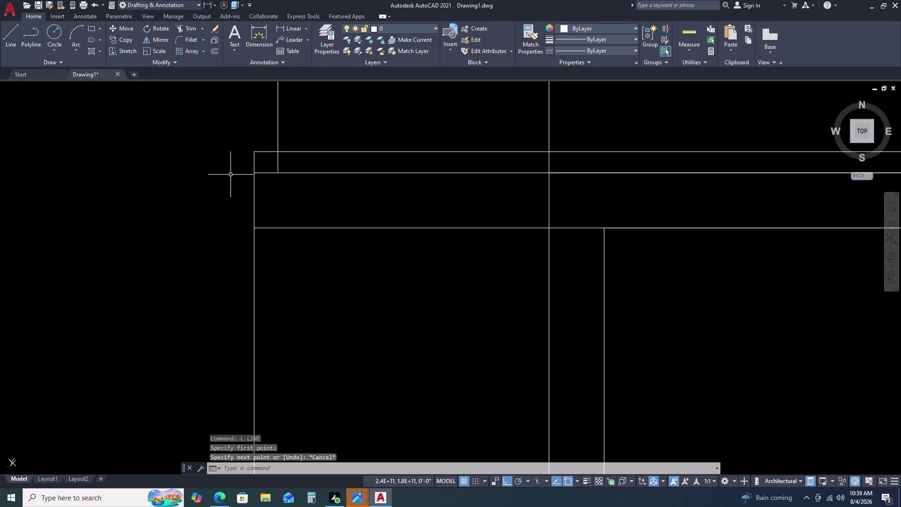
key(space)
click(276, 152)
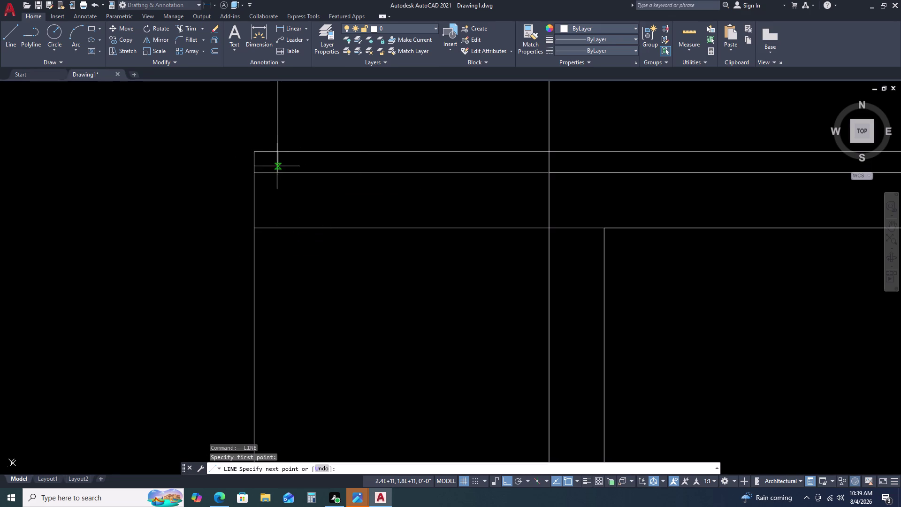
Pan out to the whole plan and restart the line at the top-left corner.
scroll(down, 3)
scroll(down, 3)
middle_drag(293, 323, 294, 324)
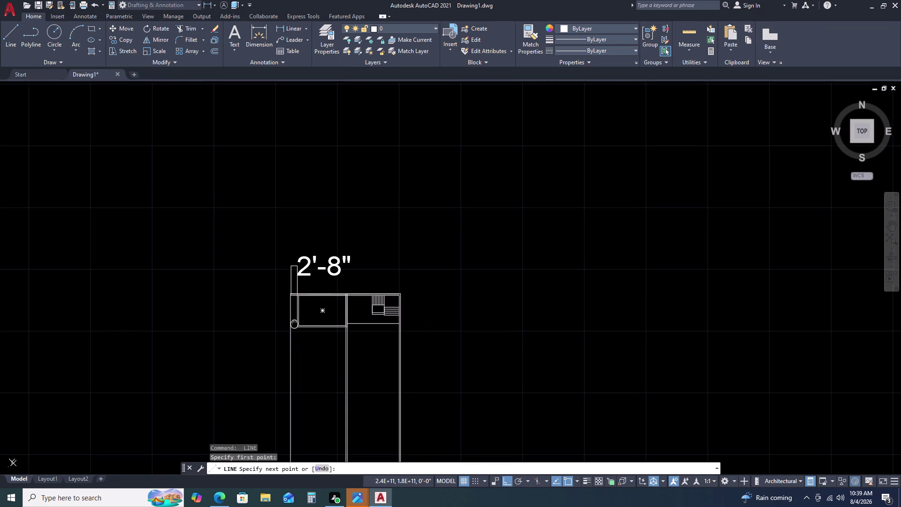
middle_drag(294, 323, 316, 231)
scroll(up, 3)
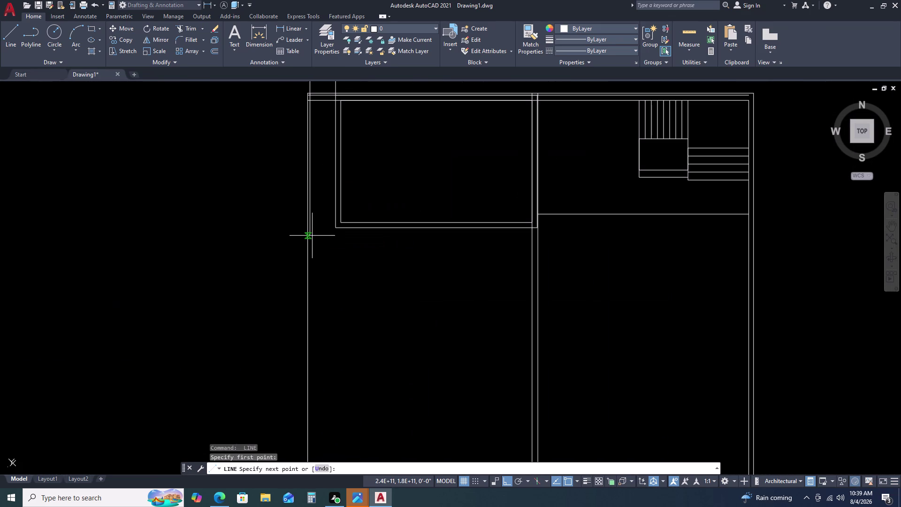
scroll(down, 3)
scroll(down, 3)
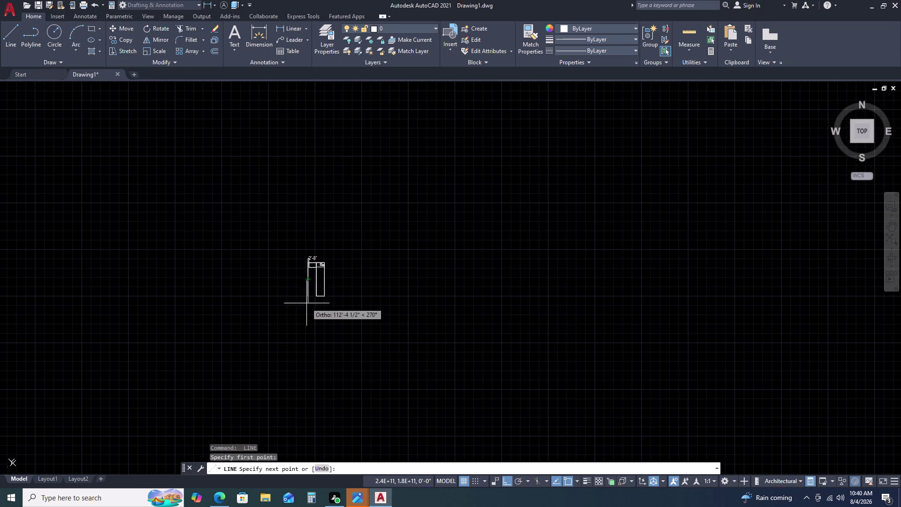
scroll(up, 3)
key(Escape)
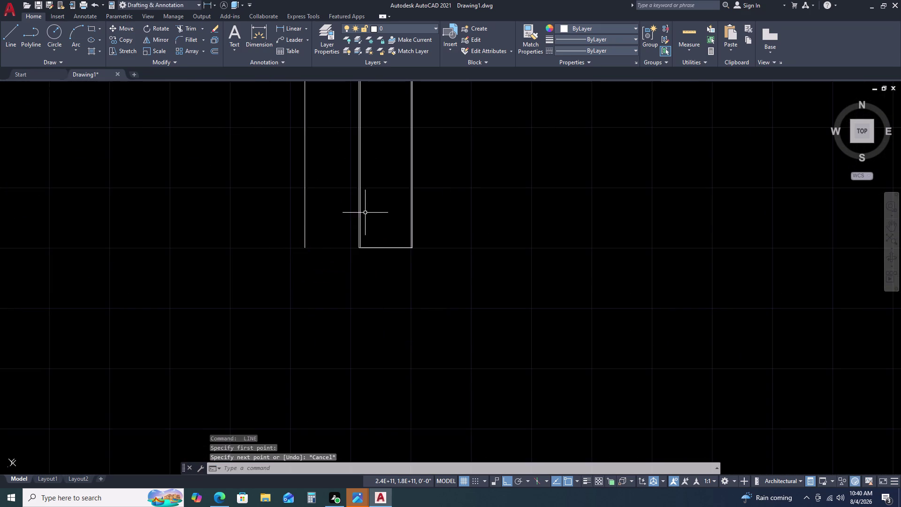
key(space)
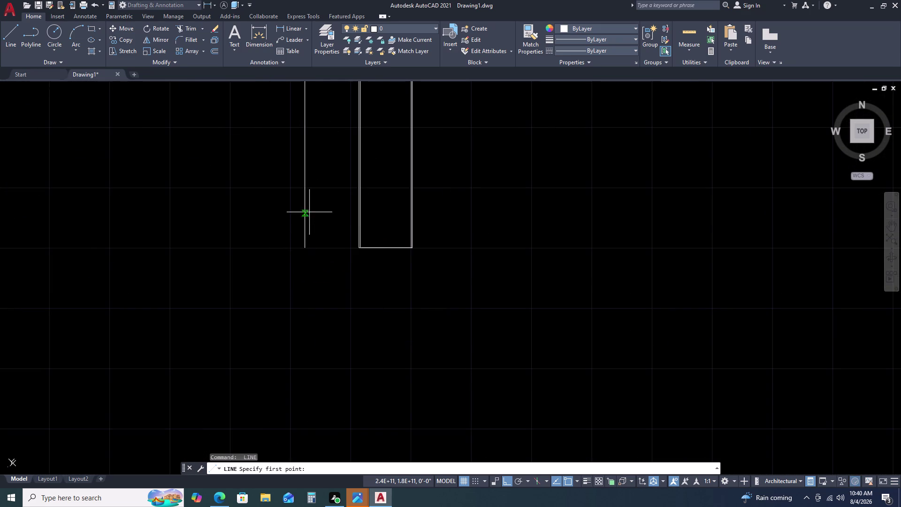
scroll(down, 3)
scroll(up, 3)
scroll(up, 3)
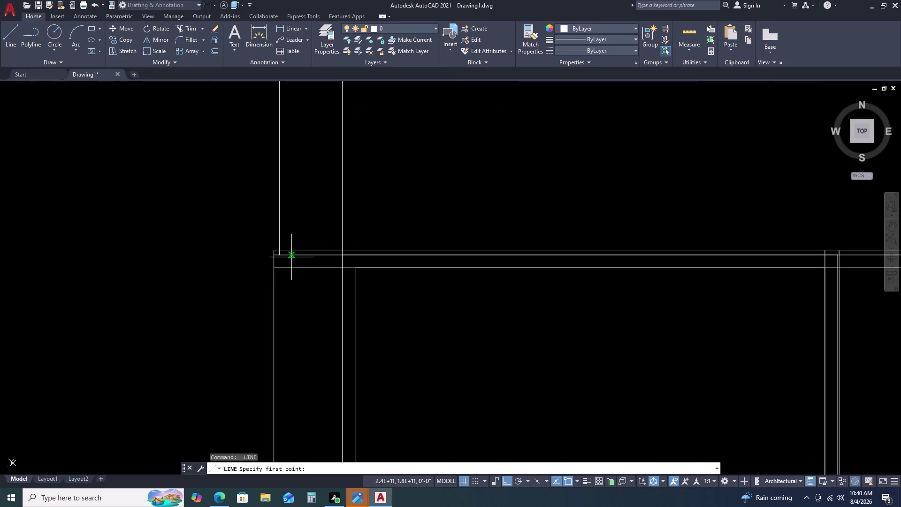
click(281, 256)
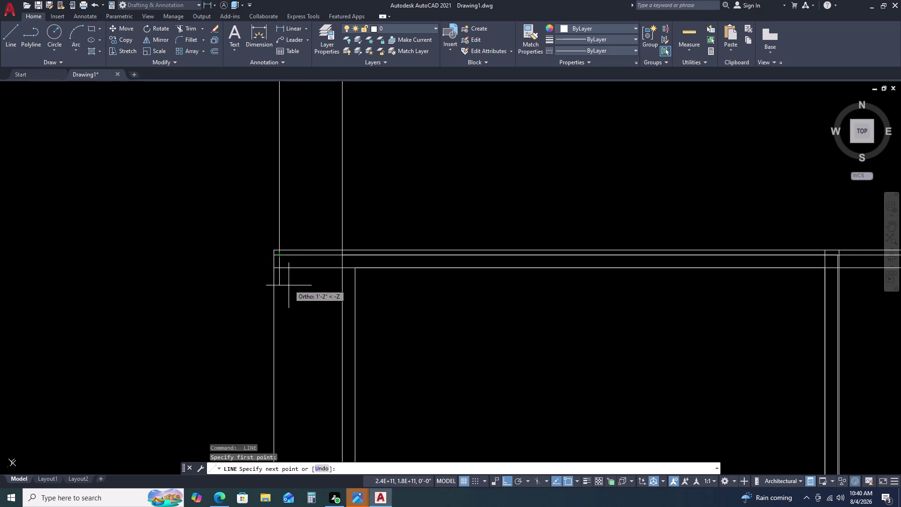
Place the line's next point down the plan's left side.
scroll(down, 3)
middle_drag(287, 318, 292, 312)
middle_click(307, 268)
middle_drag(308, 263, 316, 216)
middle_drag(321, 201, 329, 178)
middle_drag(329, 176, 335, 166)
middle_click(336, 164)
middle_click(336, 164)
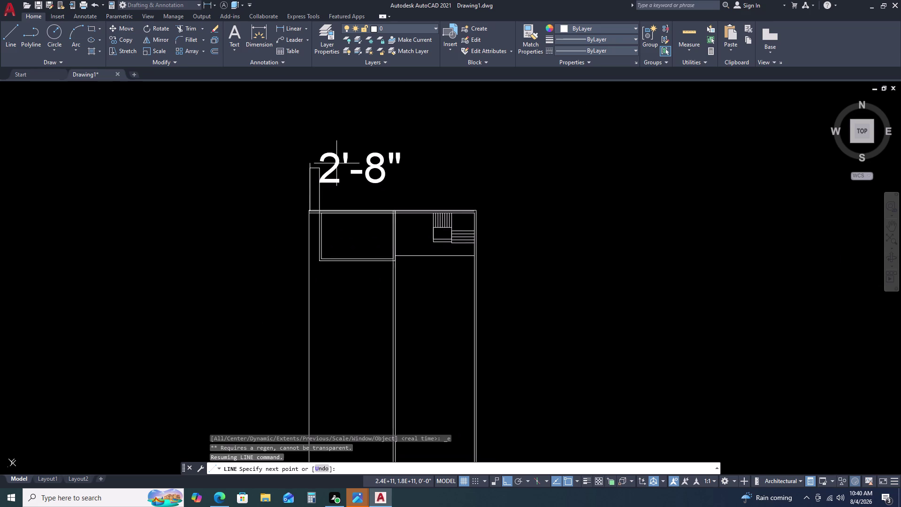
middle_drag(306, 291, 313, 180)
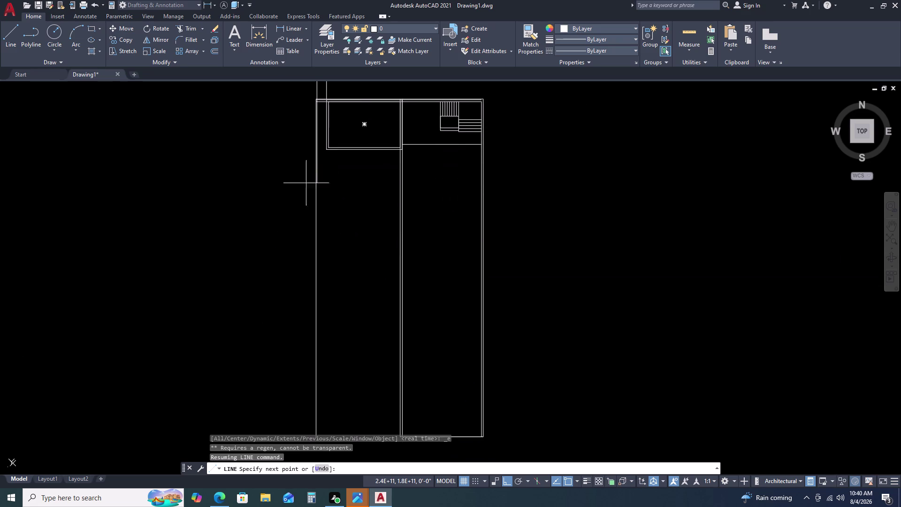
click(317, 361)
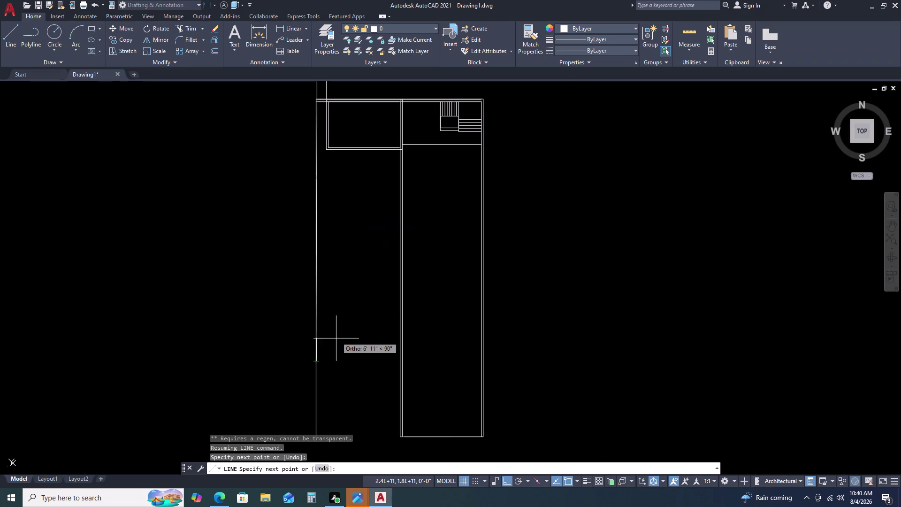
Undo the wrong segment, then end the line at the outline's bottom.
scroll(up, 3)
key(ctrl+z)
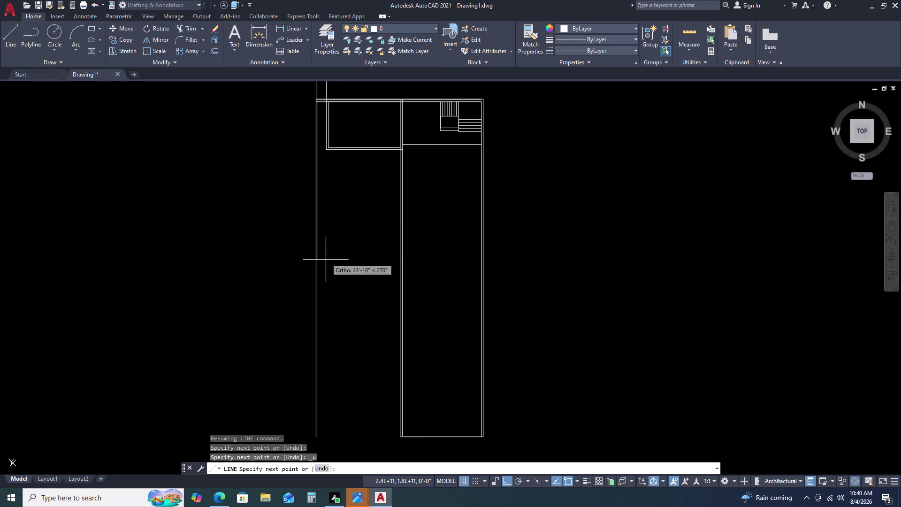
scroll(down, 3)
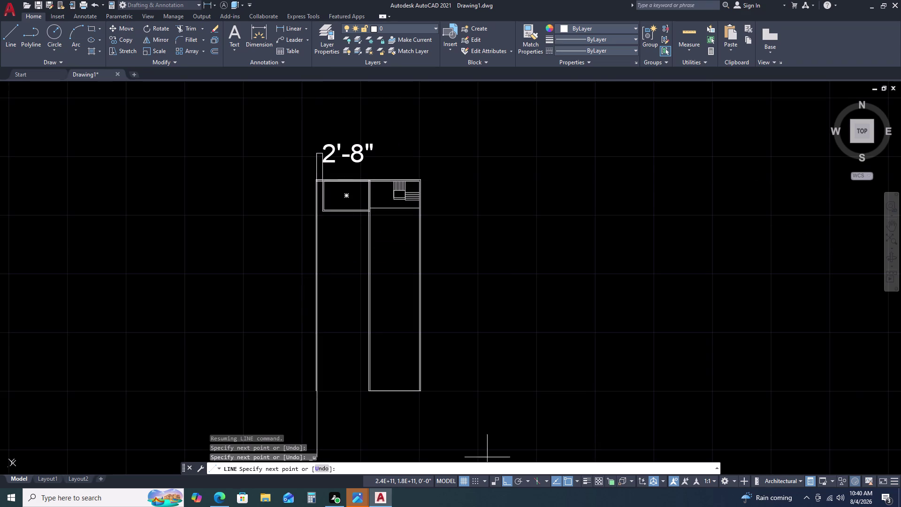
scroll(down, 3)
scroll(up, 3)
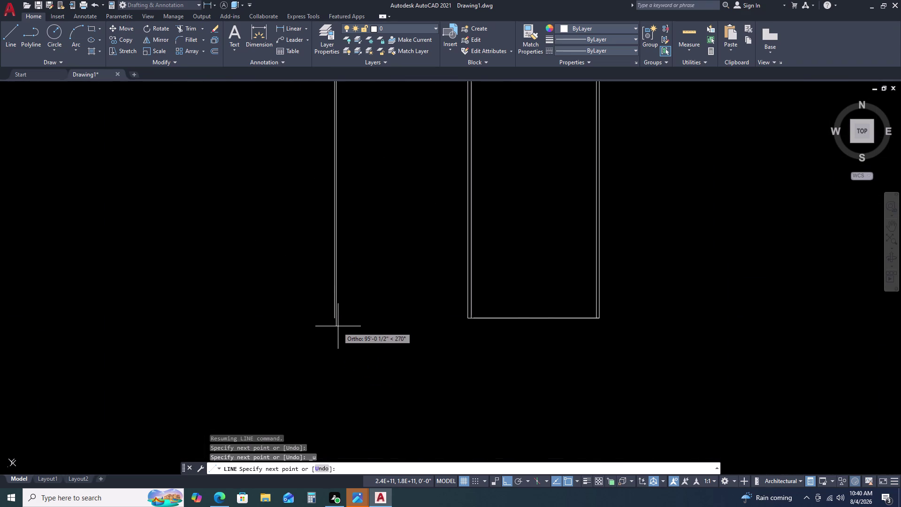
click(338, 325)
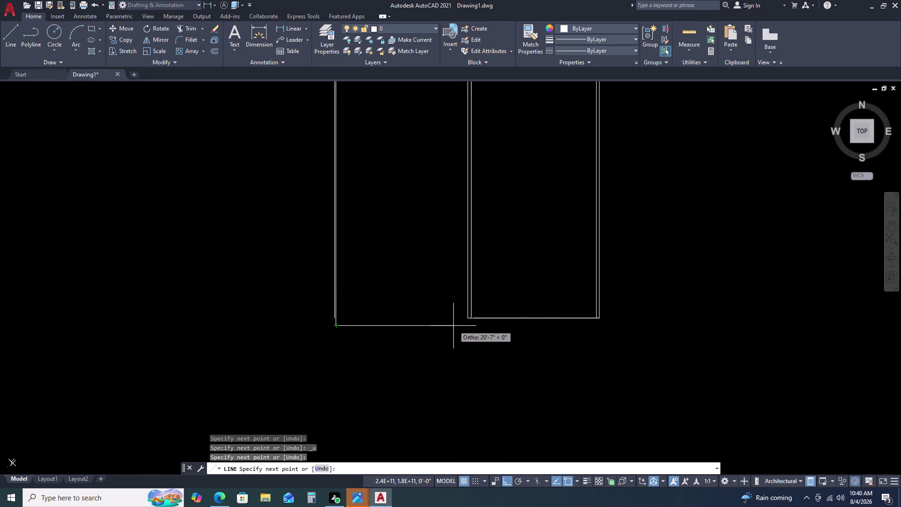
key(Escape)
scroll(down, 3)
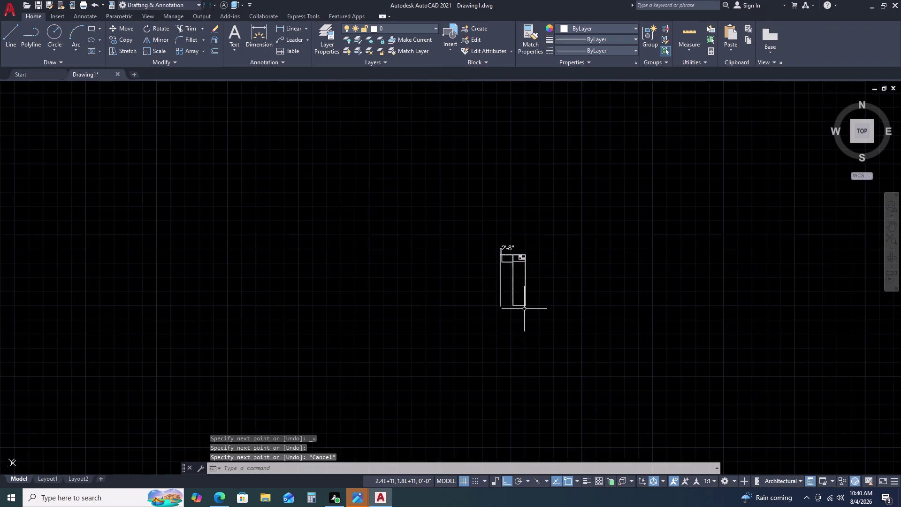
scroll(up, 3)
key(d)
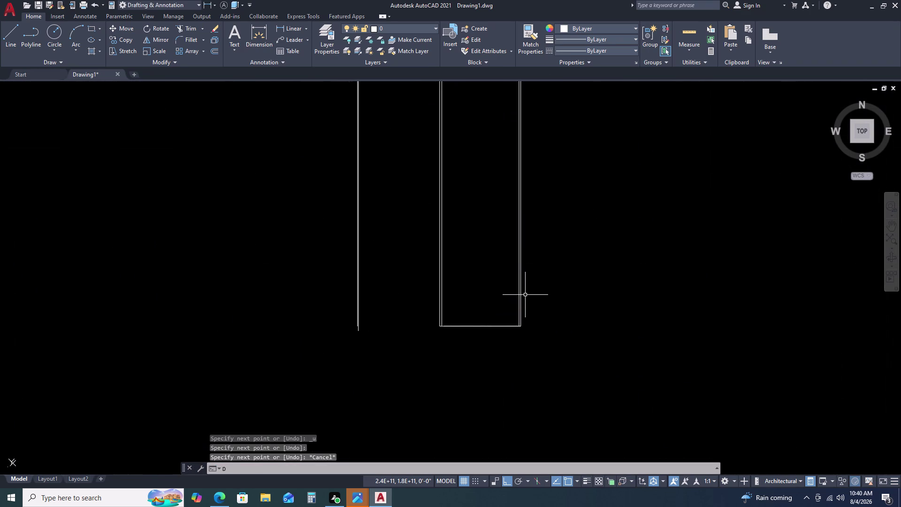
key(l)
key(i)
key(space)
scroll(up, 3)
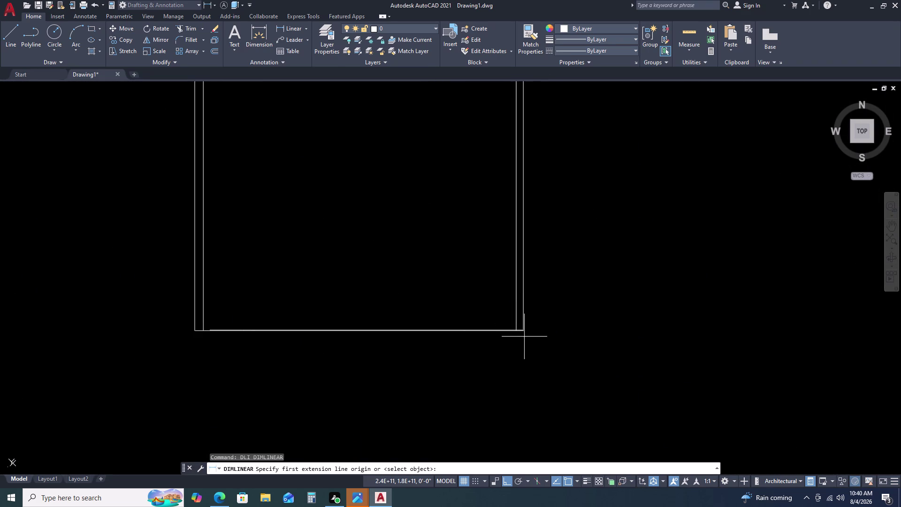
double_click(525, 333)
scroll(down, 3)
middle_drag(542, 254, 542, 275)
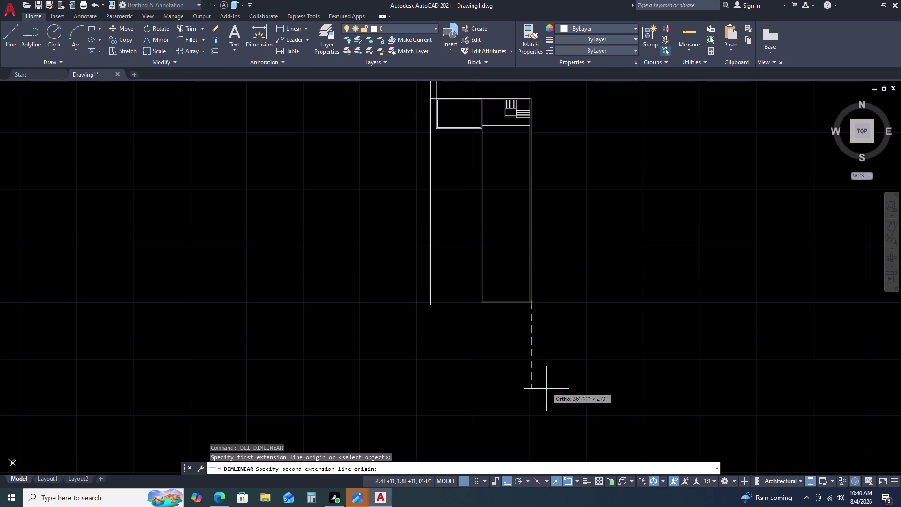
scroll(up, 3)
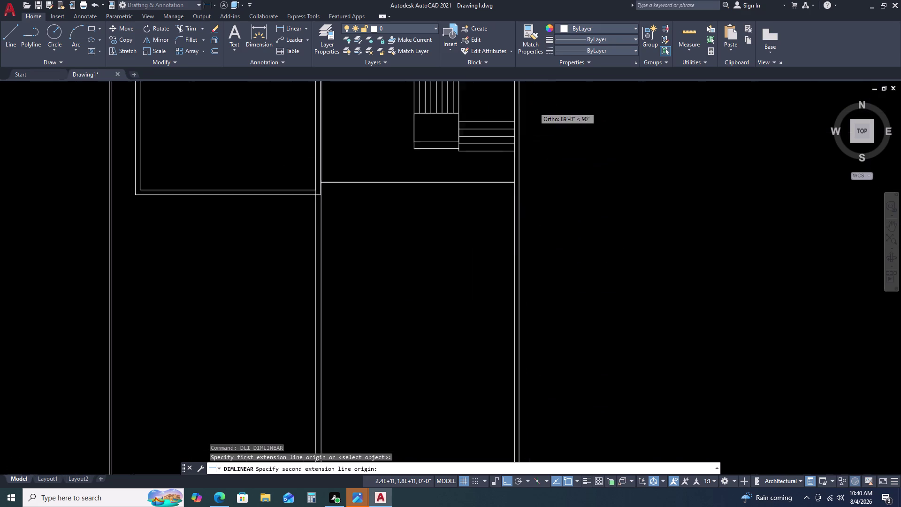
middle_drag(533, 107, 530, 172)
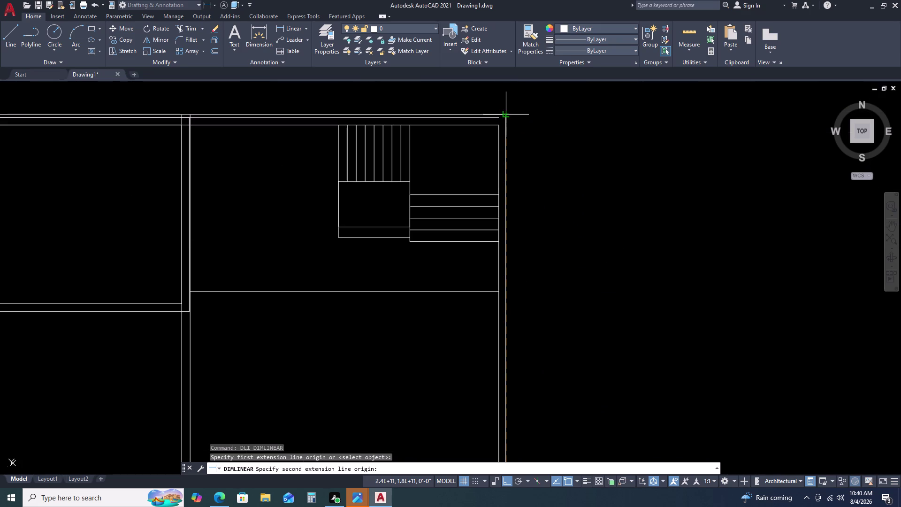
click(504, 115)
scroll(down, 3)
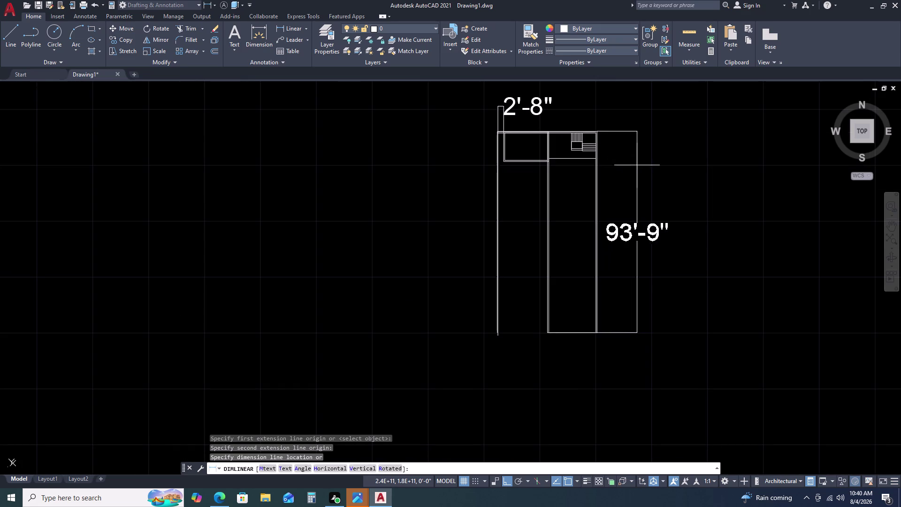
key(Escape)
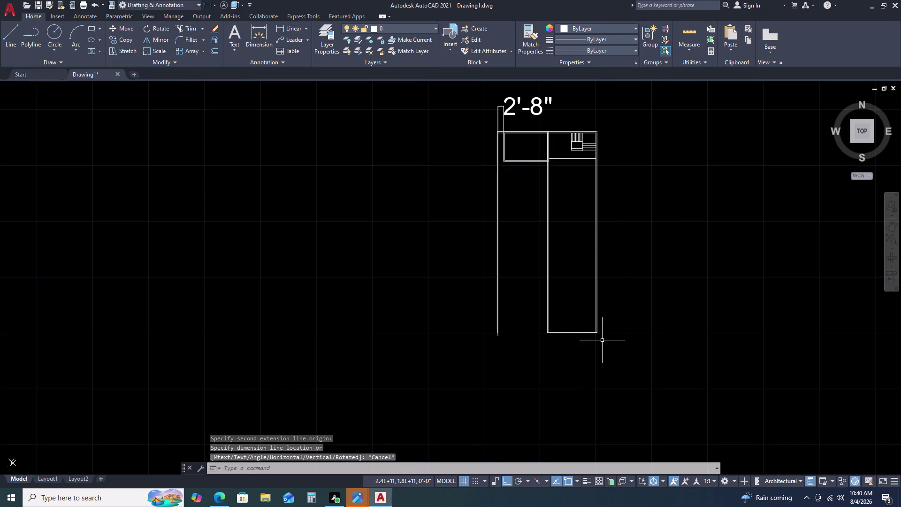
scroll(up, 3)
scroll(down, 3)
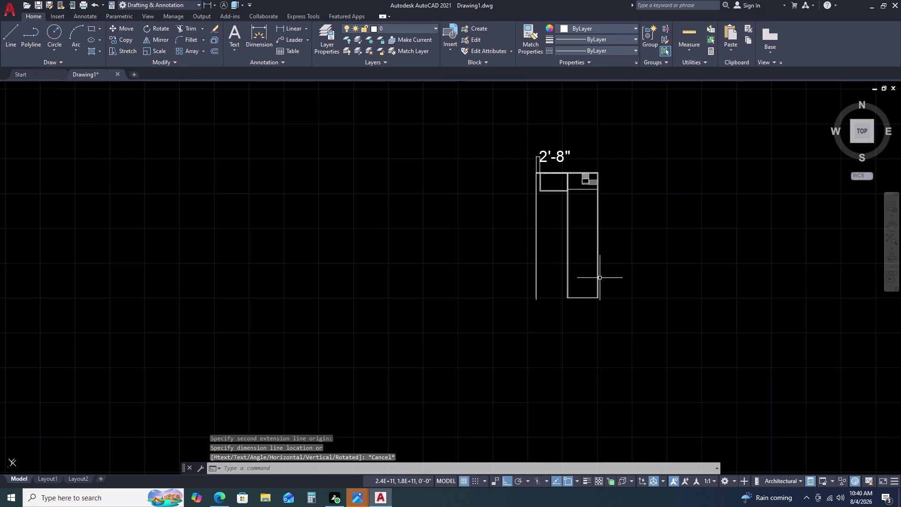
scroll(up, 3)
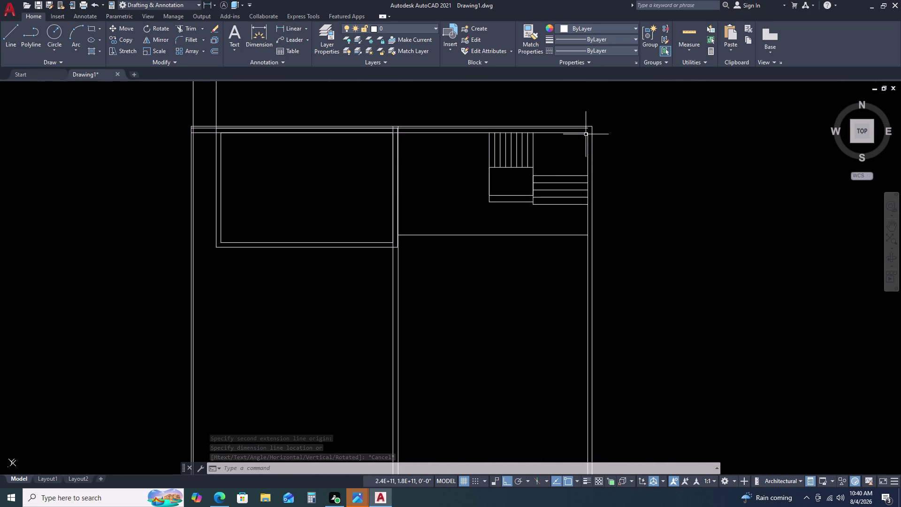
key(Escape)
key(ctrl+z)
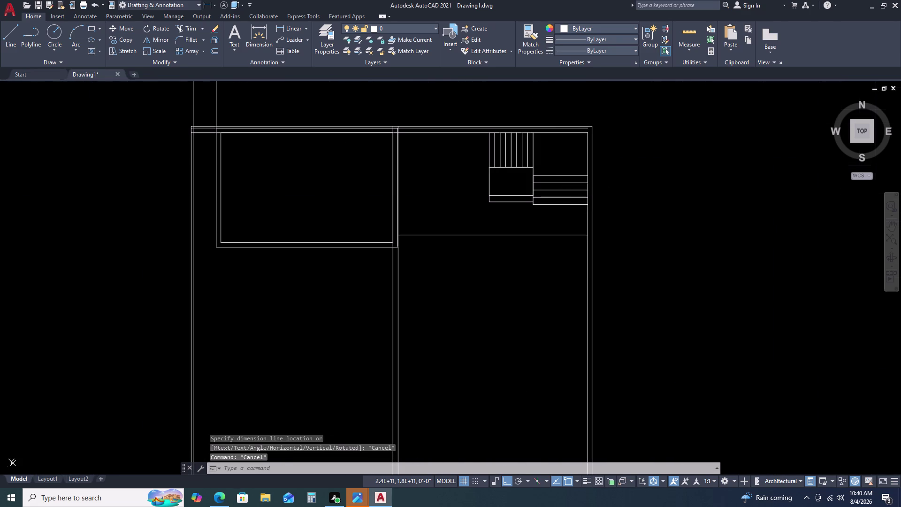
Undo eighteen earlier actions, removing linear dimensions, offset copies, moves and drawn lines.
key(ctrl+z)
key(ctrl+z)
key(ctrl+z)
key(ctrl+z)
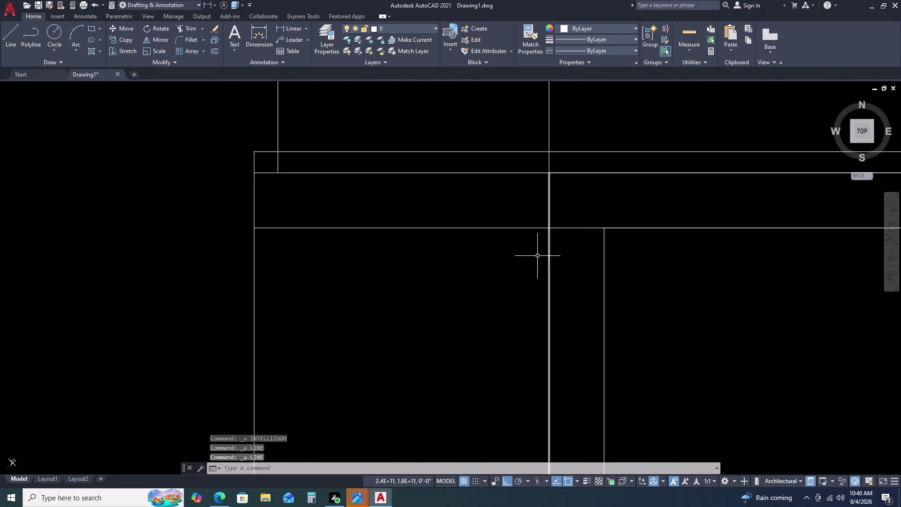
key(ctrl+z)
key(ctrl+z)
key(ctrl+z)
key(ctrl+z)
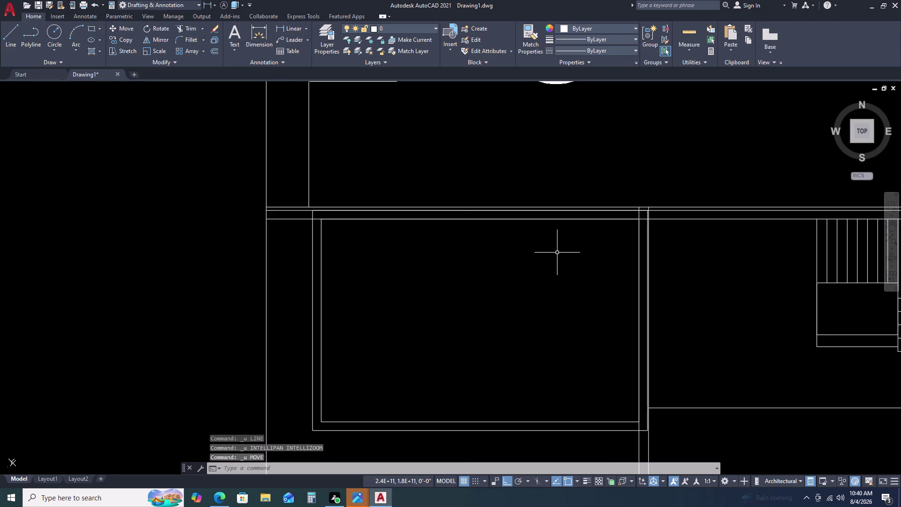
key(ctrl+z)
key(ctrl+z)
key(ctrl+z)
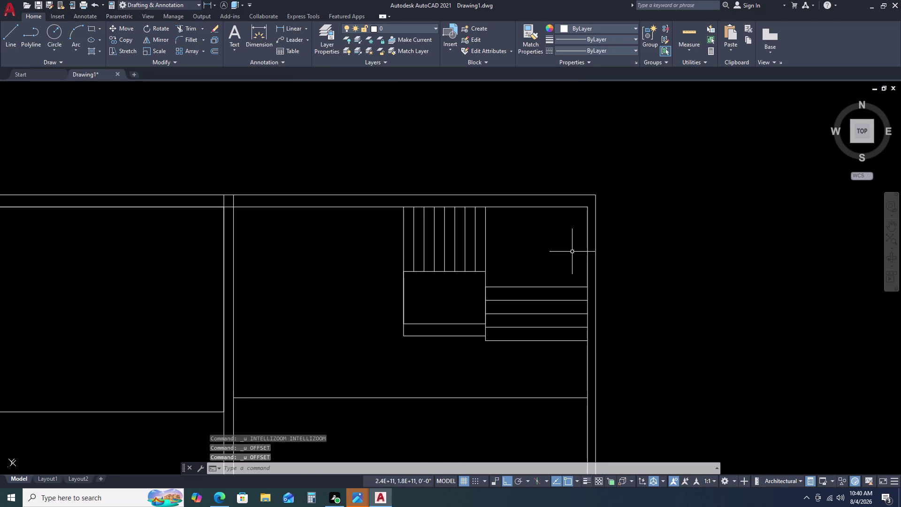
key(ctrl+z)
key(ctrl+z)
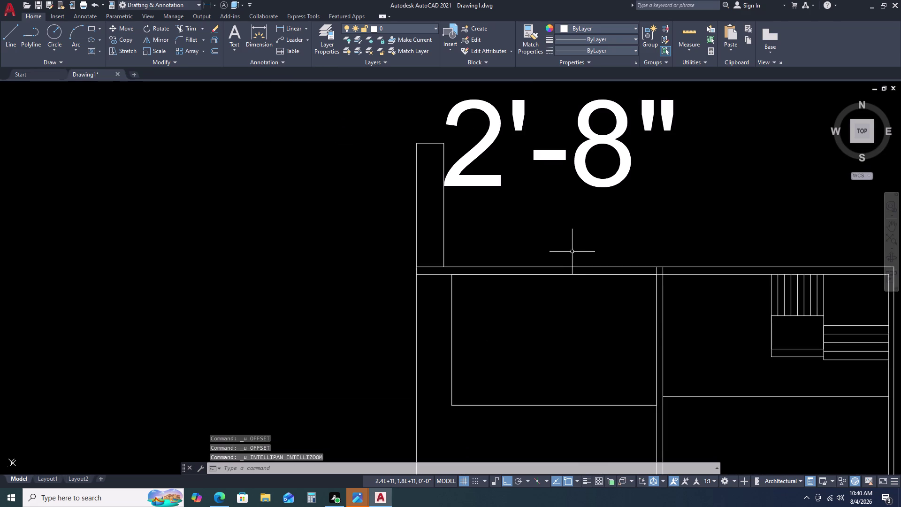
key(ctrl+z)
key(ctrl+z)
key(ctrl+z)
key(ctrl+z)
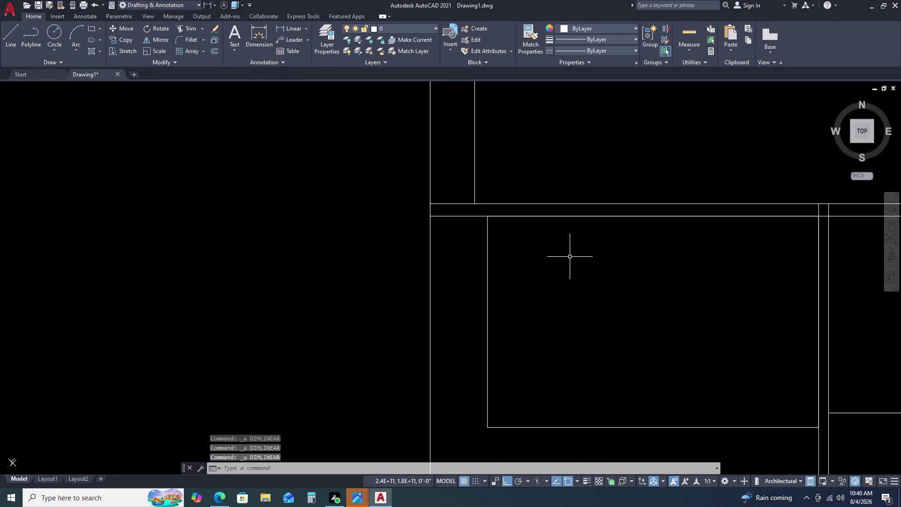
key(ctrl+z)
Start a DLI dimension from the top-right corner, then cancel it unplaced.
scroll(down, 3)
scroll(down, 3)
scroll(up, 3)
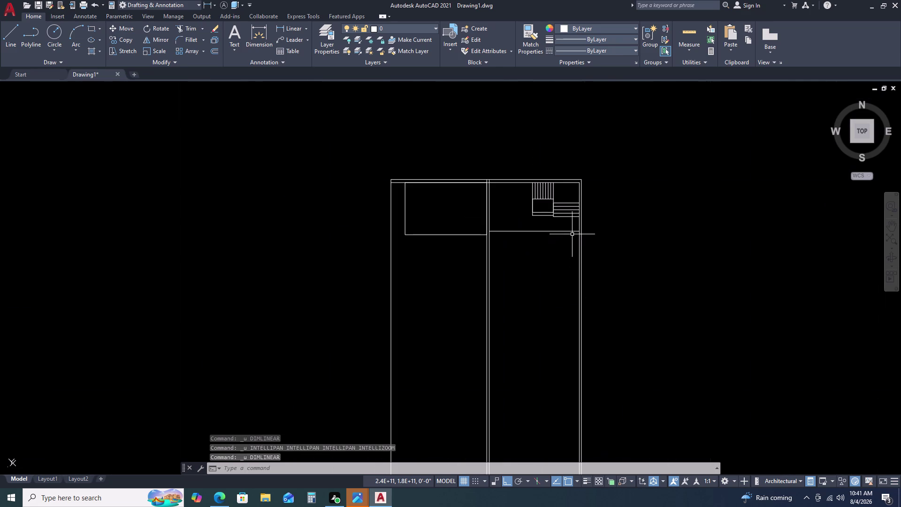
key(d)
key(l)
key(i)
key(space)
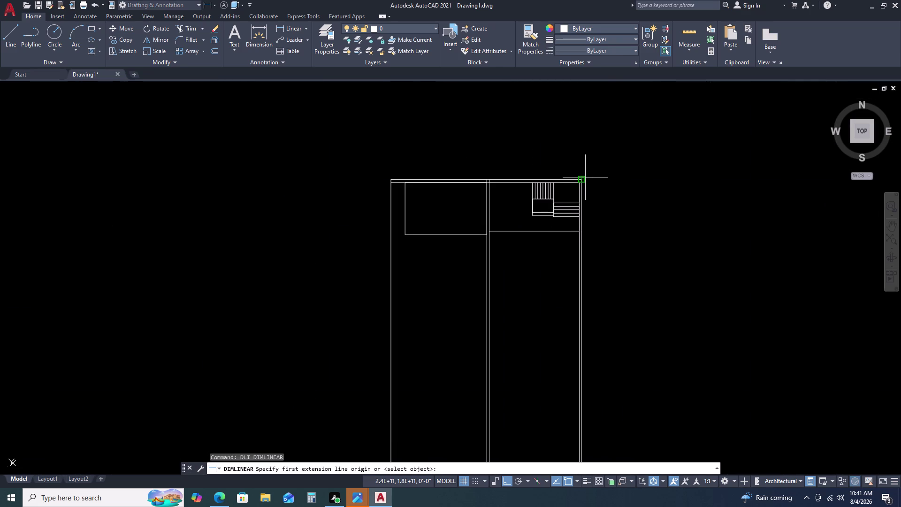
click(580, 179)
scroll(down, 3)
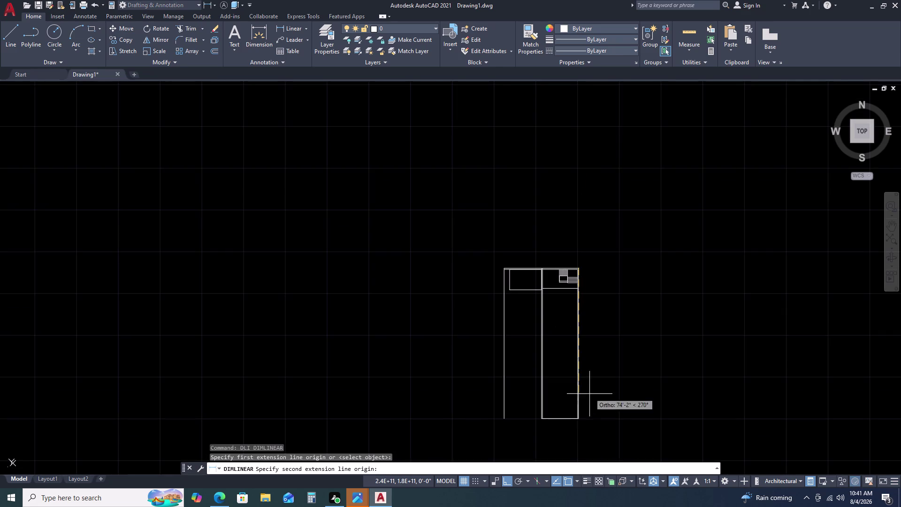
scroll(up, 3)
click(554, 375)
scroll(down, 3)
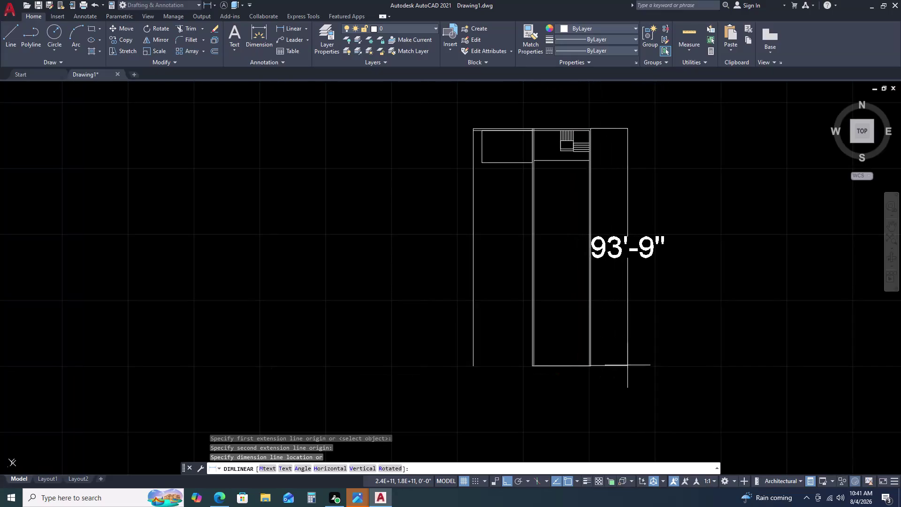
key(Escape)
double_click(611, 112)
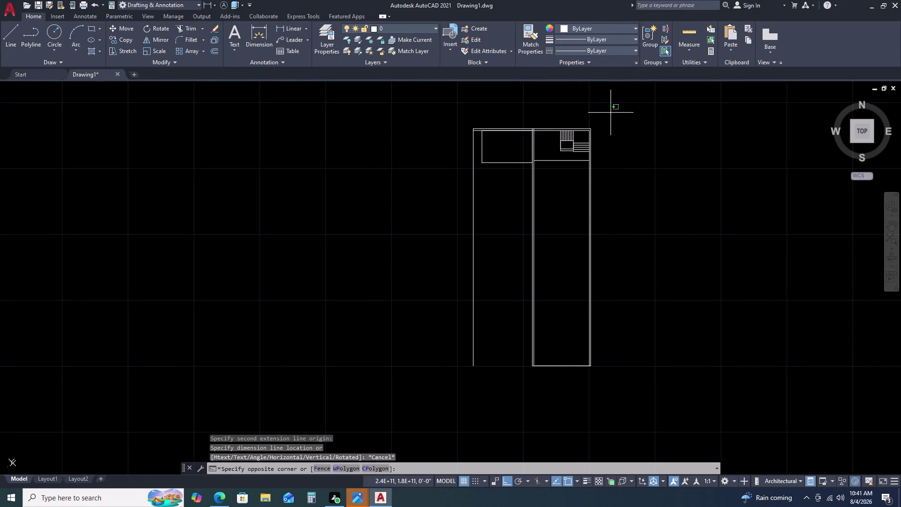
Window-select all 29 plan objects and delete them.
click(402, 368)
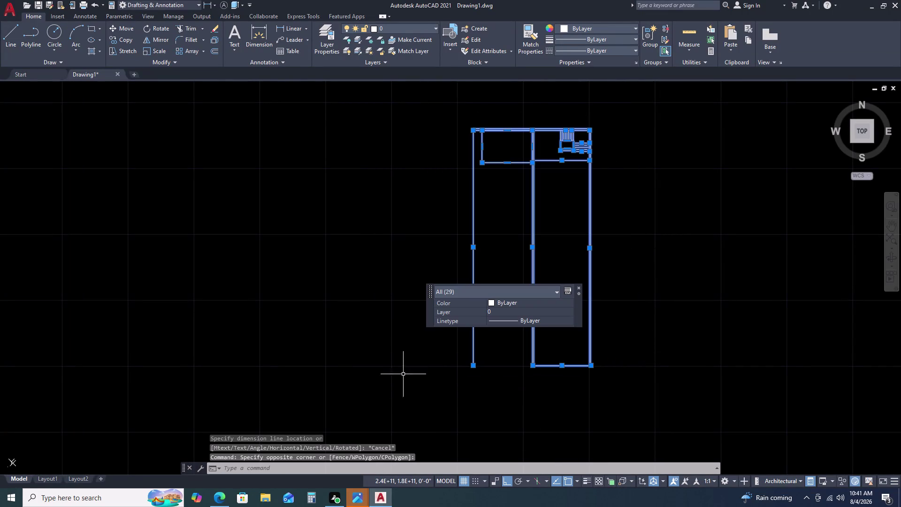
key(Delete)
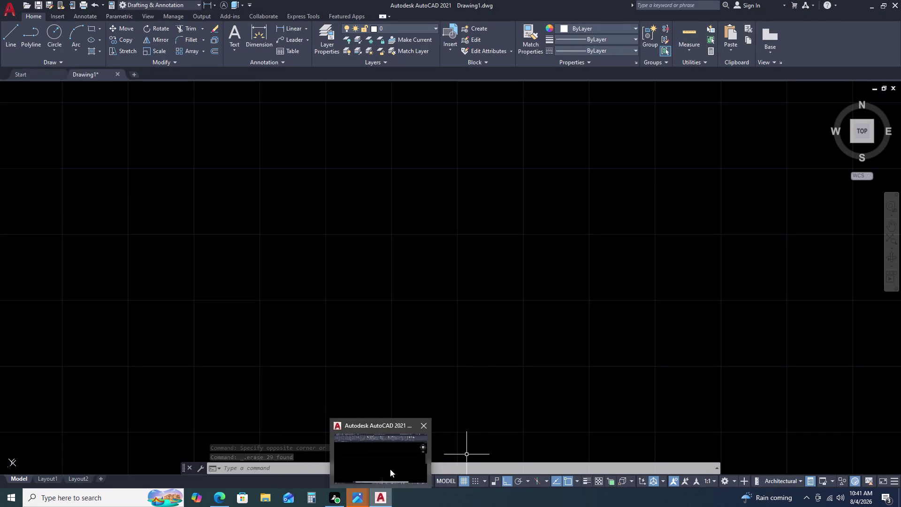
click(391, 464)
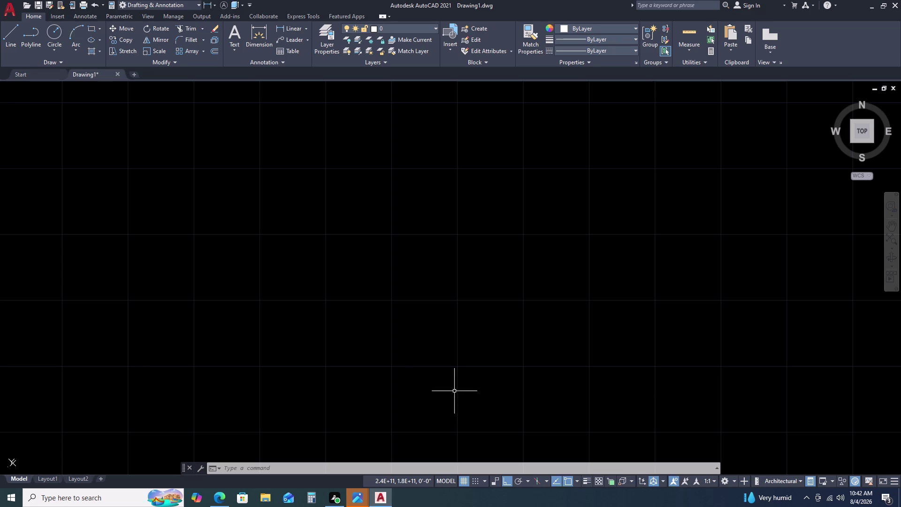
scroll(down, 3)
scroll(down, 3)
scroll(down, 3)
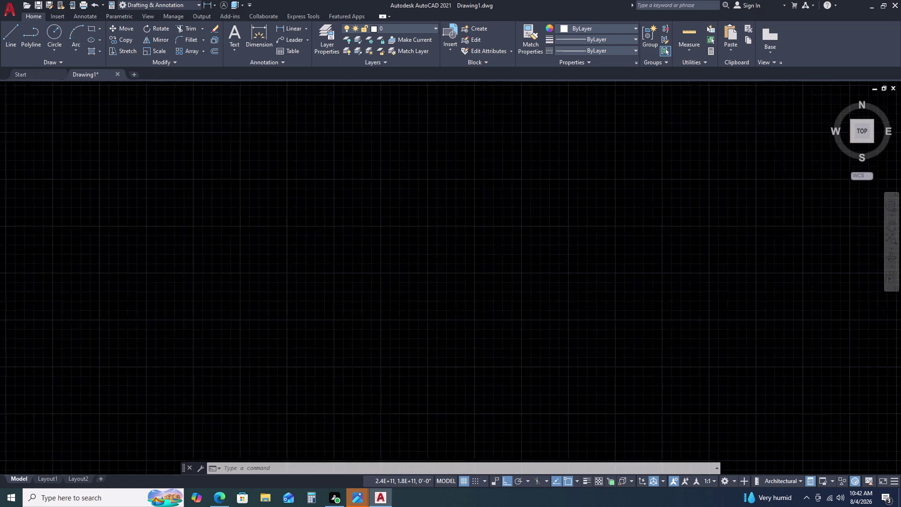
scroll(down, 3)
scroll(down, 3)
key(u)
key(n)
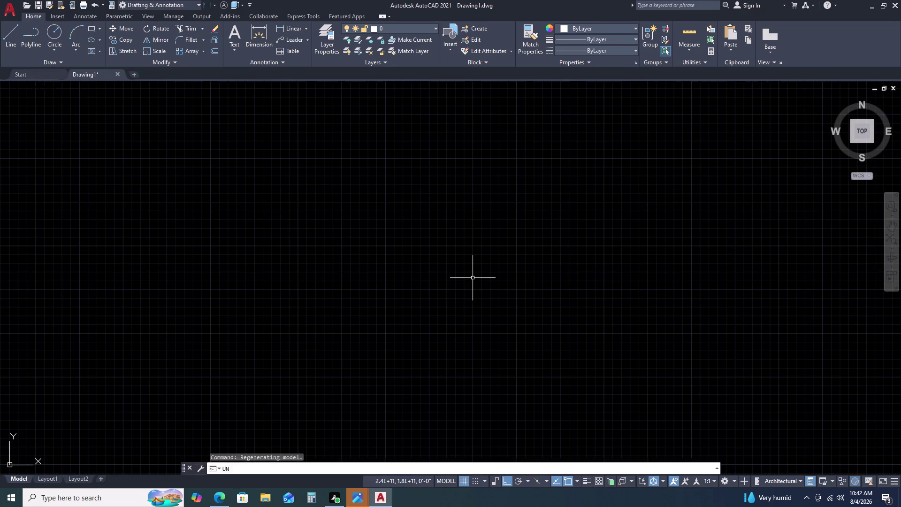
key(space)
key(space)
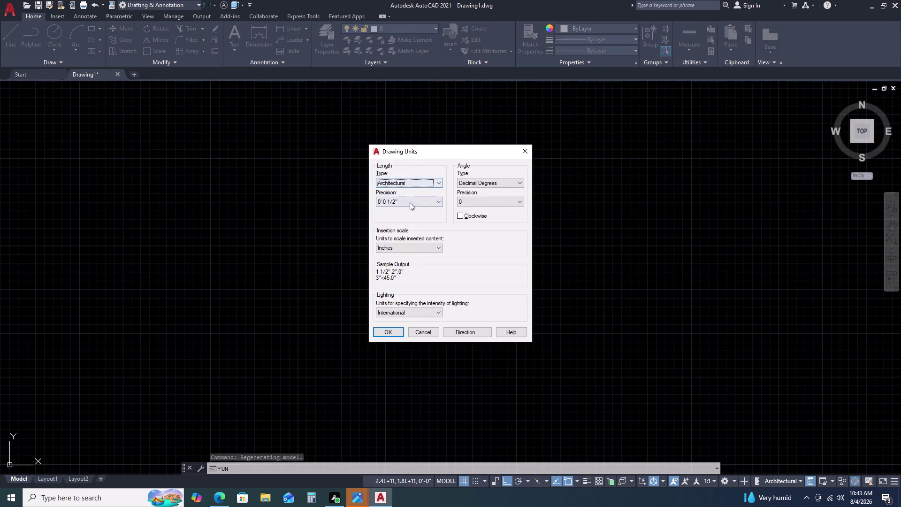
click(387, 330)
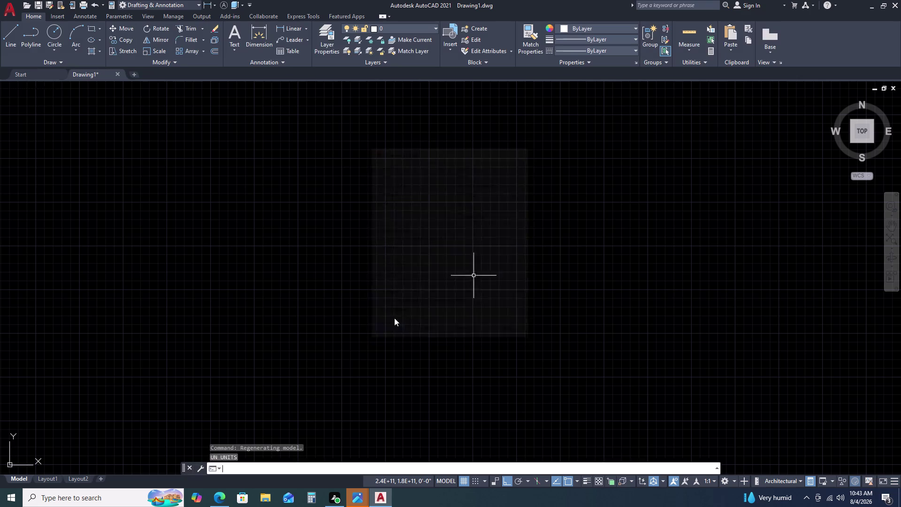
key(d)
key(space)
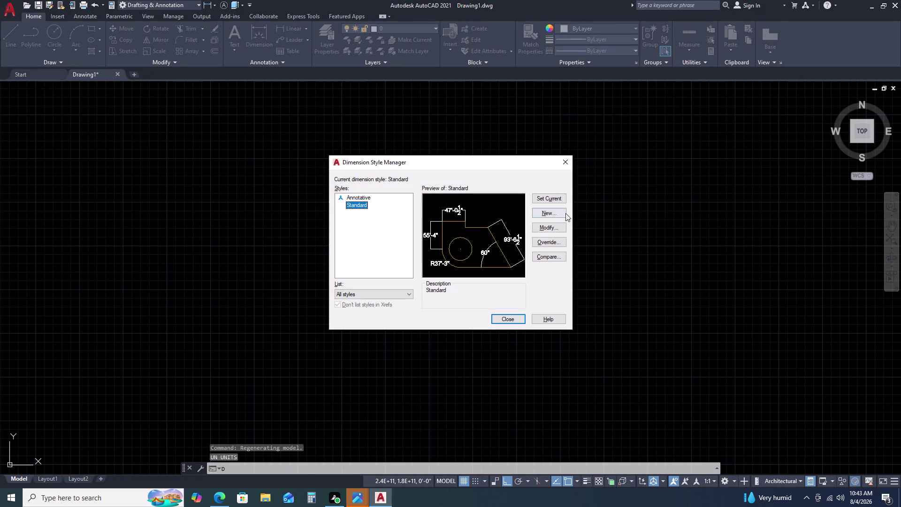
click(559, 227)
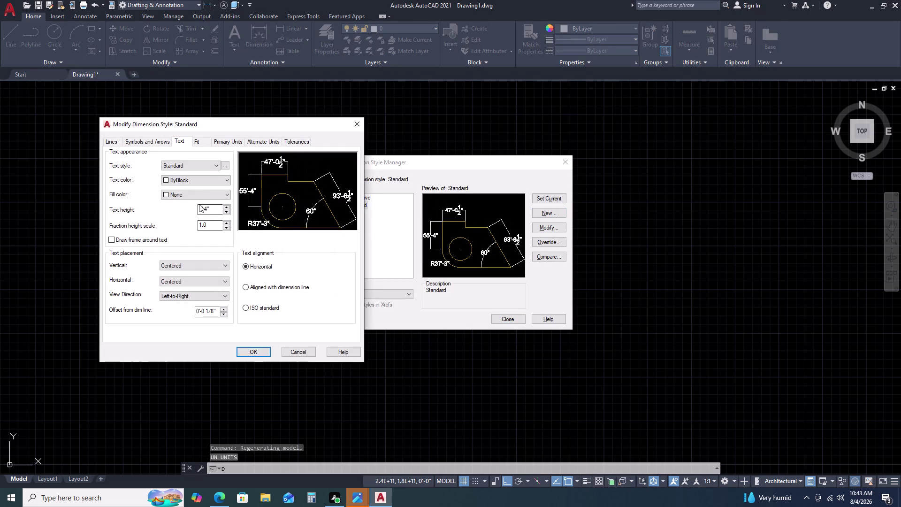
click(228, 140)
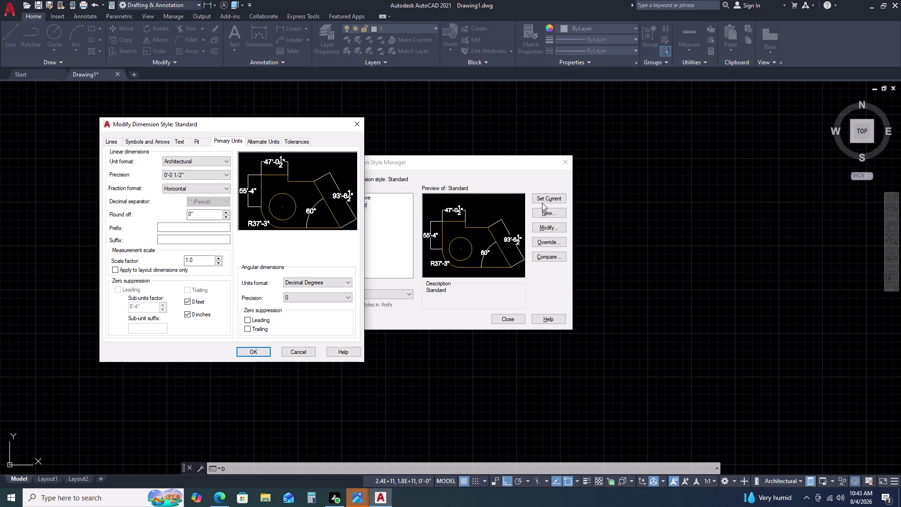
click(266, 350)
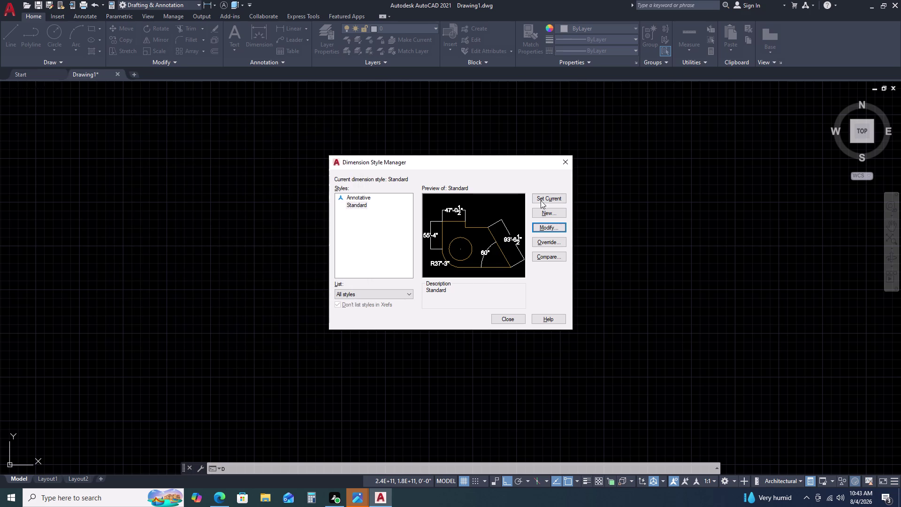
click(549, 194)
double_click(562, 166)
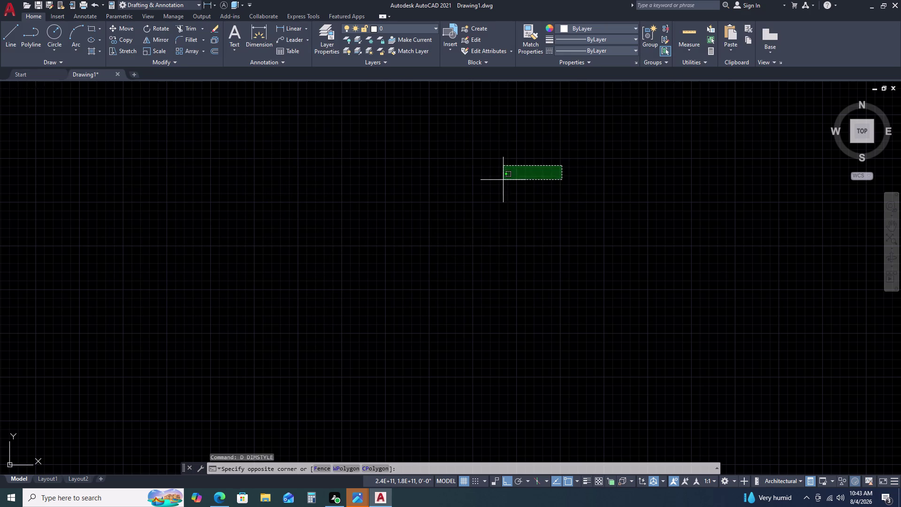
click(502, 183)
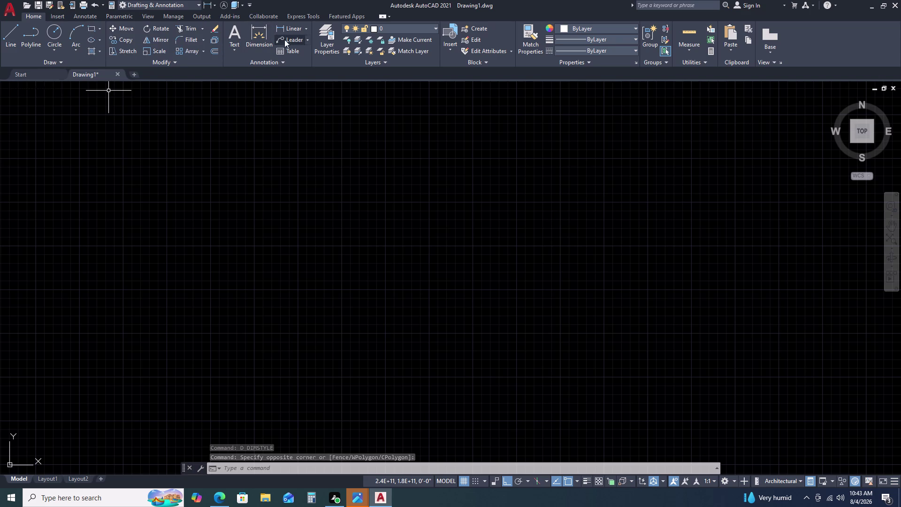
click(292, 29)
click(208, 164)
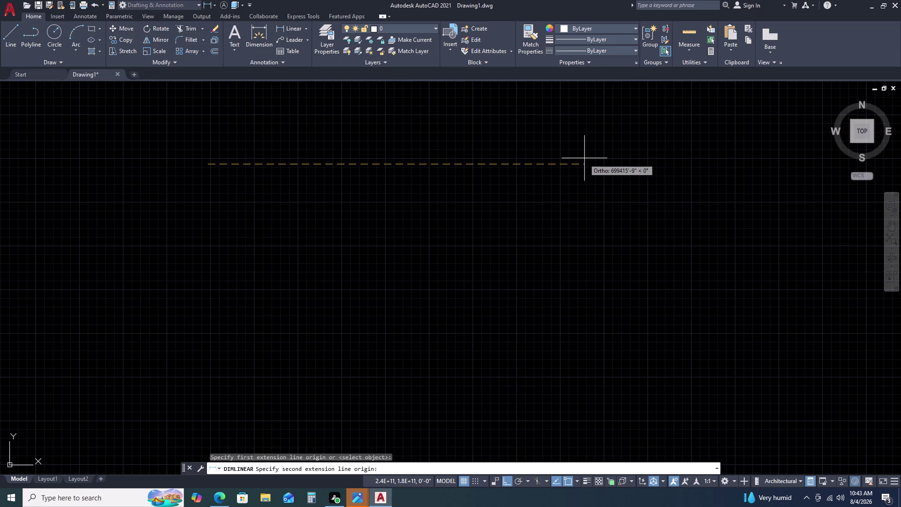
key(9)
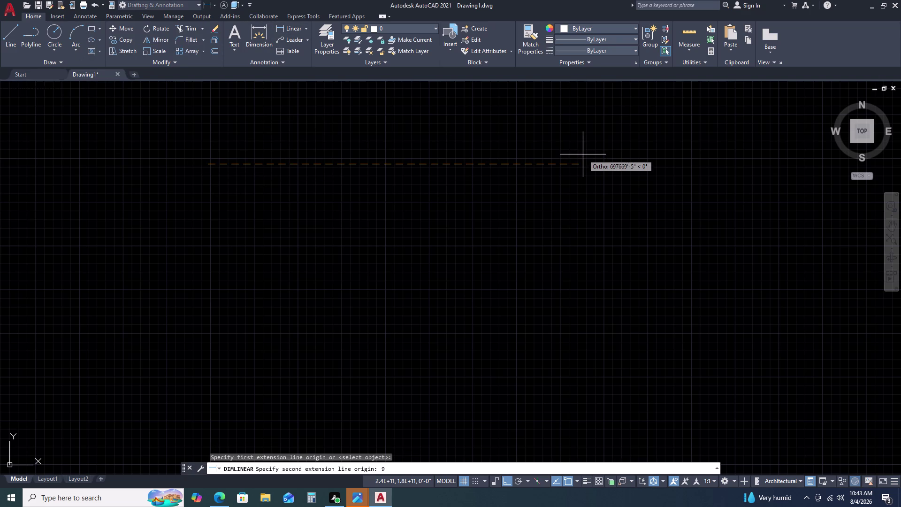
key(2)
key(period)
key(8)
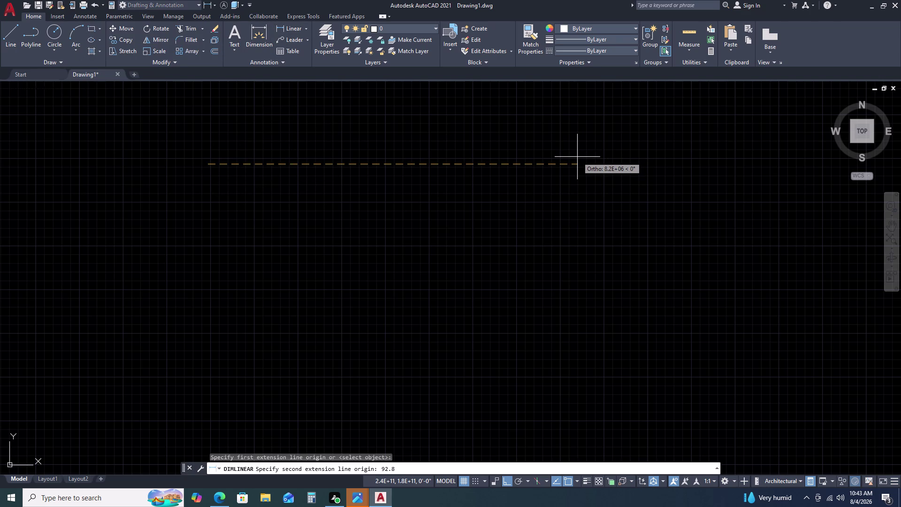
key(1)
key(period)
text(5)
key(space)
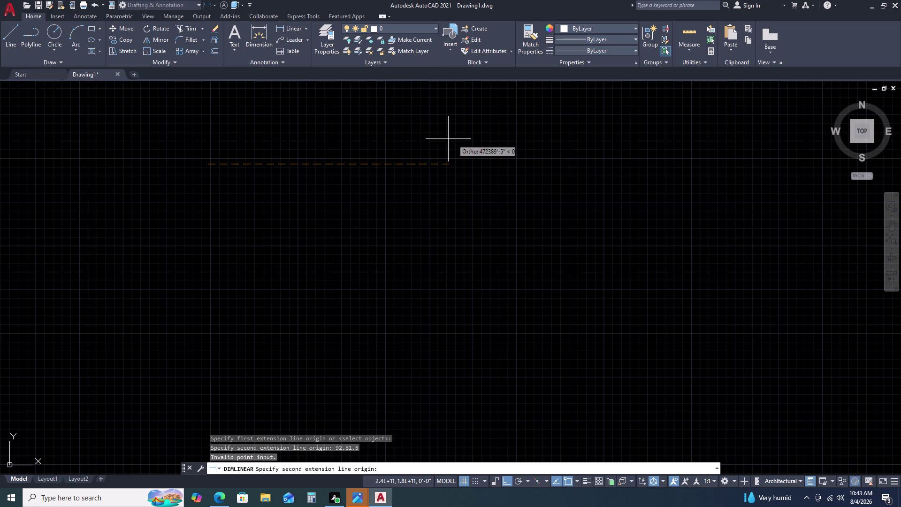
key(space)
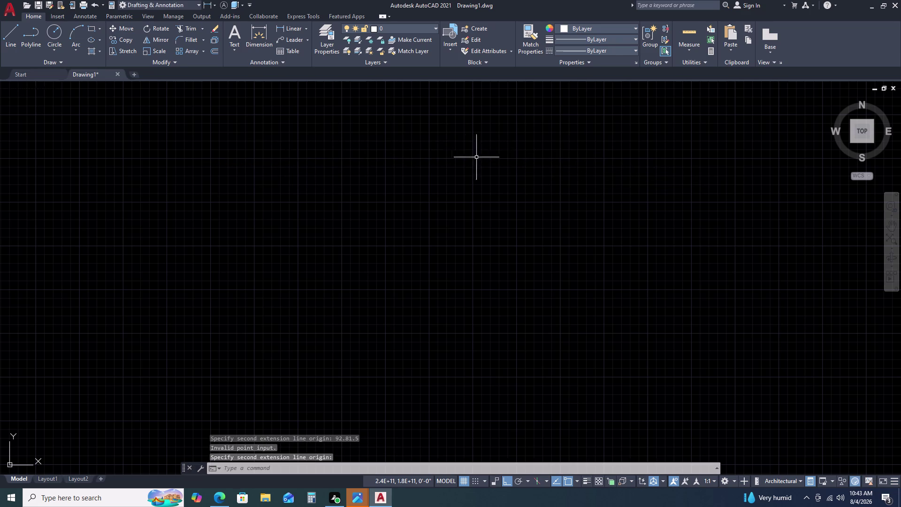
scroll(down, 3)
key(space)
double_click(225, 157)
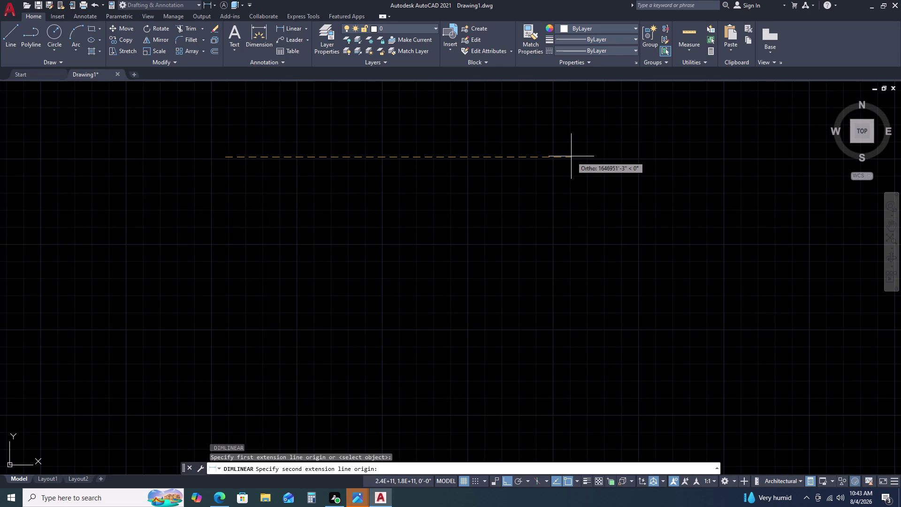
key(8)
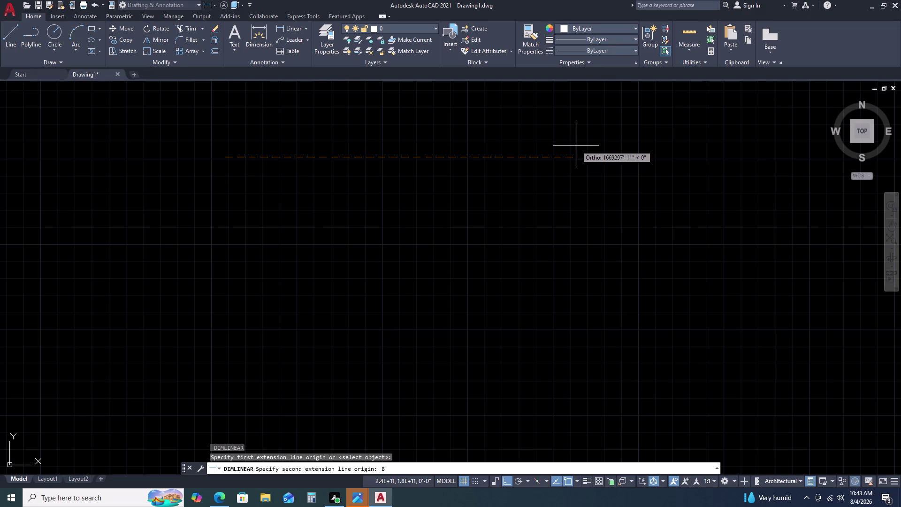
key(9)
key(BackSpace)
key(BackSpace)
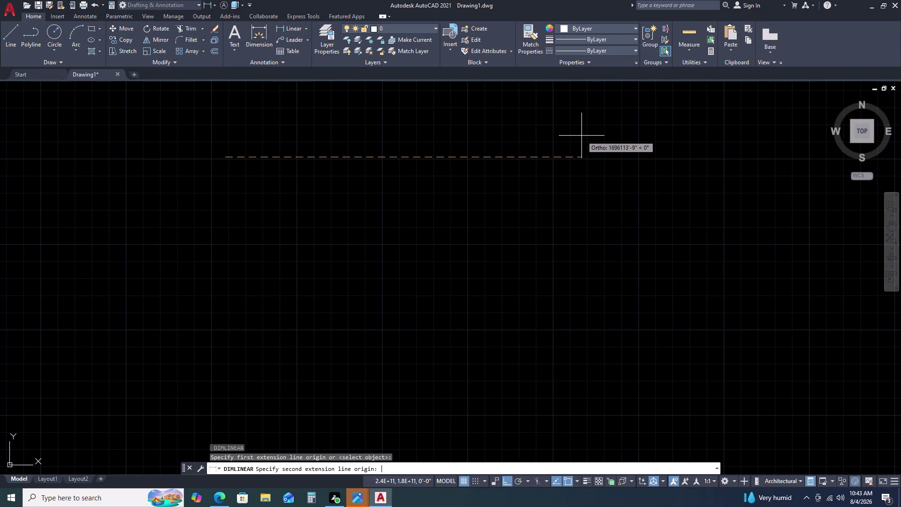
key(9)
text(2)
key(space)
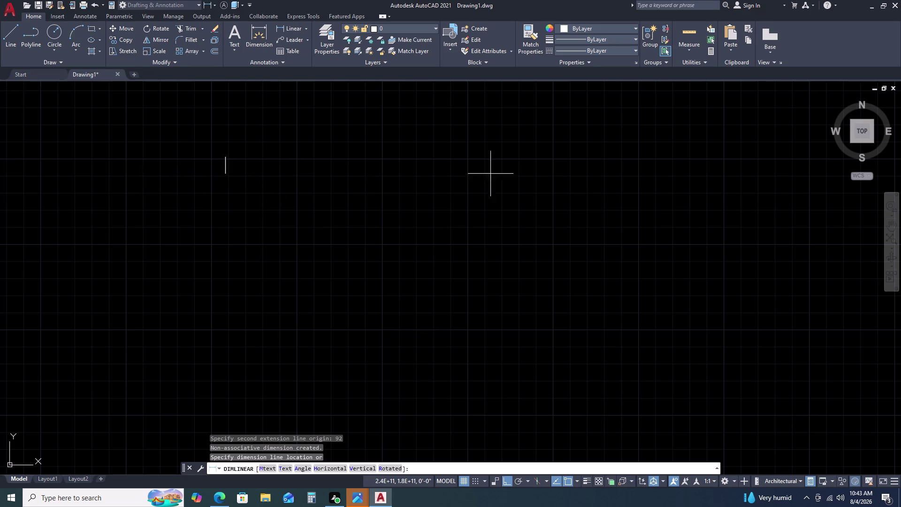
key(Escape)
scroll(down, 3)
scroll(down, 3)
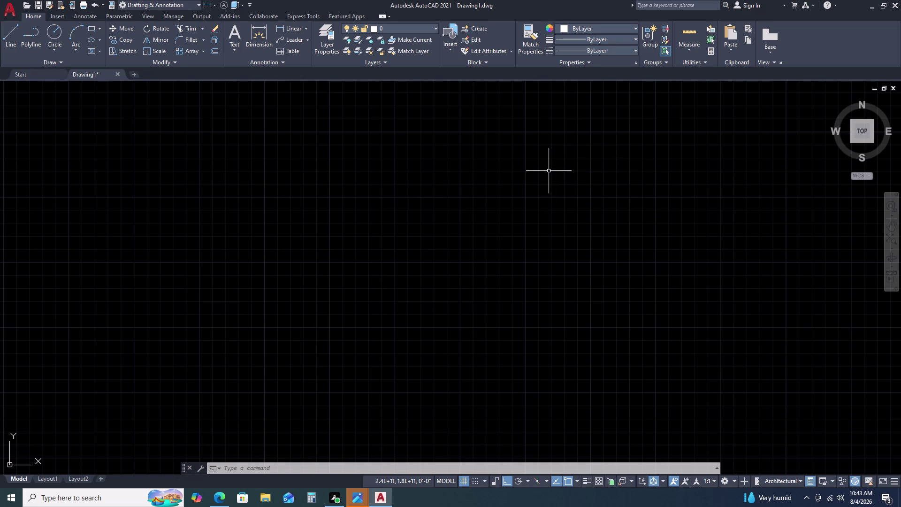
scroll(down, 3)
scroll(down, 3)
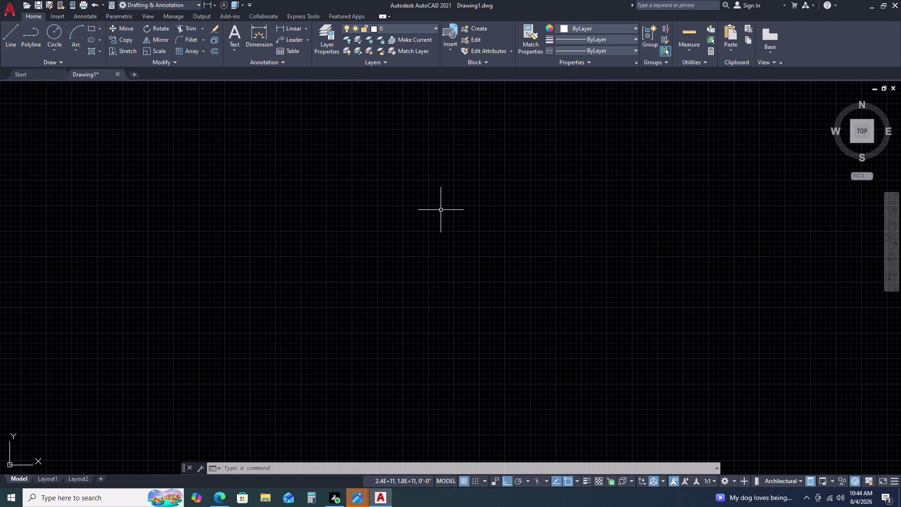
scroll(down, 3)
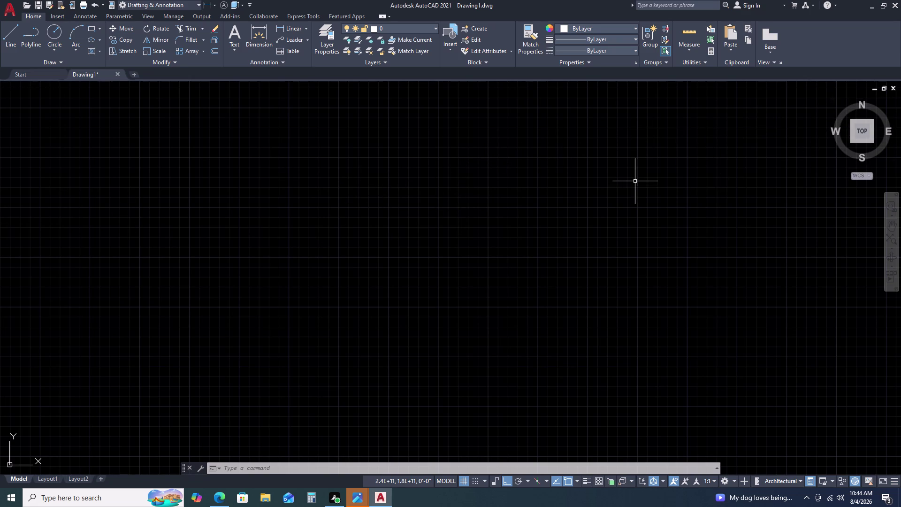
Start a rectangle with REC, pick its first corner, and choose Dimensions.
key(r)
key(e)
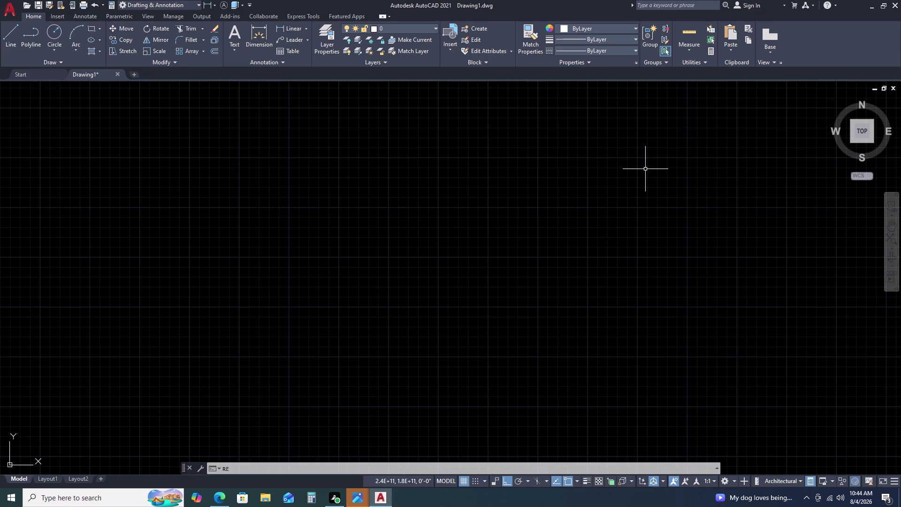
key(c)
key(space)
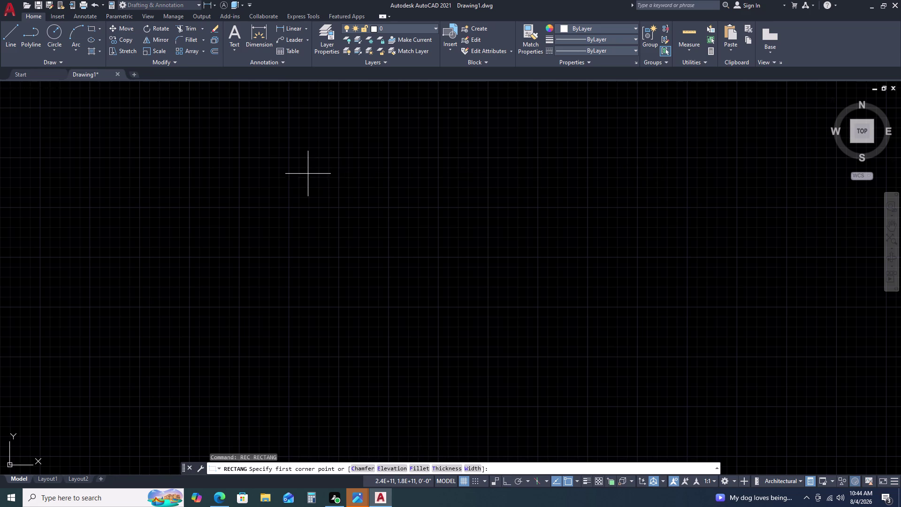
click(307, 172)
key(d)
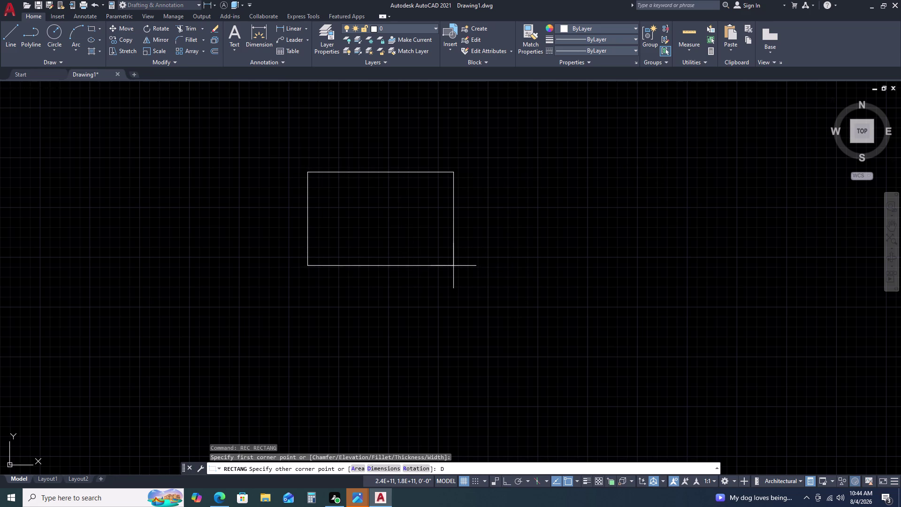
key(space)
Enter 46'5 as the rectangle length.
key(9)
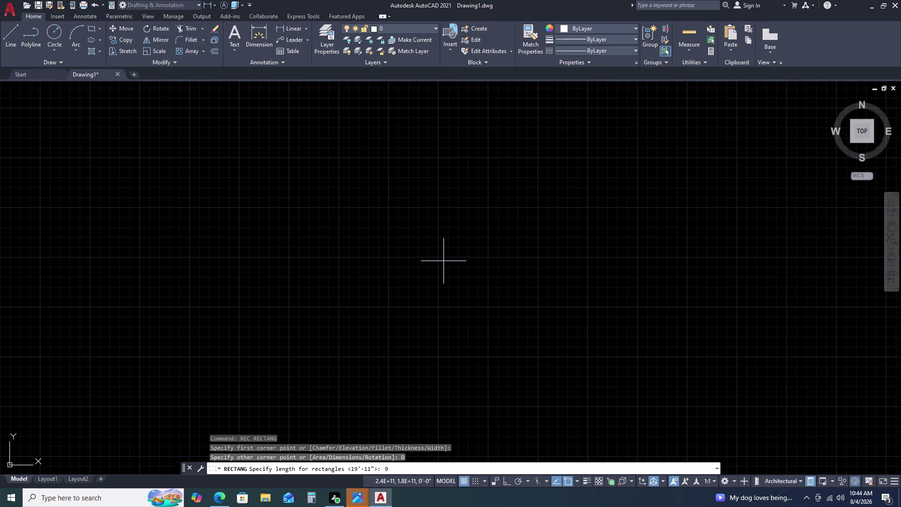
key(BackSpace)
text(49)
key(BackSpace)
key(6)
key(apostrophe)
key(5)
key(Return)
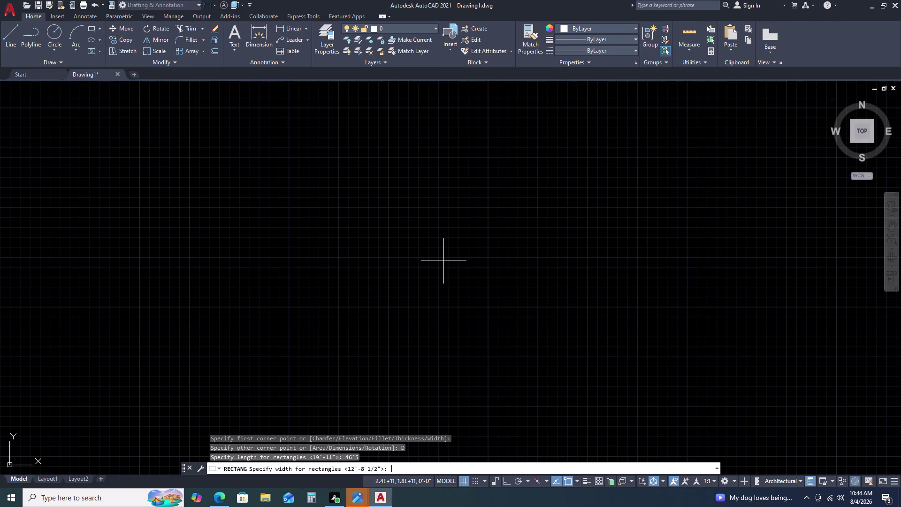
Enter 92'81.5 as the rectangle width, which is rejected.
key(9)
key(2)
key(apostrophe)
text(81)
key(period)
key(5)
key(Return)
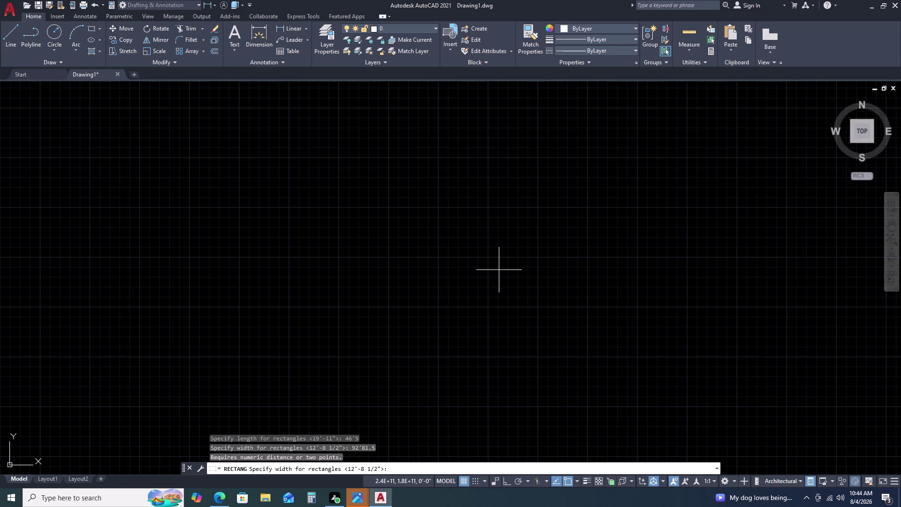
Retry the 92'81.5 width, then accept the default 12'-8 1/2" width.
key(8)
key(BackSpace)
key(BackSpace)
key(9)
key(2)
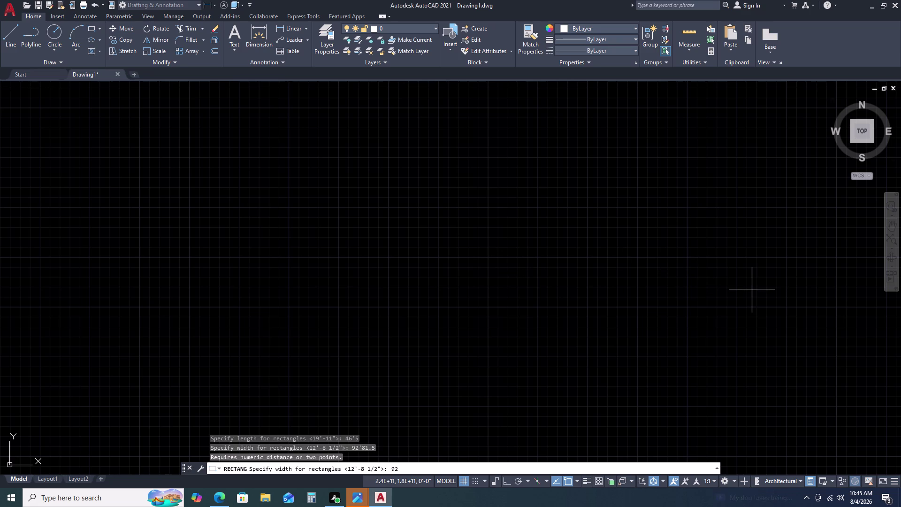
key(apostrophe)
text(8)
text(1)
text(.5)
key(space)
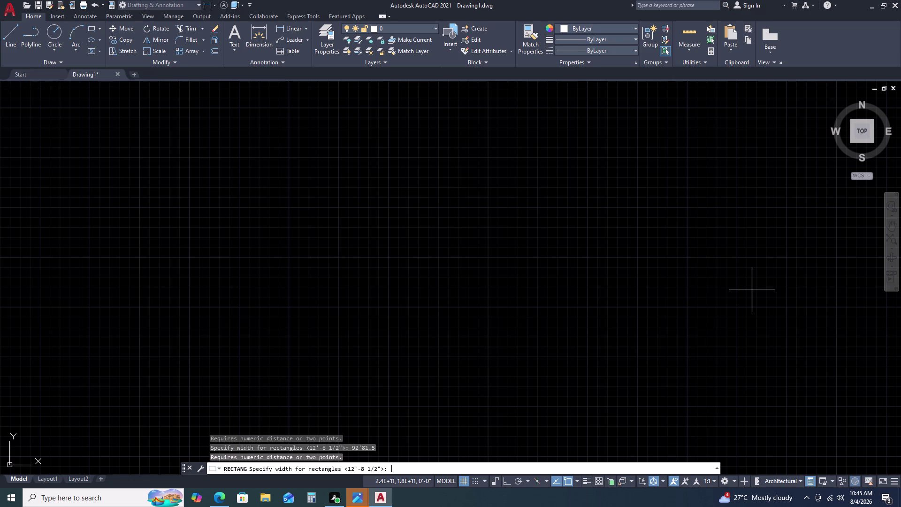
key(space)
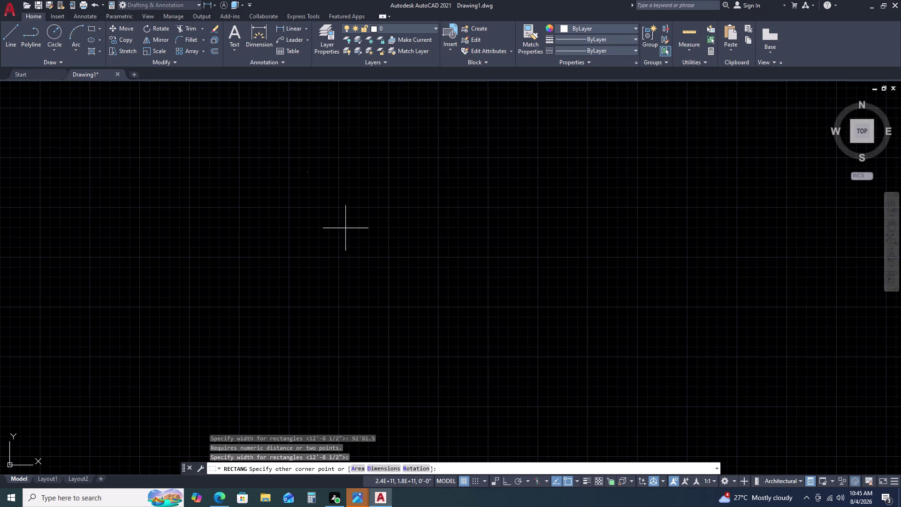
Place the 46'-5" by 12'-8 1/2" rectangle at its corner point in the drawing.
scroll(up, 3)
scroll(up, 3)
scroll(down, 3)
scroll(up, 3)
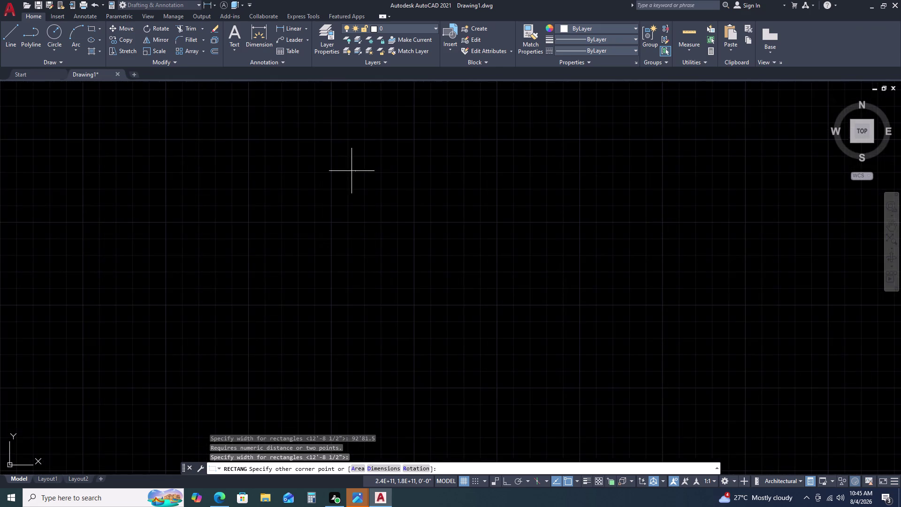
scroll(up, 3)
scroll(up, 3)
scroll(up, 3)
scroll(up, 3)
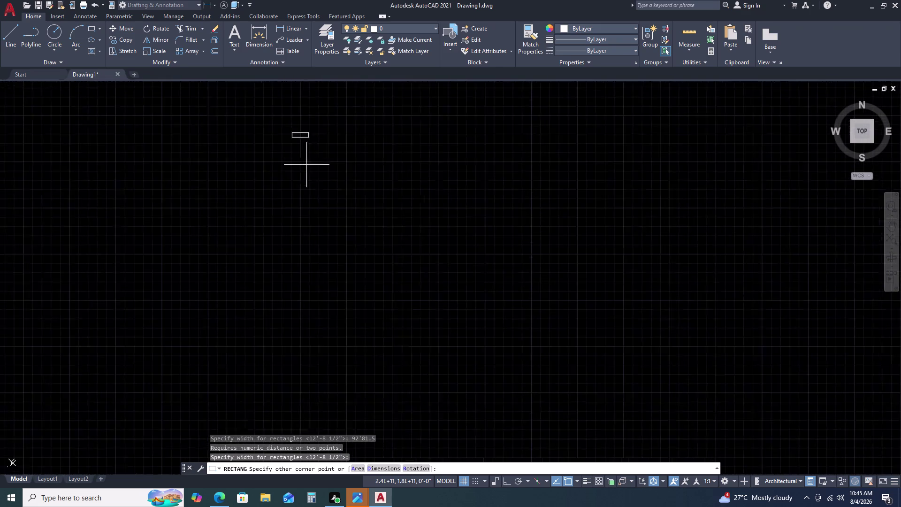
scroll(up, 3)
middle_drag(314, 170, 325, 184)
scroll(down, 3)
scroll(up, 3)
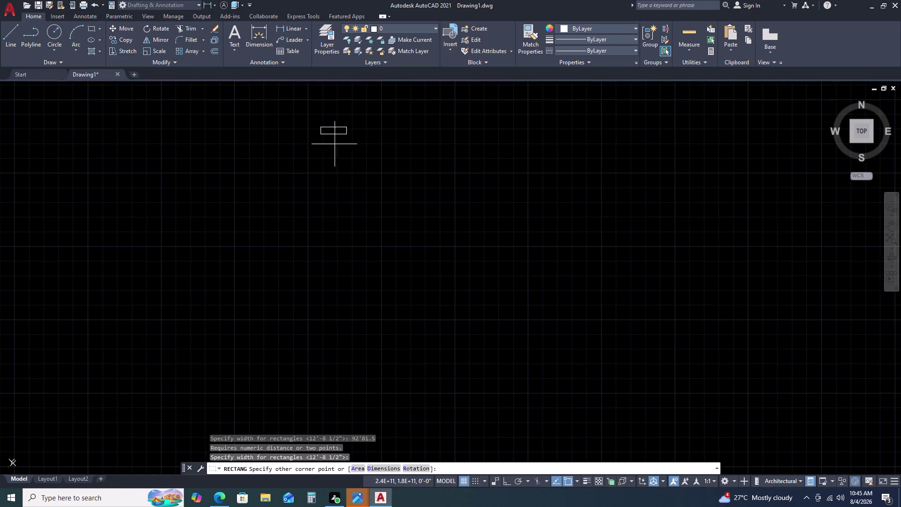
scroll(up, 3)
middle_drag(293, 124, 339, 166)
middle_drag(351, 174, 369, 192)
middle_drag(388, 214, 393, 220)
middle_click(399, 228)
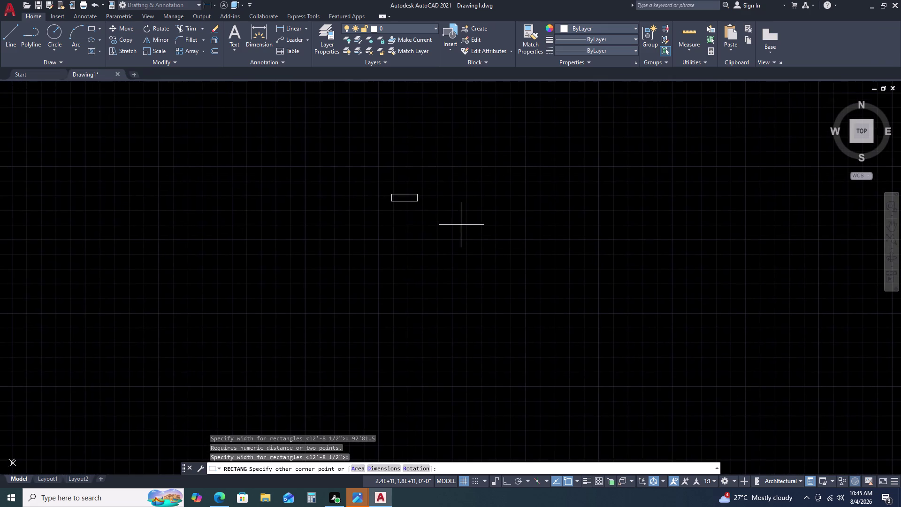
scroll(up, 3)
click(418, 221)
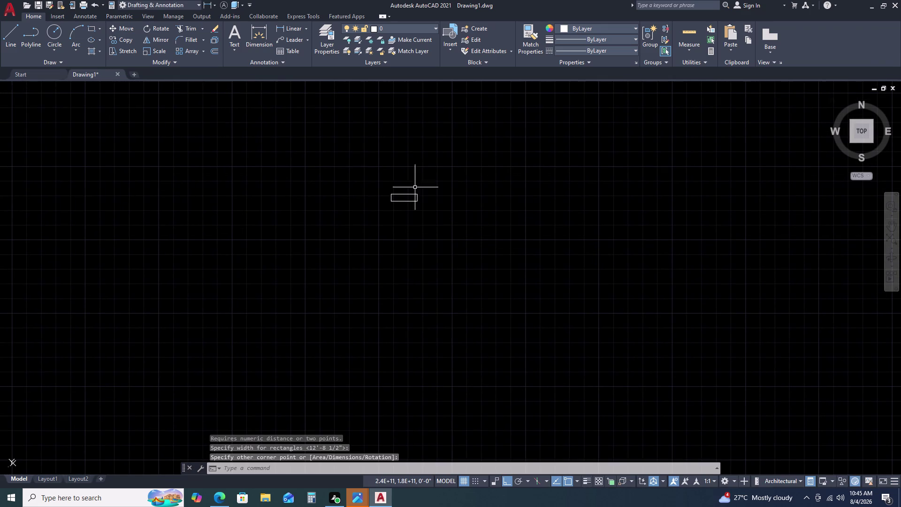
key(Escape)
Zoom in on the rectangle and start a Linear dimension from the Annotation panel.
scroll(up, 3)
scroll(up, 3)
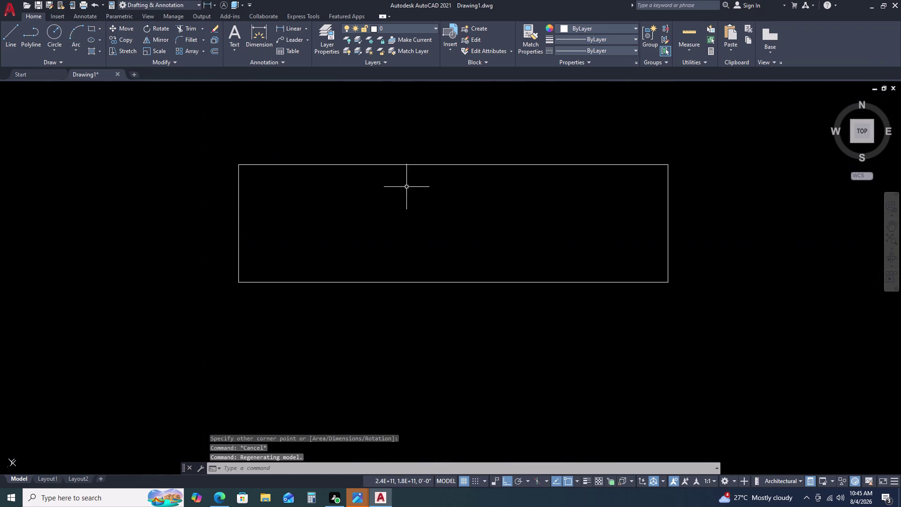
click(290, 22)
click(290, 34)
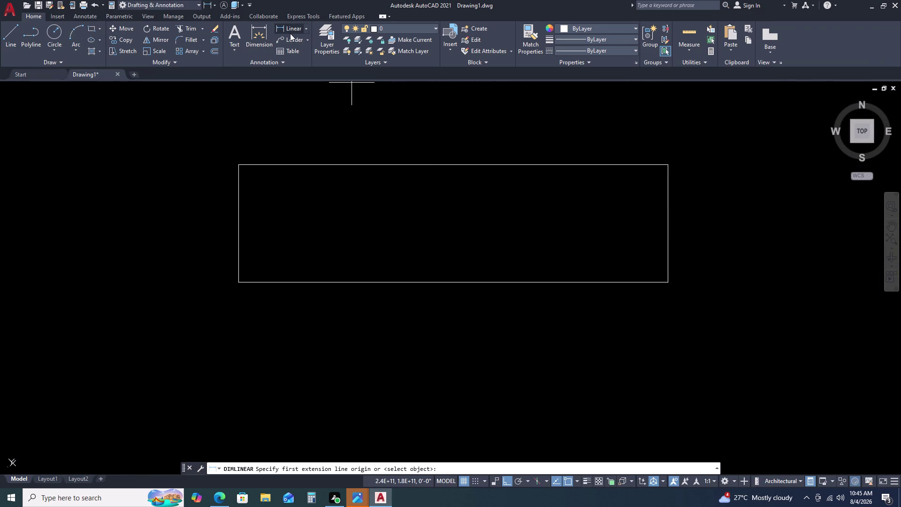
Dimension the rectangle's top edge as 46'-5", placed above the rectangle.
key(space)
click(354, 165)
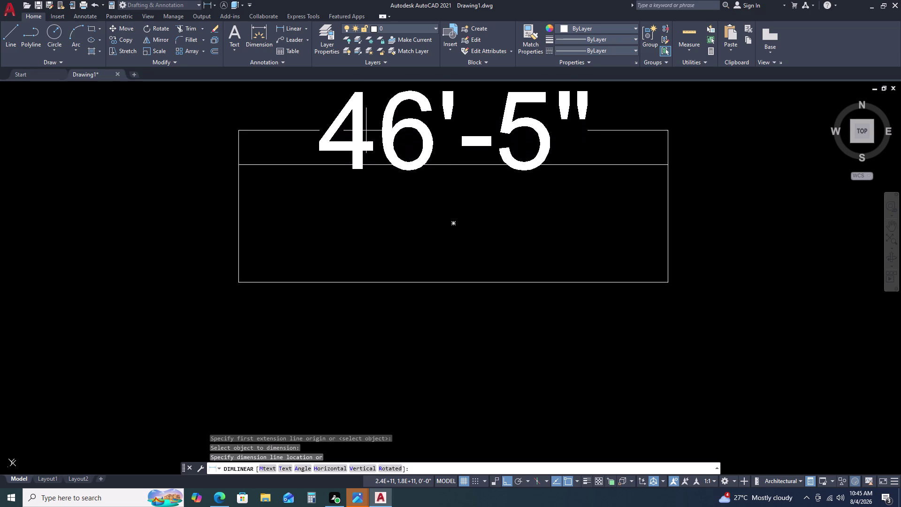
middle_drag(400, 108, 403, 157)
middle_click(403, 164)
double_click(427, 132)
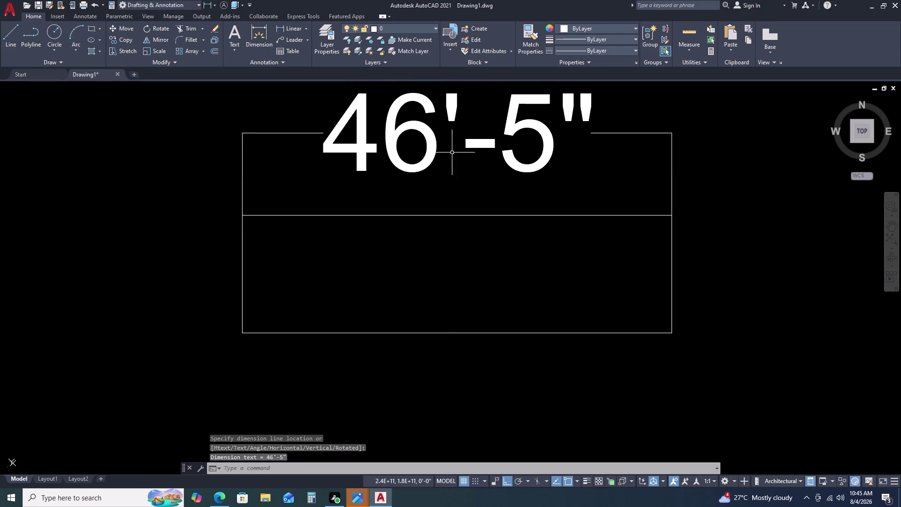
Abandon a second dimension, then erase the rectangle and its 46'-5" dimension.
key(space)
key(space)
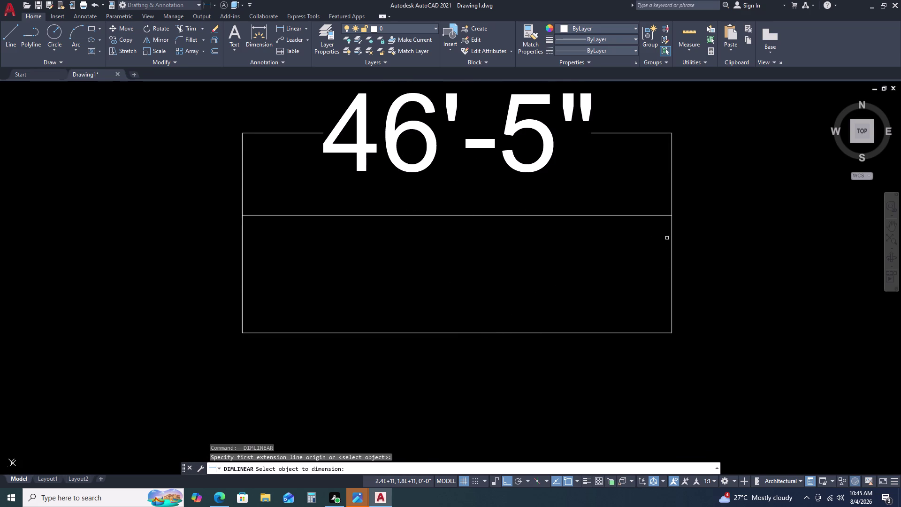
double_click(672, 247)
key(Escape)
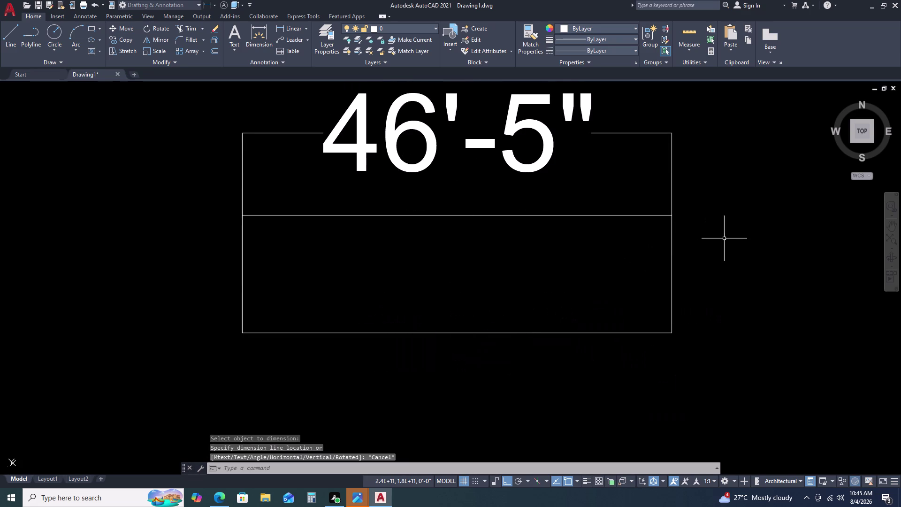
scroll(down, 3)
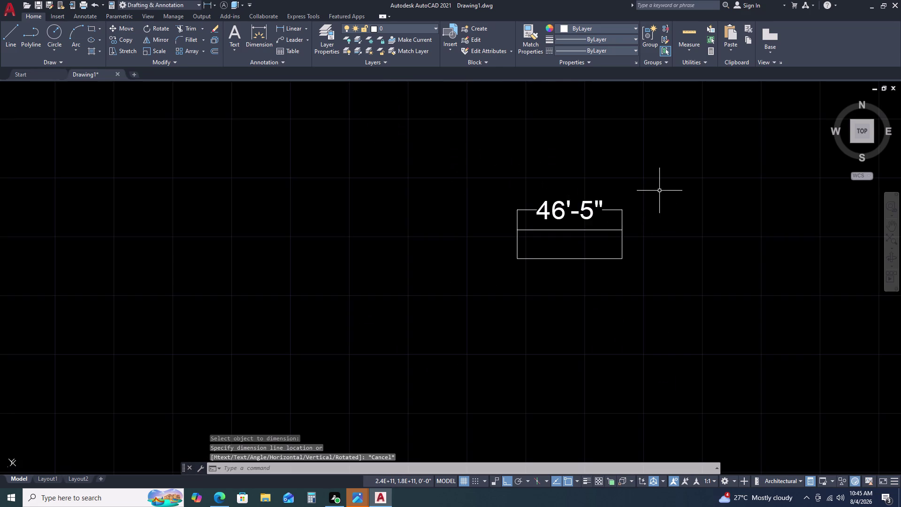
drag(657, 196, 651, 207)
drag(451, 303, 473, 303)
key(Delete)
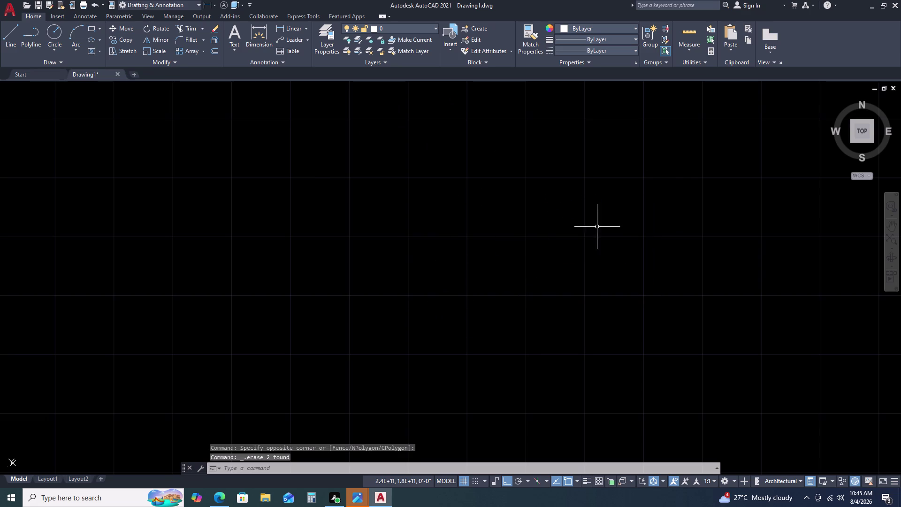
key(r)
key(e)
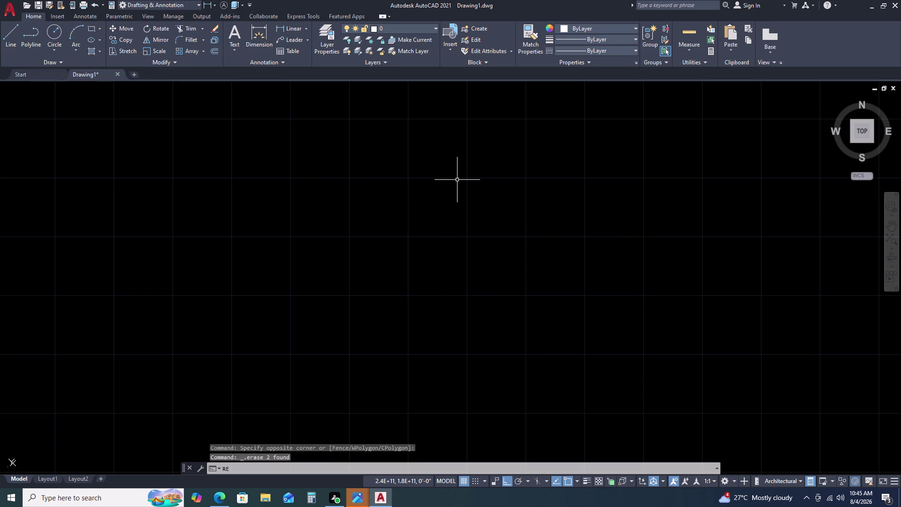
key(c)
key(space)
click(259, 158)
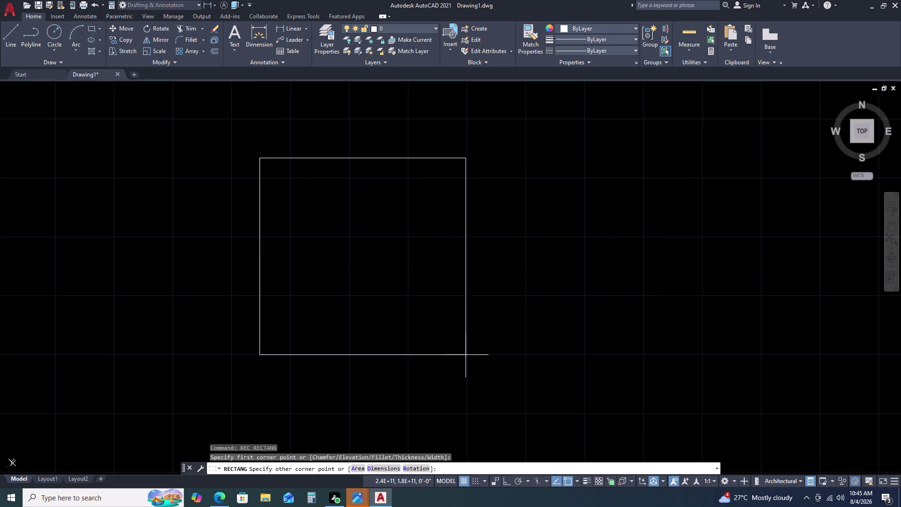
key(d)
key(space)
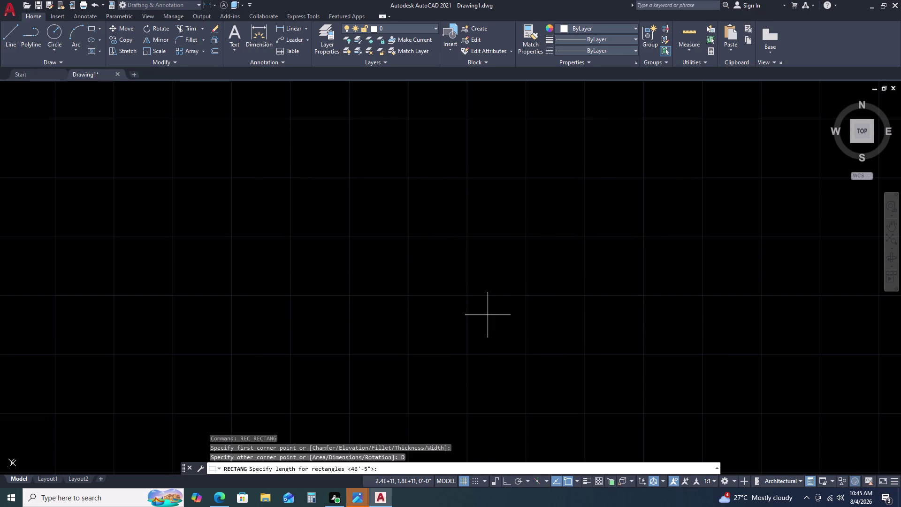
text(92)
key(apostrophe)
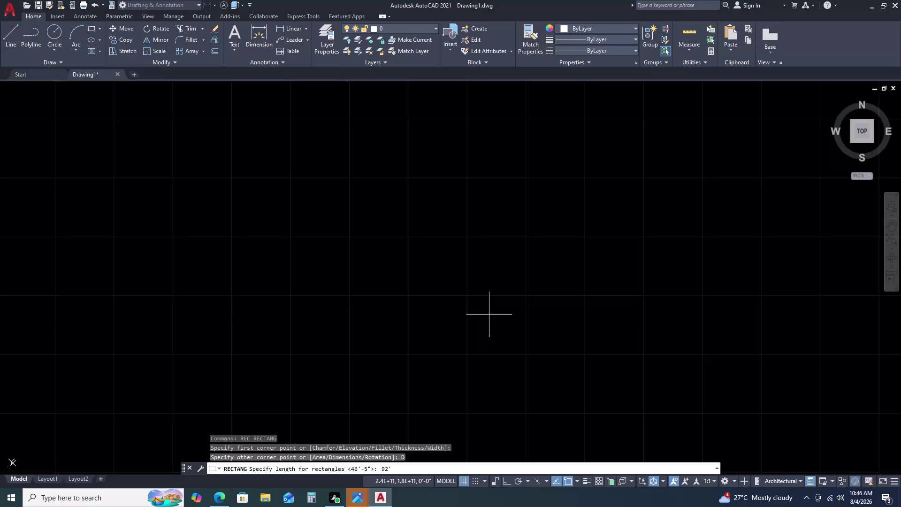
text(8)
text(1)
key(period)
key(5)
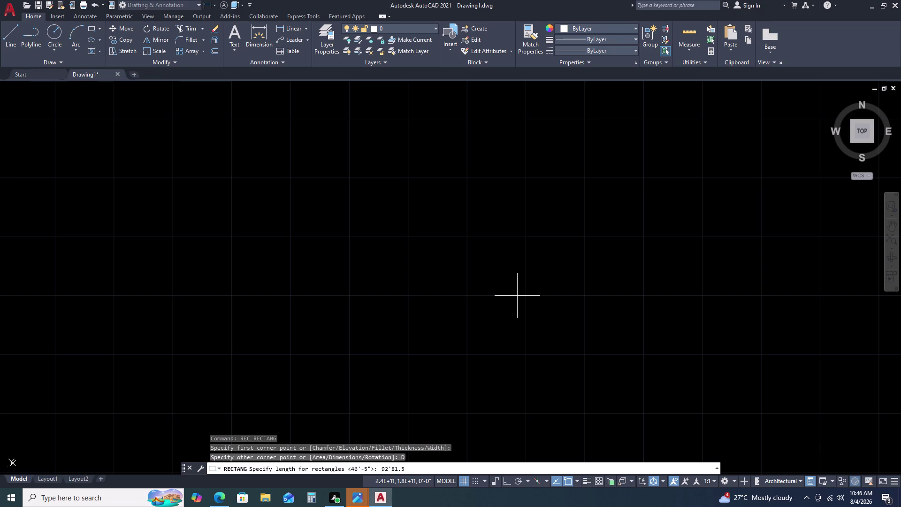
key(space)
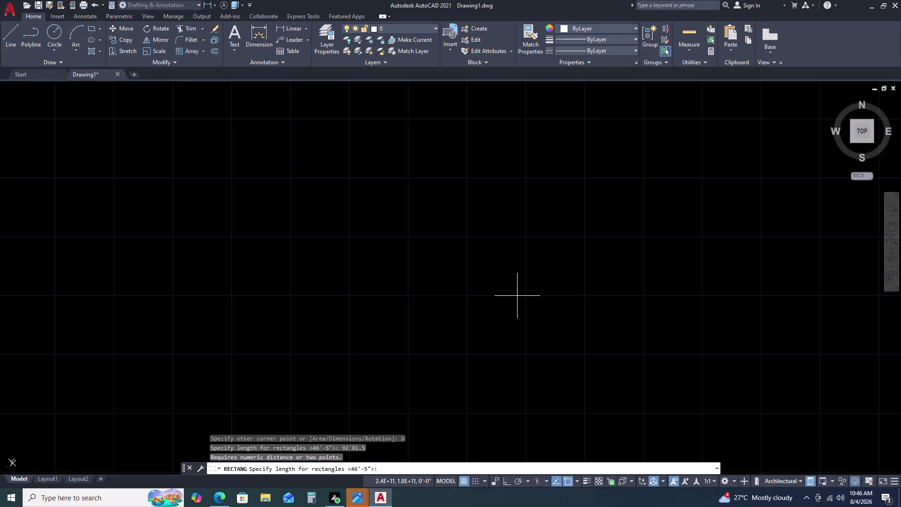
key(space)
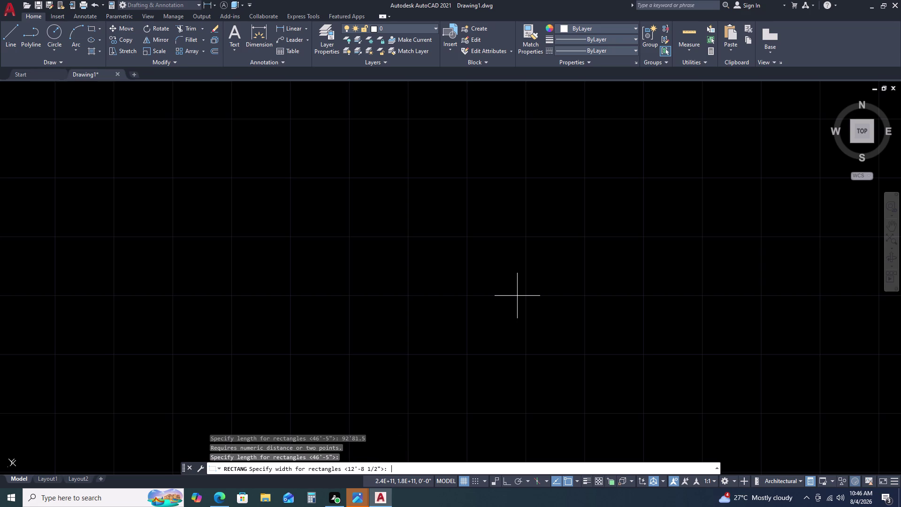
key(9)
key(2)
key(apostrophe)
text(81)
key(period)
text(5)
key(space)
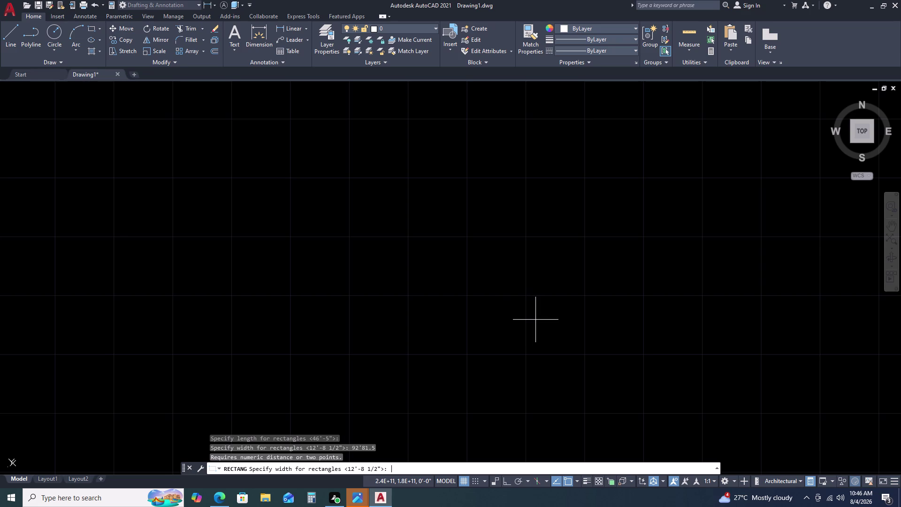
key(space)
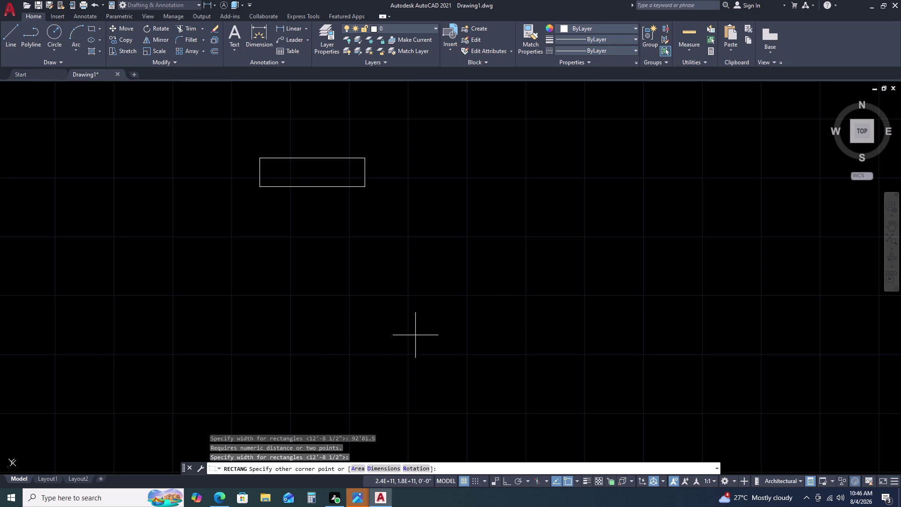
click(429, 352)
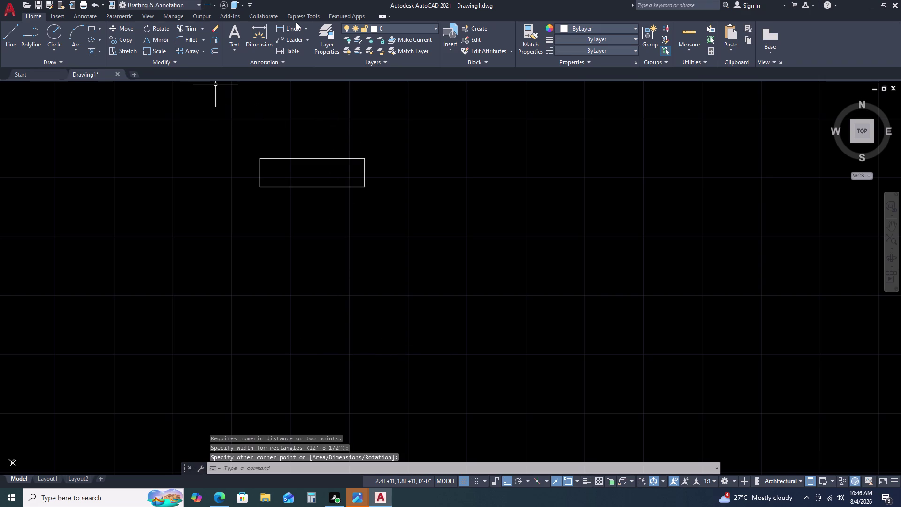
double_click(295, 22)
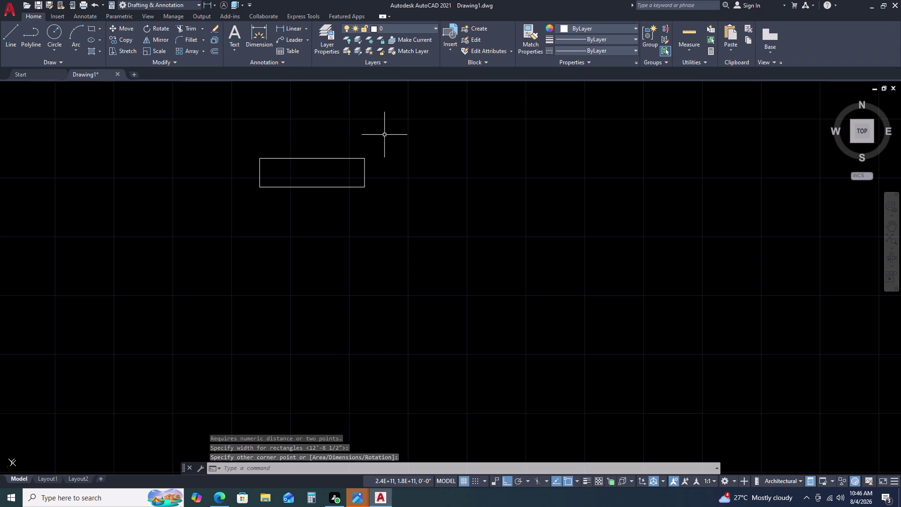
click(391, 133)
double_click(310, 201)
key(Delete)
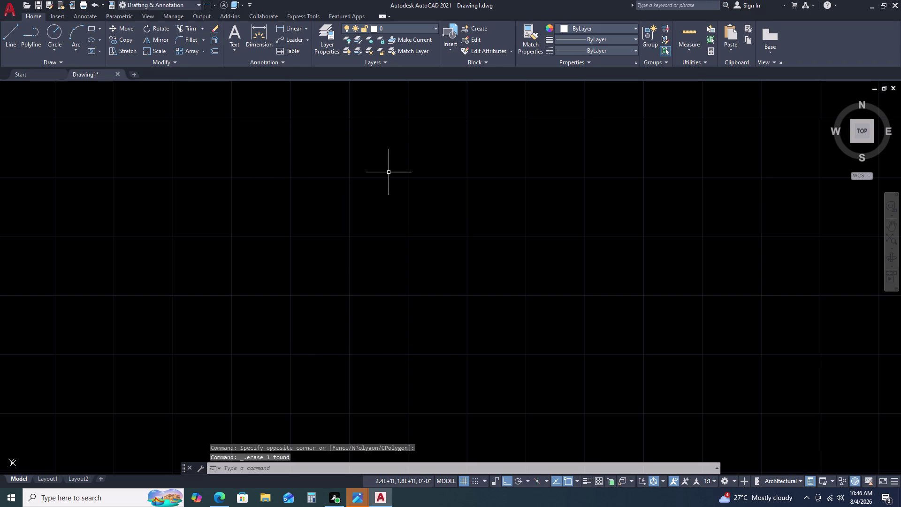
Open the Blocks palette with the I alias, then close it without inserting anything.
scroll(down, 3)
middle_drag(531, 189, 472, 214)
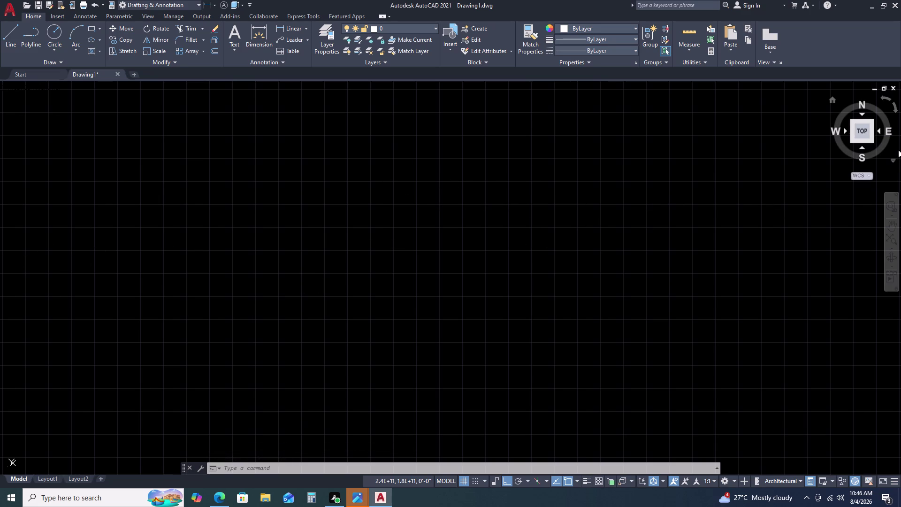
scroll(down, 3)
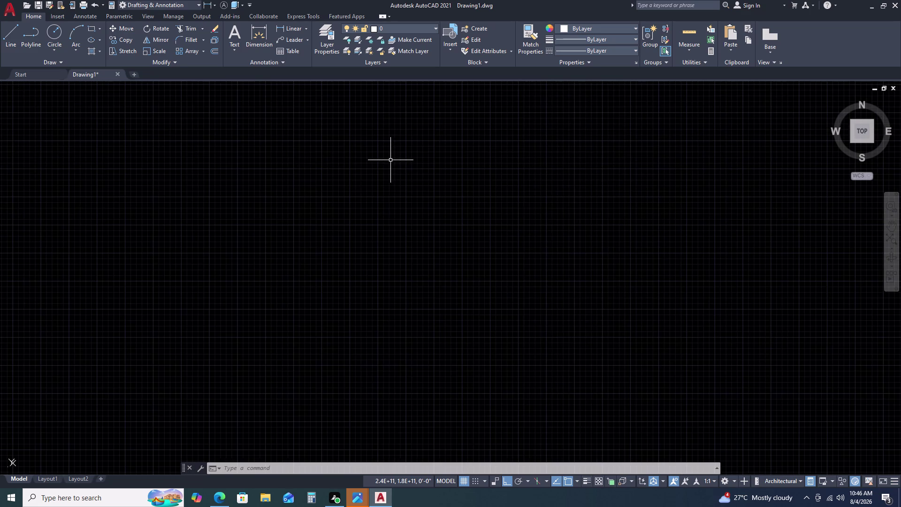
scroll(down, 3)
scroll(down, 3)
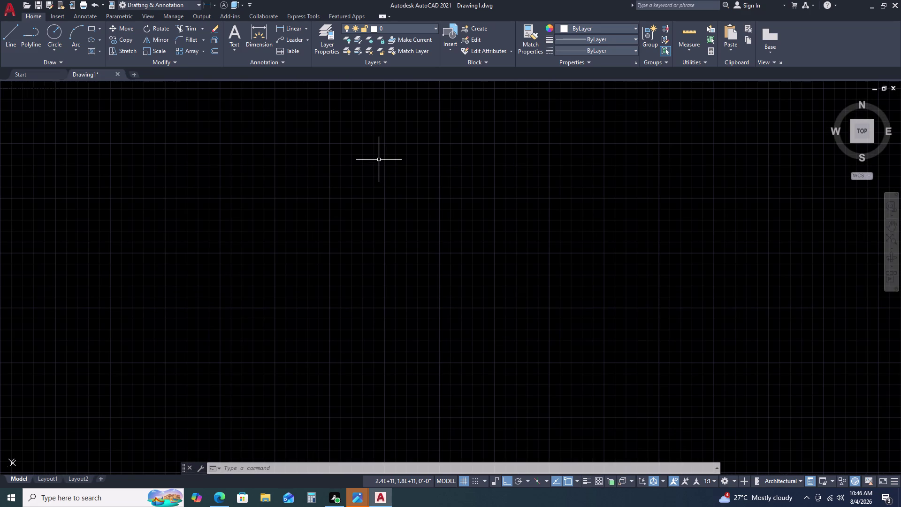
text(I)
key(space)
key(Escape)
key(Escape)
key(Escape)
key(Escape)
key(Escape)
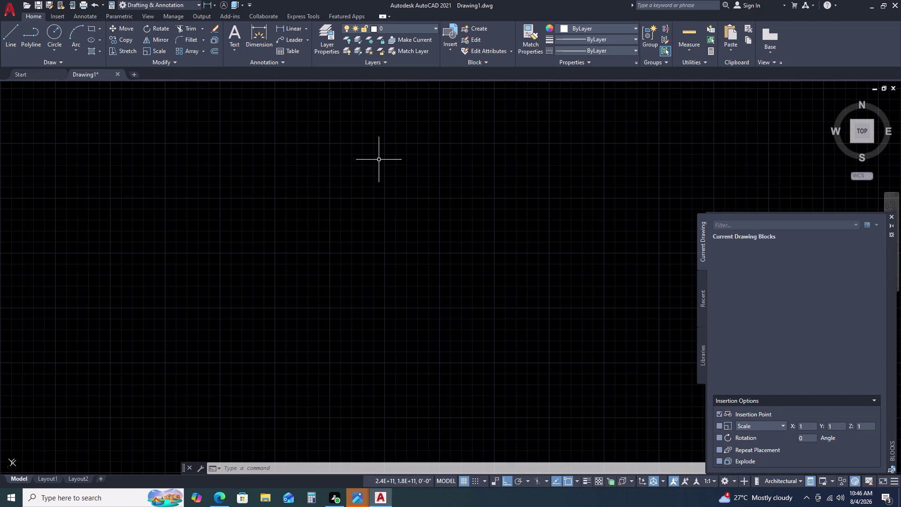
key(Escape)
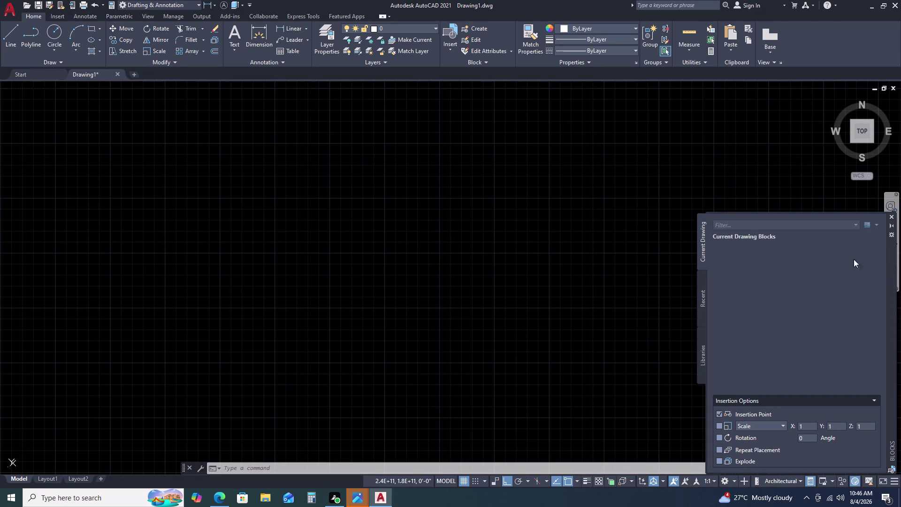
double_click(894, 215)
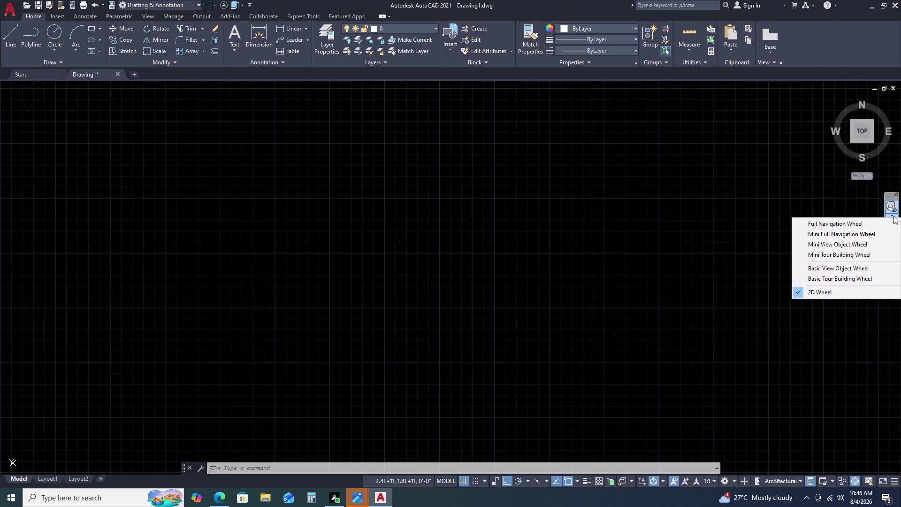
Dismiss the navigation wheel menu and start the LINE command.
click(438, 337)
click(351, 346)
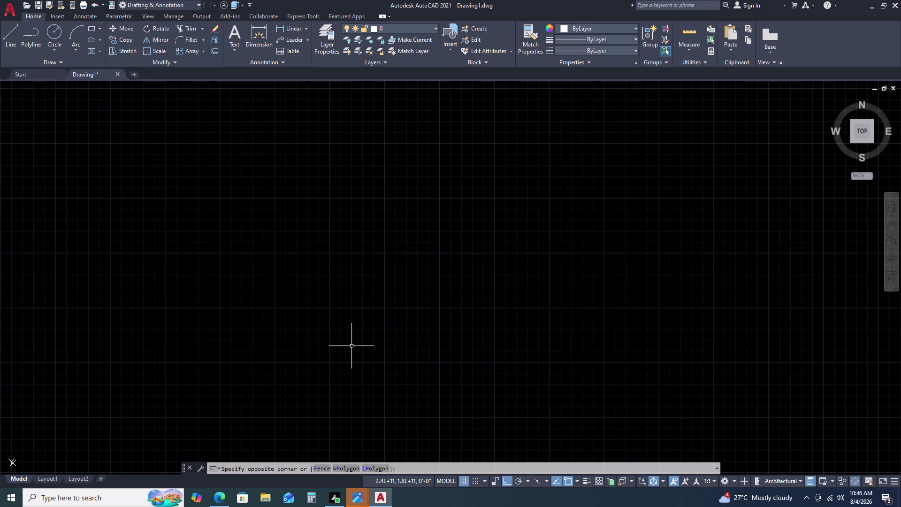
text(L)
key(space)
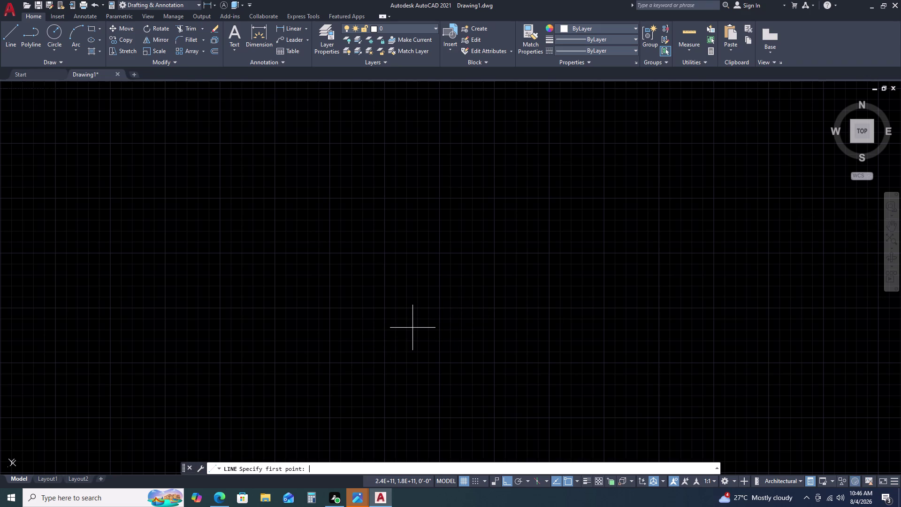
Pick the outline's start point and draw the long first segment.
click(507, 153)
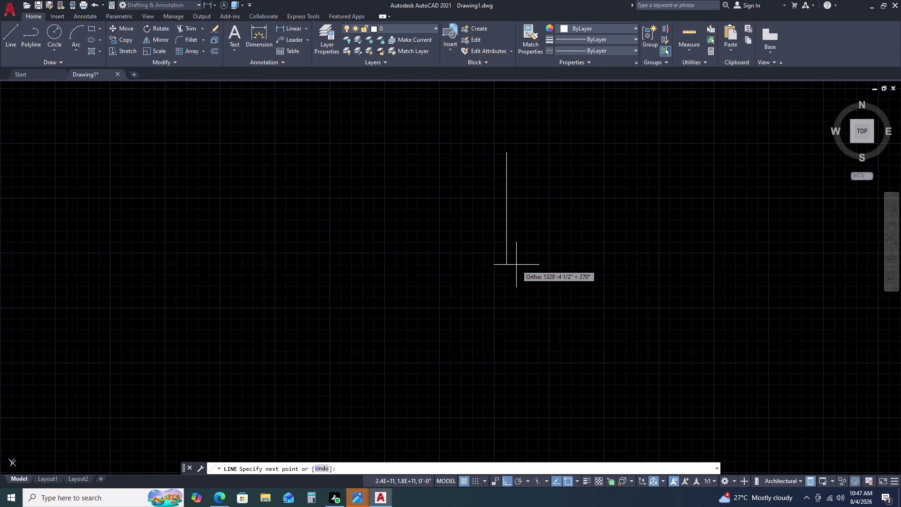
key(9)
key(2)
key(apostrophe)
key(8)
key(1)
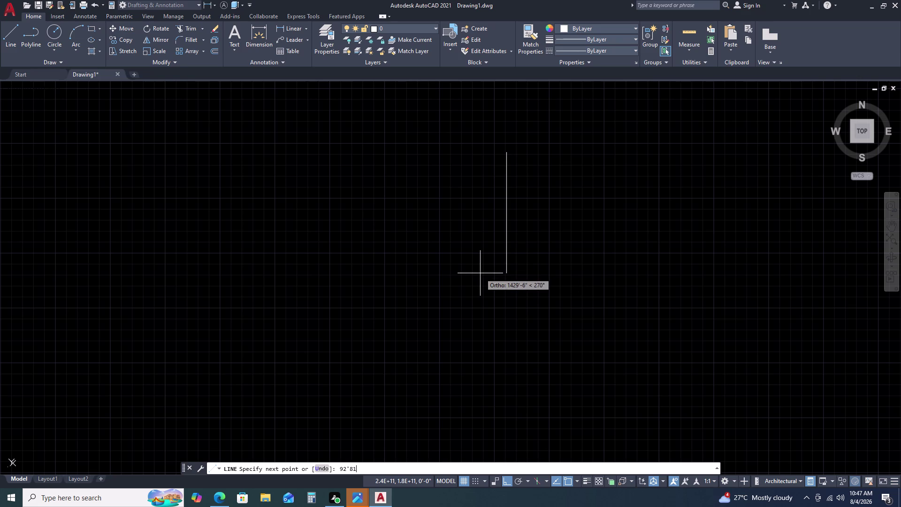
text(..)
key(5)
key(BackSpace)
key(BackSpace)
key(5)
key(Return)
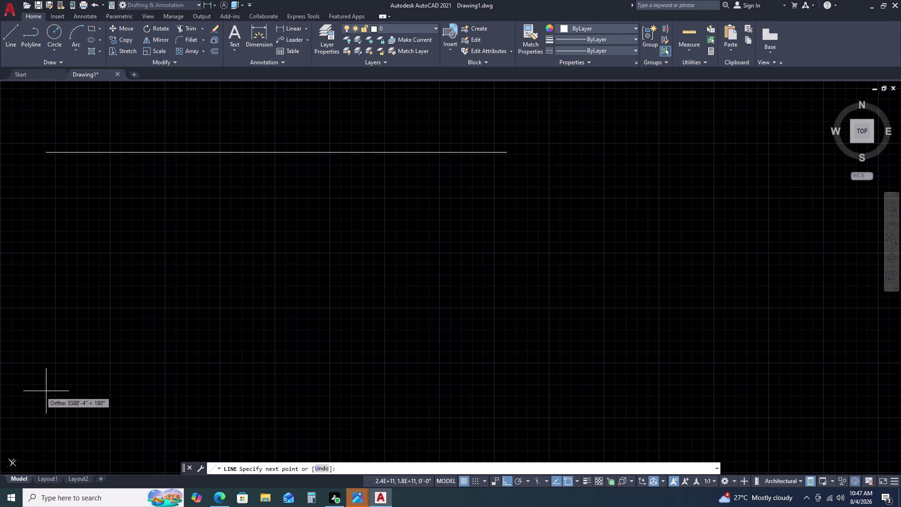
Continue the outline with 90' and 2' segments.
scroll(up, 3)
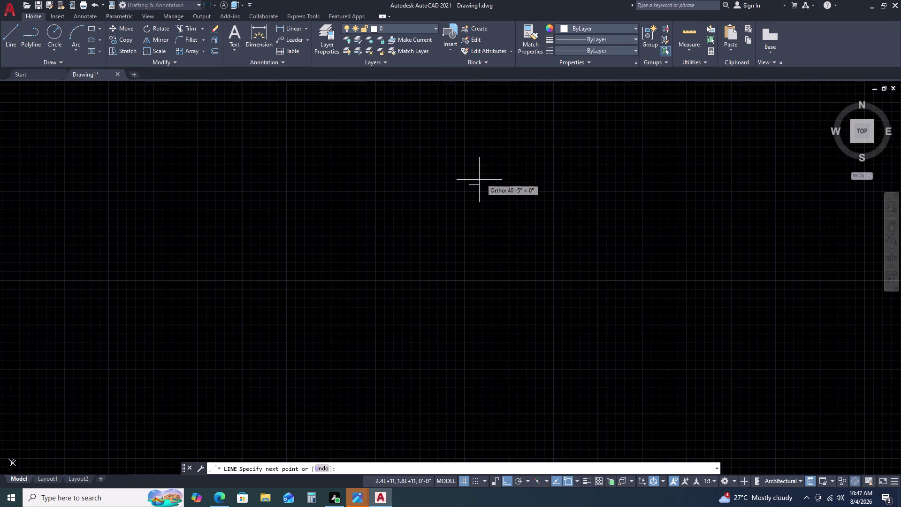
scroll(up, 3)
scroll(down, 3)
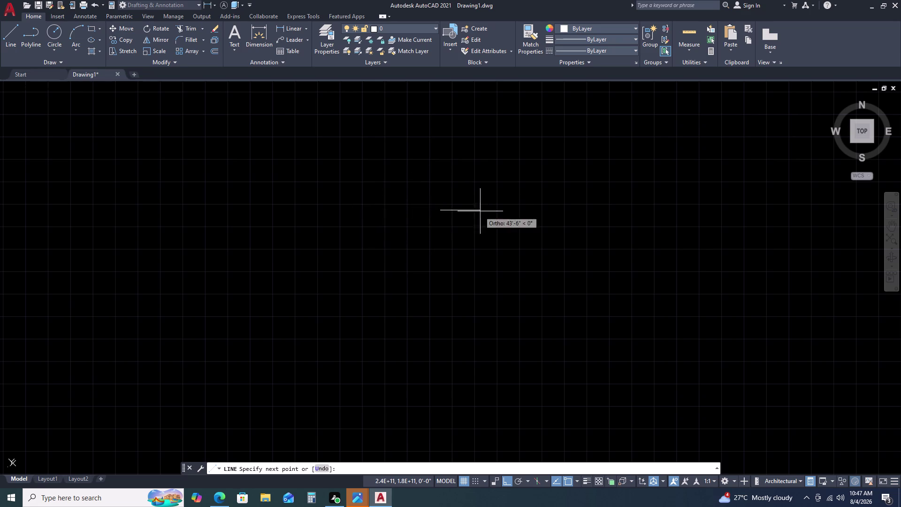
key(9)
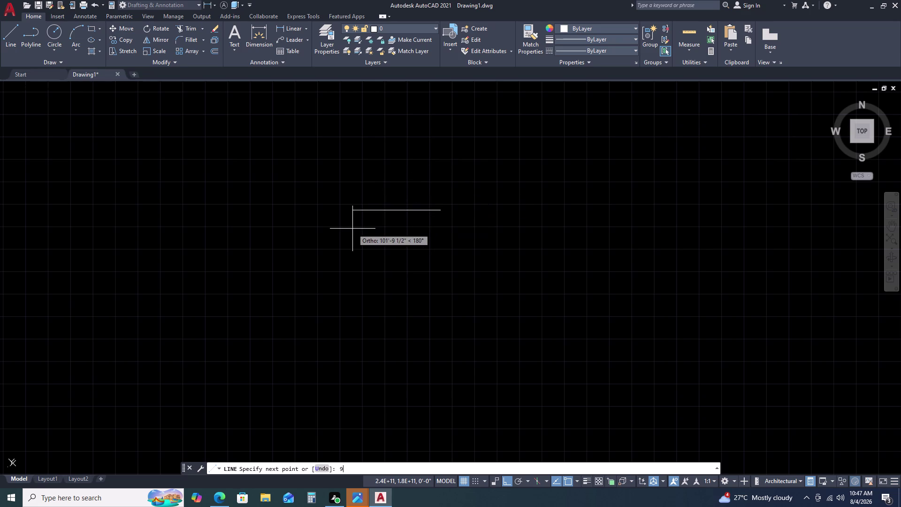
key(0)
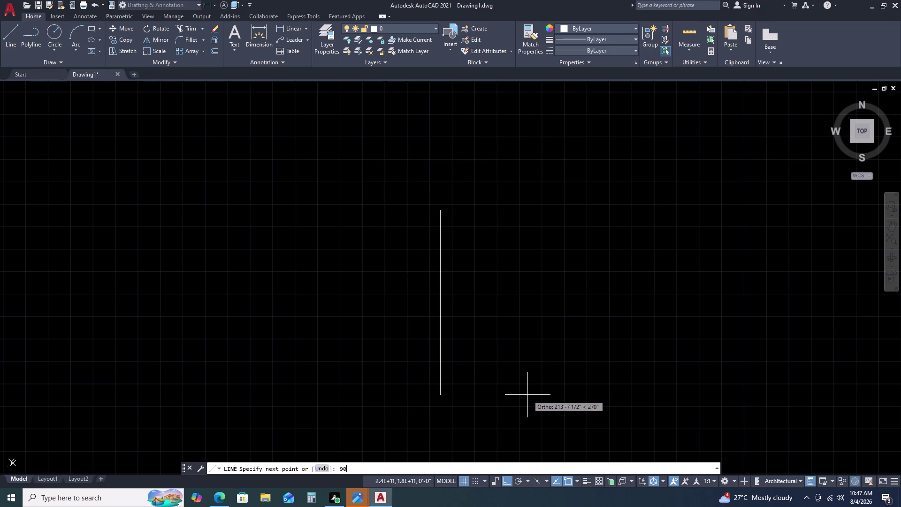
key(apostrophe)
key(Return)
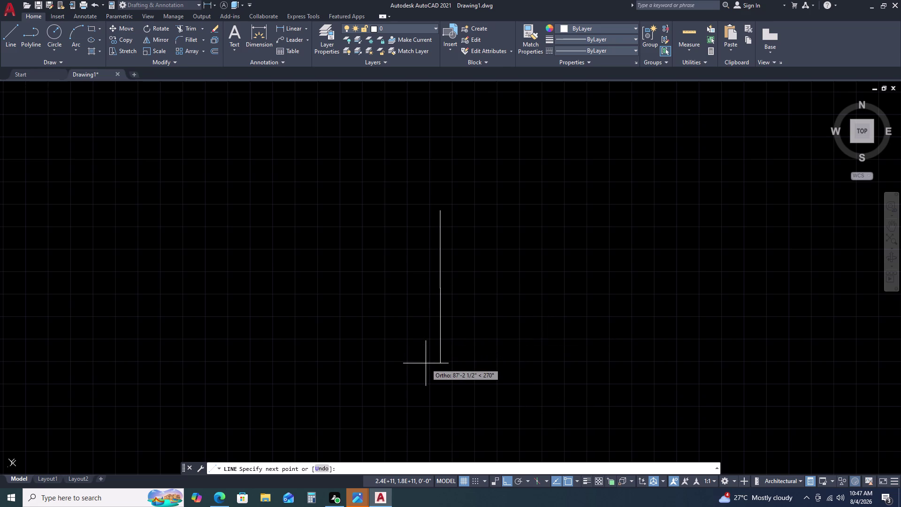
text(2')
key(Return)
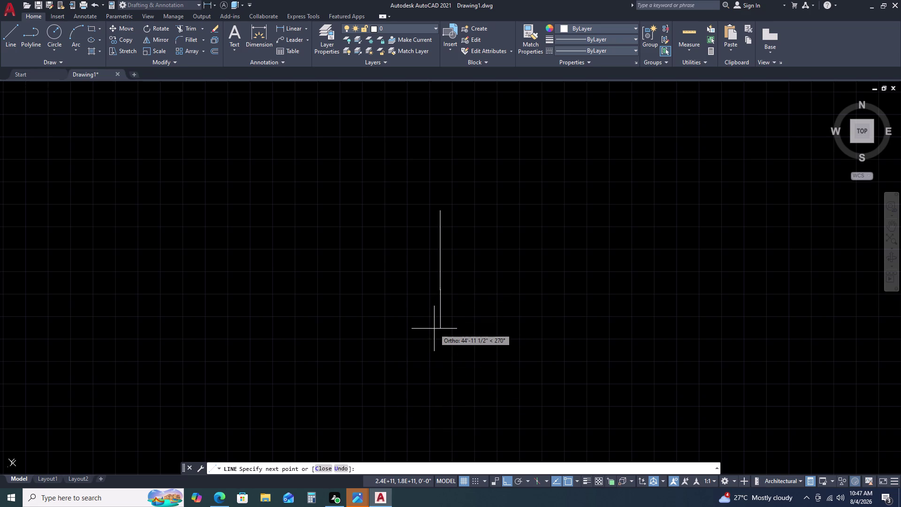
Retype a mistyped short segment length, then end the line command.
key(8)
text(1.5)
text('')
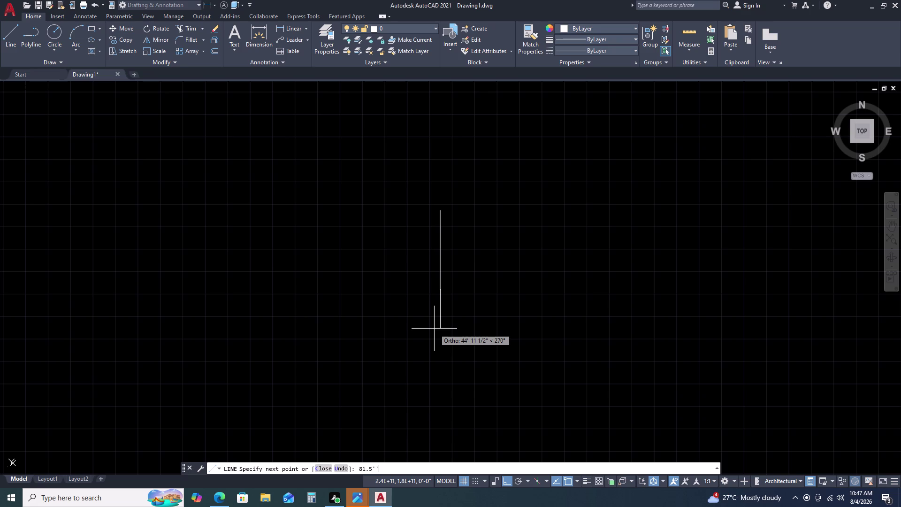
key(BackSpace)
key(BackSpace)
key(BackSpace)
key(BackSpace)
key(BackSpace)
key(BackSpace)
key(BackSpace)
text(0.8)
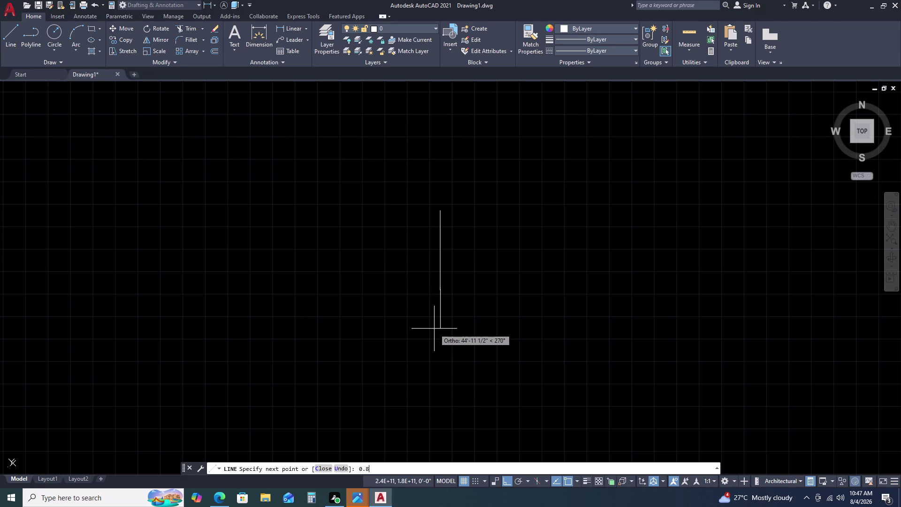
key(1)
key(period)
key(5)
key(Return)
scroll(up, 3)
scroll(down, 3)
scroll(up, 3)
scroll(up, 3)
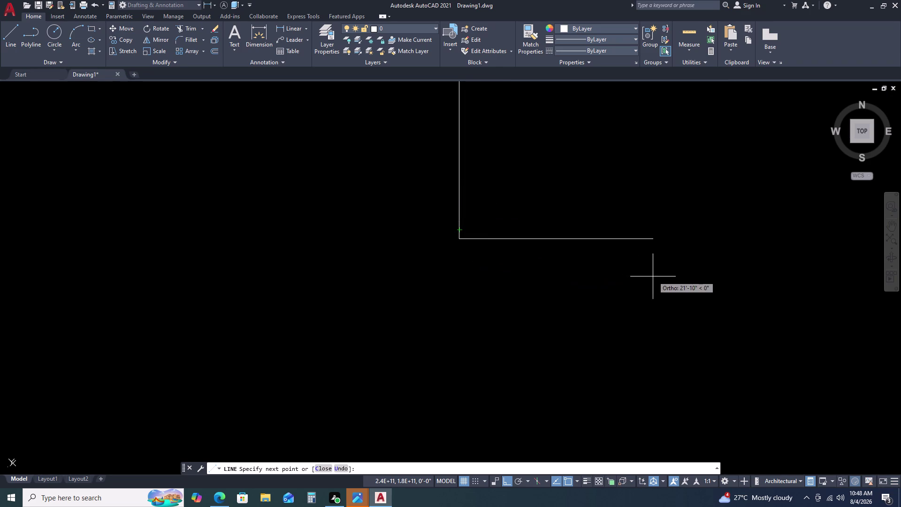
key(Escape)
Dimension the long side's endpoints as 92', then pick the rectangle's left side.
click(298, 29)
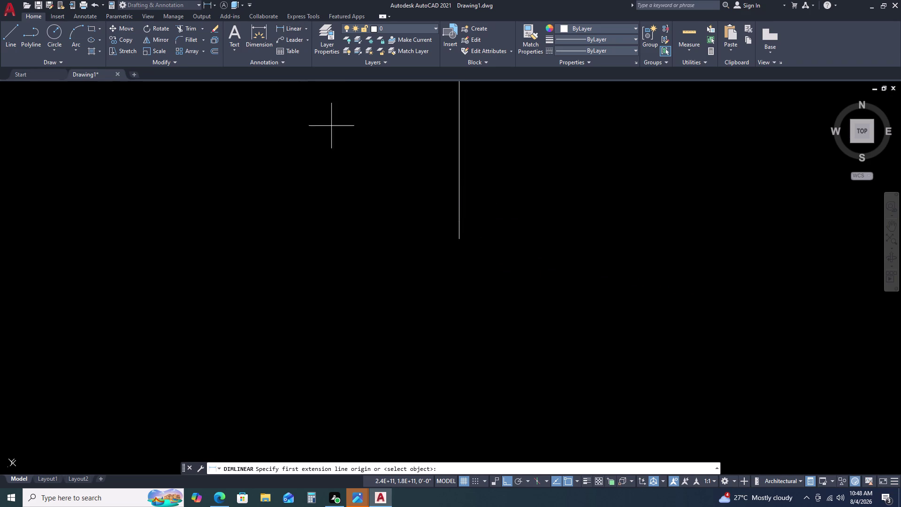
scroll(down, 3)
scroll(down, 3)
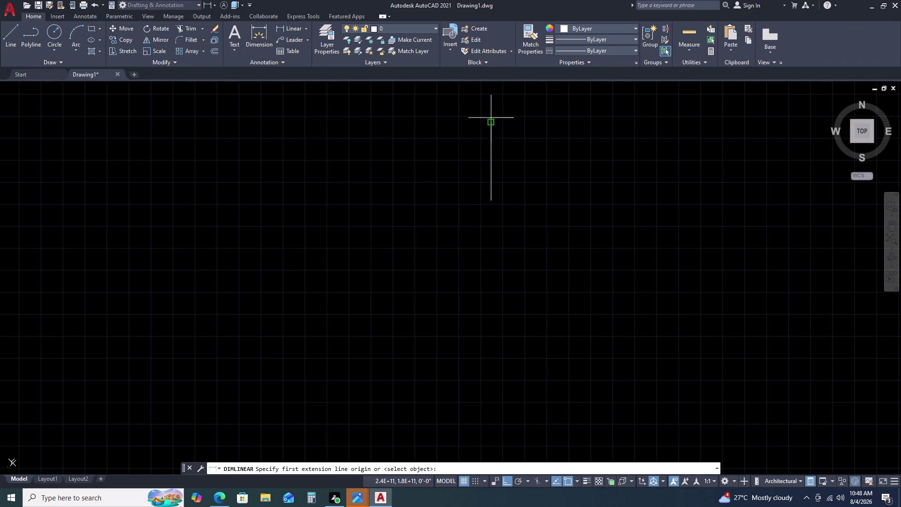
click(492, 119)
scroll(up, 3)
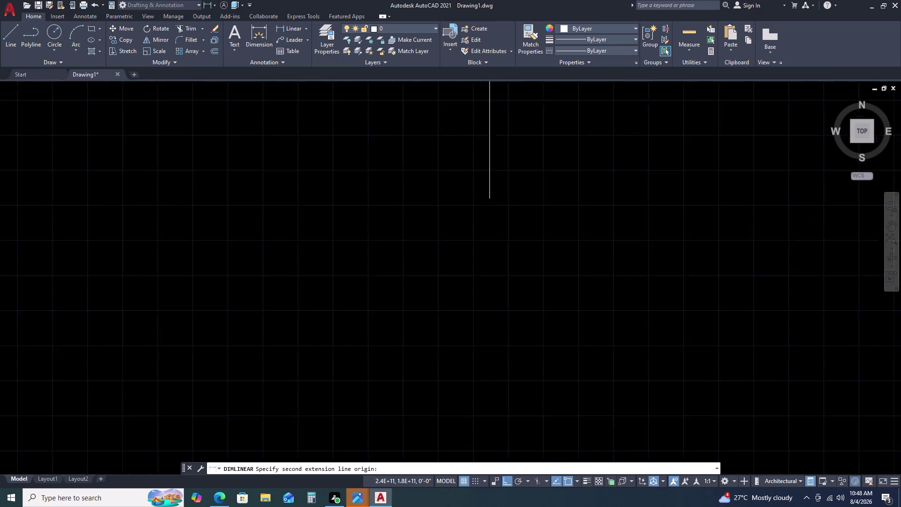
scroll(up, 3)
double_click(484, 192)
scroll(down, 3)
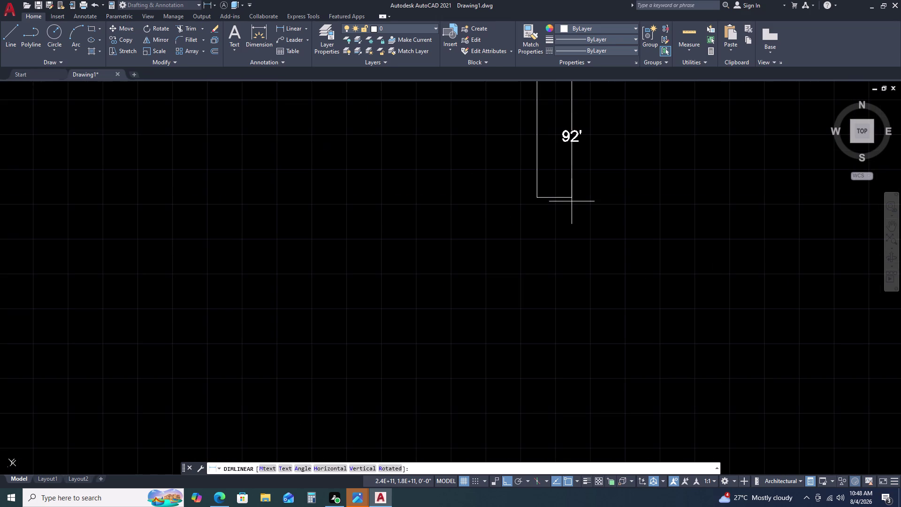
scroll(up, 3)
scroll(up, 3)
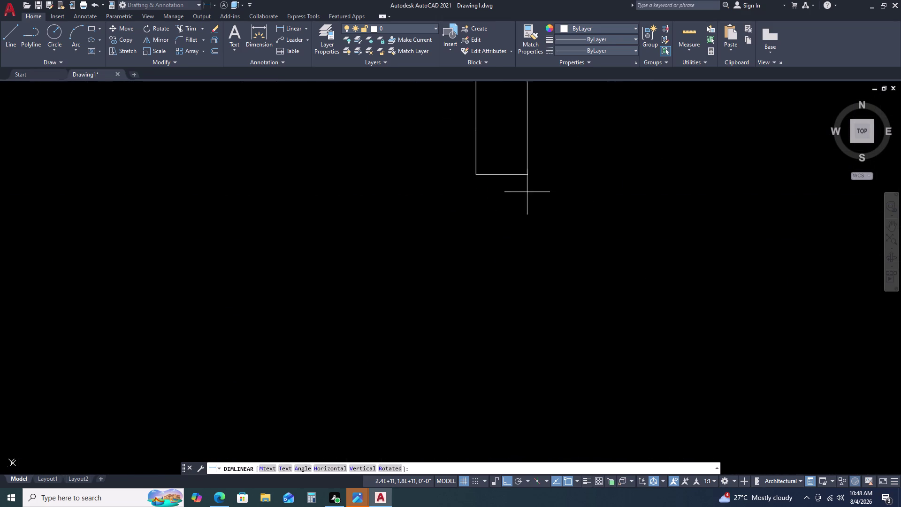
scroll(up, 3)
middle_drag(571, 176, 543, 301)
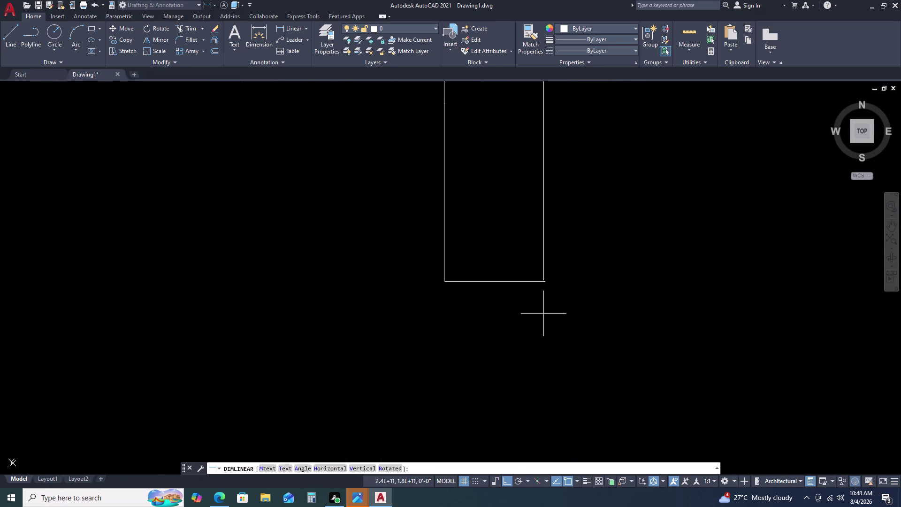
click(573, 287)
click(463, 233)
click(435, 249)
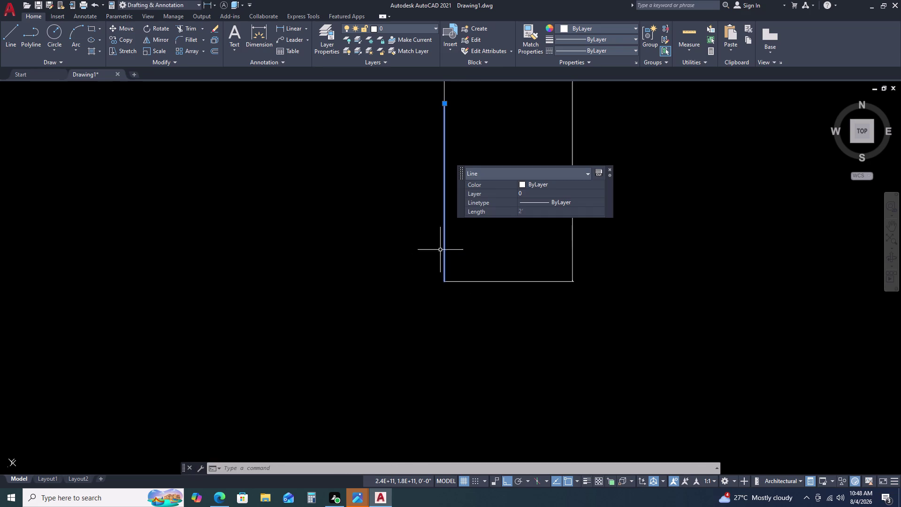
Pan across the rectangle and clear the current selection.
scroll(down, 3)
middle_drag(480, 238, 468, 269)
middle_drag(461, 278, 447, 298)
key(Escape)
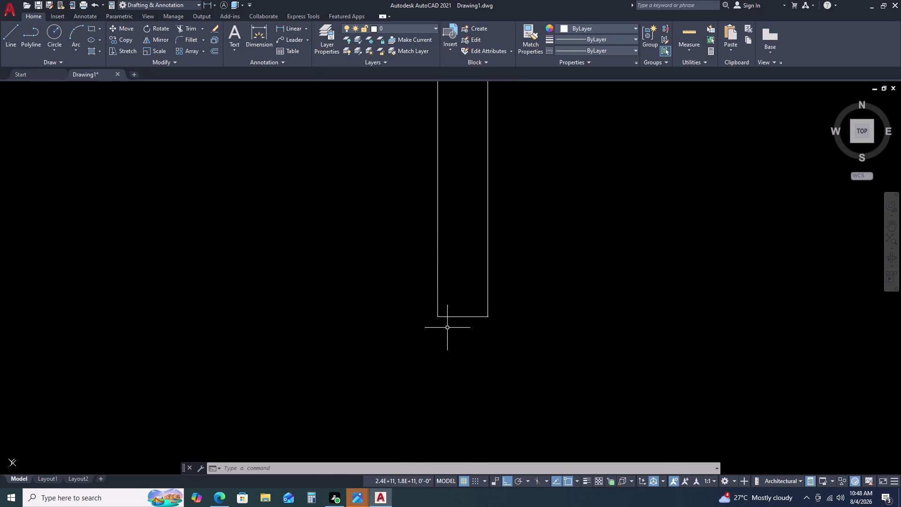
Zoom in and double-click the rectangle's vertical side line.
scroll(up, 3)
scroll(up, 3)
double_click(441, 237)
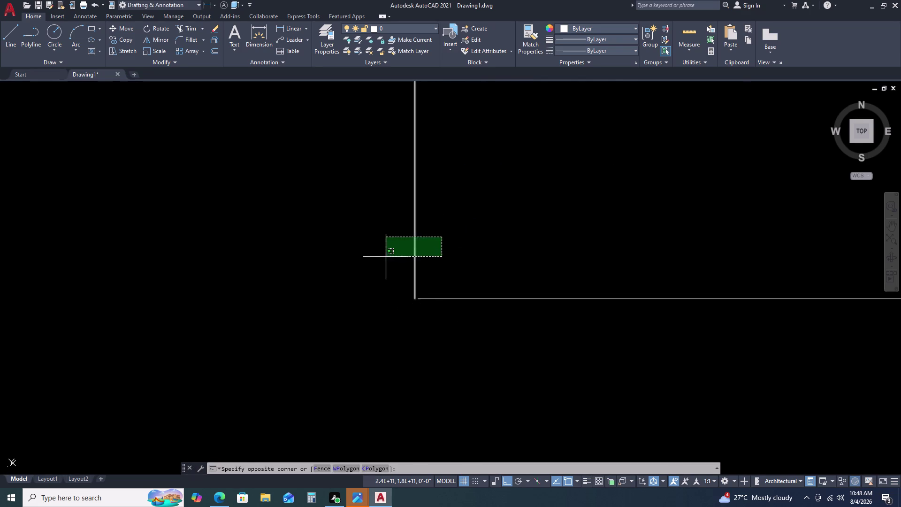
double_click(384, 258)
Adjust the view and select the tall rectangle's vertical side line.
scroll(up, 3)
scroll(down, 3)
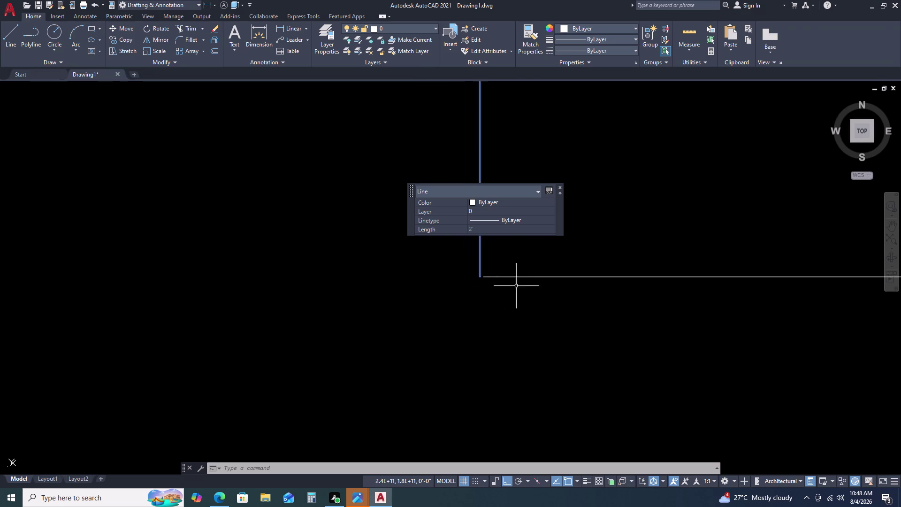
scroll(down, 3)
scroll(down, 3)
scroll(up, 3)
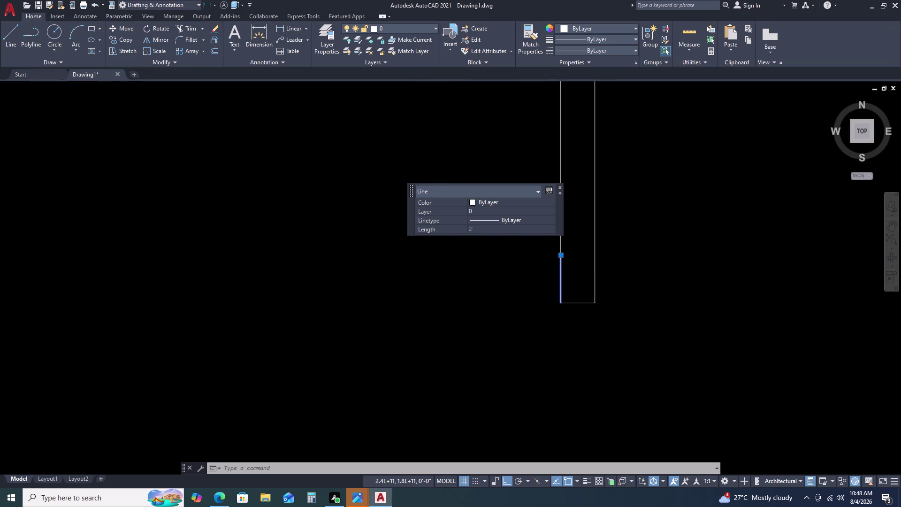
scroll(down, 3)
middle_drag(557, 263, 558, 294)
middle_drag(558, 338, 558, 348)
key(Escape)
click(557, 264)
click(537, 270)
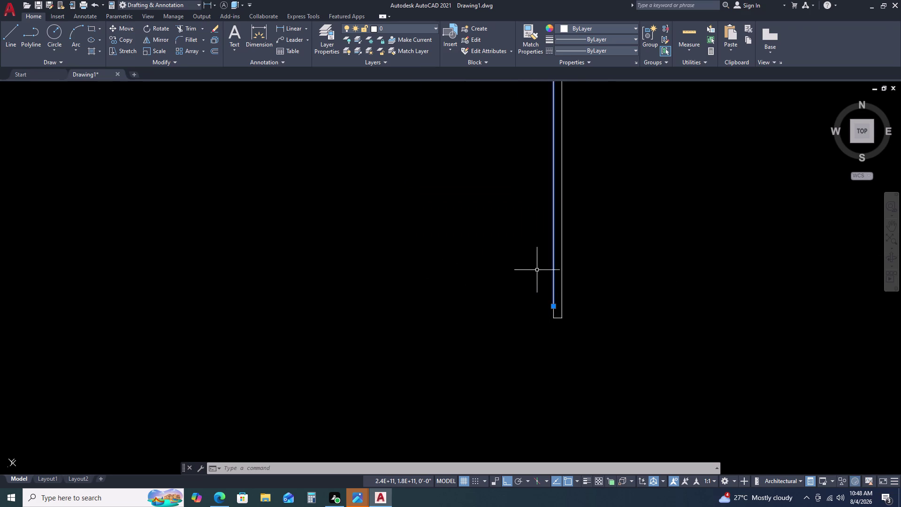
Cancel the accidental stretch on the tall rectangle's side.
scroll(up, 3)
double_click(572, 279)
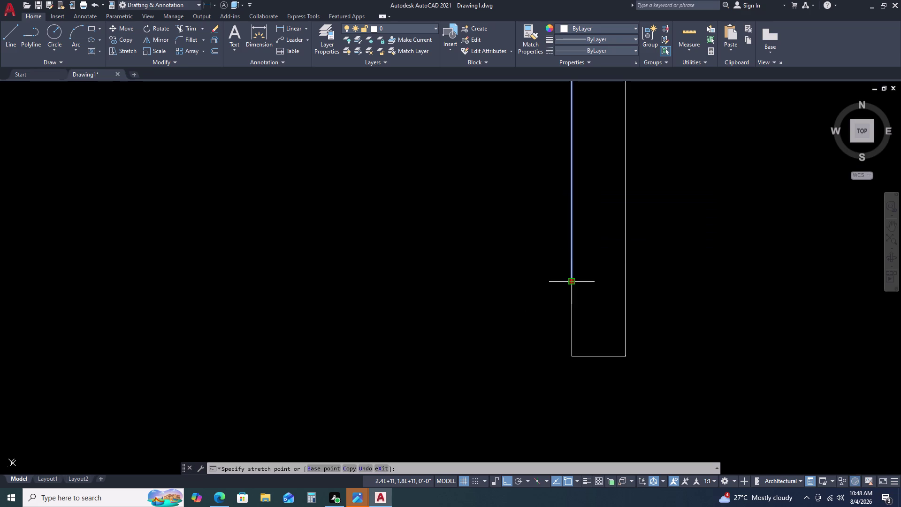
double_click(570, 357)
key(Escape)
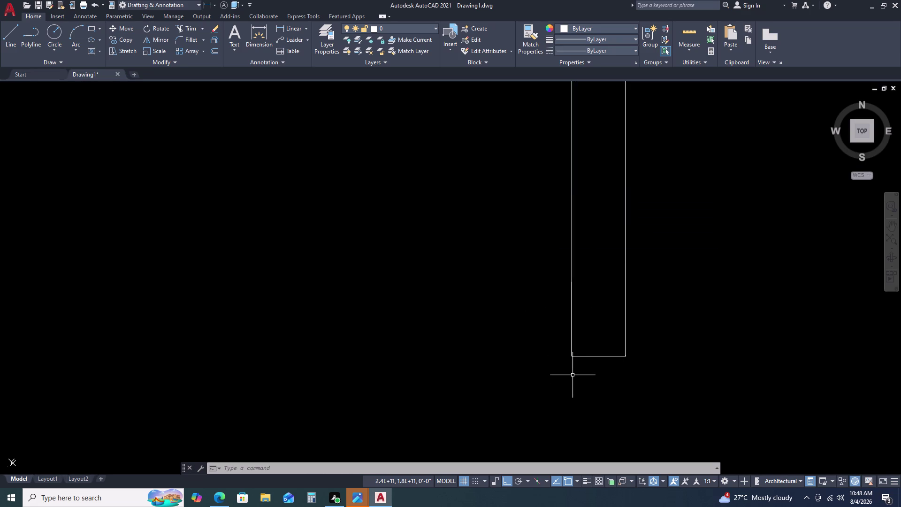
middle_drag(573, 372, 551, 321)
scroll(up, 3)
click(539, 259)
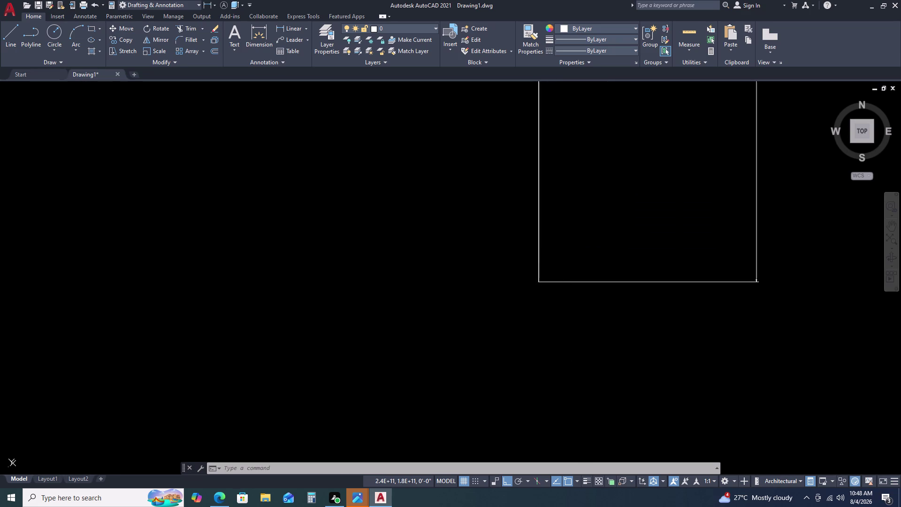
key(Escape)
Inspect the properties of the rectangle's left edge, then dismiss them.
scroll(up, 3)
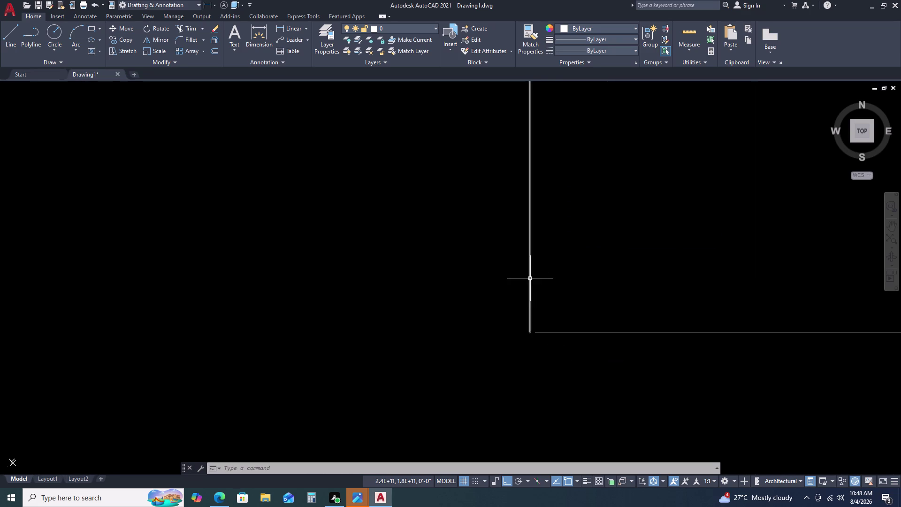
double_click(531, 278)
scroll(down, 3)
scroll(down, 3)
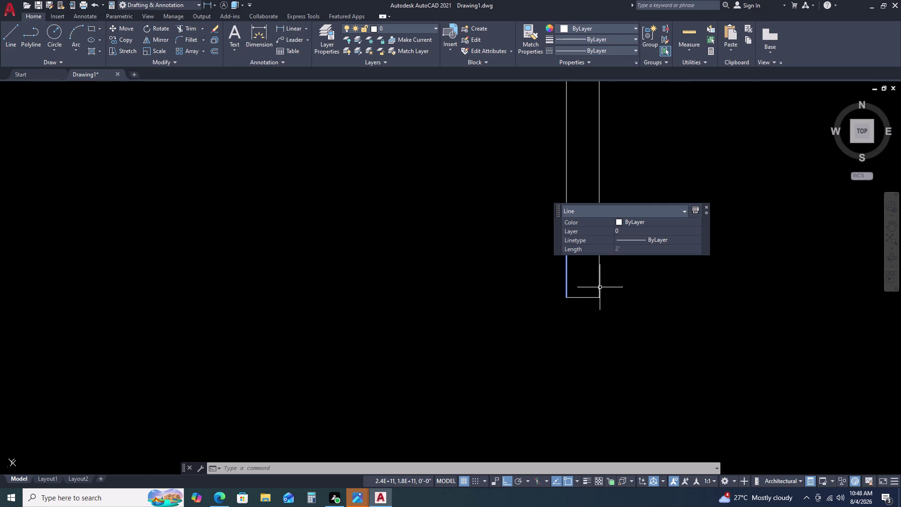
key(Delete)
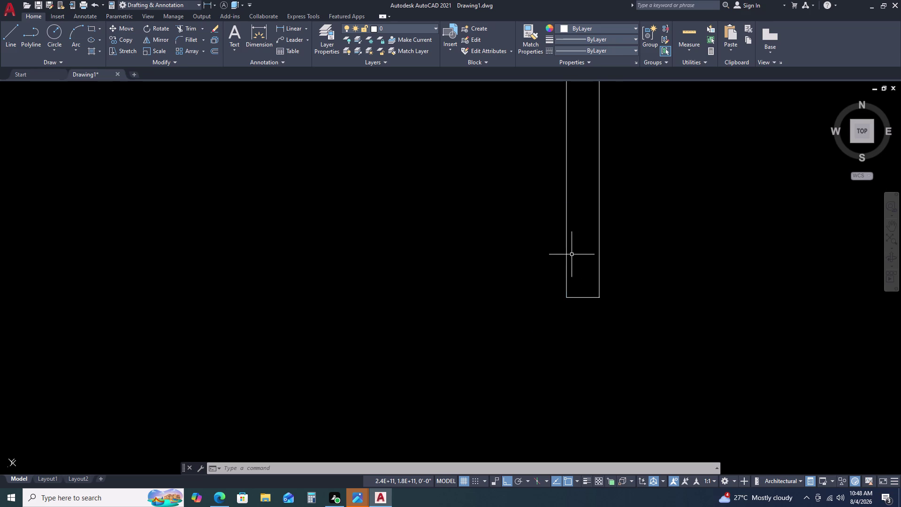
Select the 92' dimension, then clear the selection.
click(571, 254)
click(556, 255)
scroll(down, 3)
key(Escape)
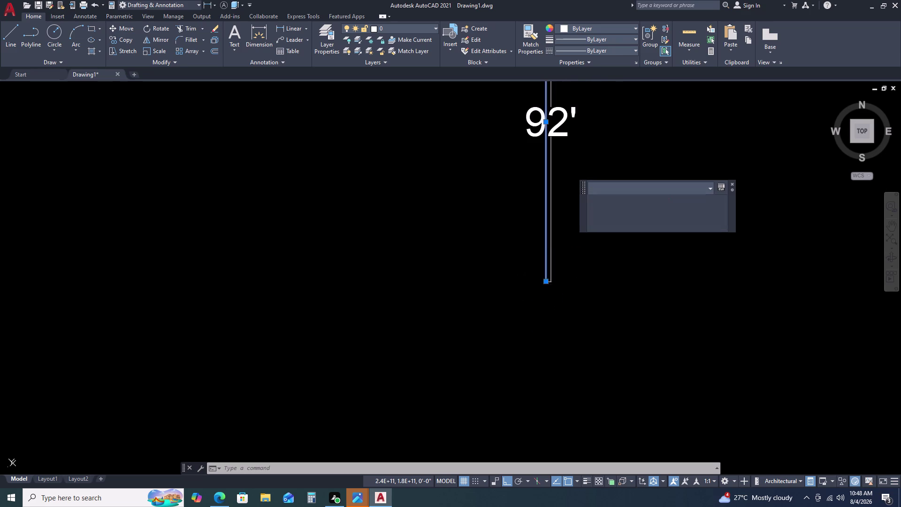
scroll(up, 3)
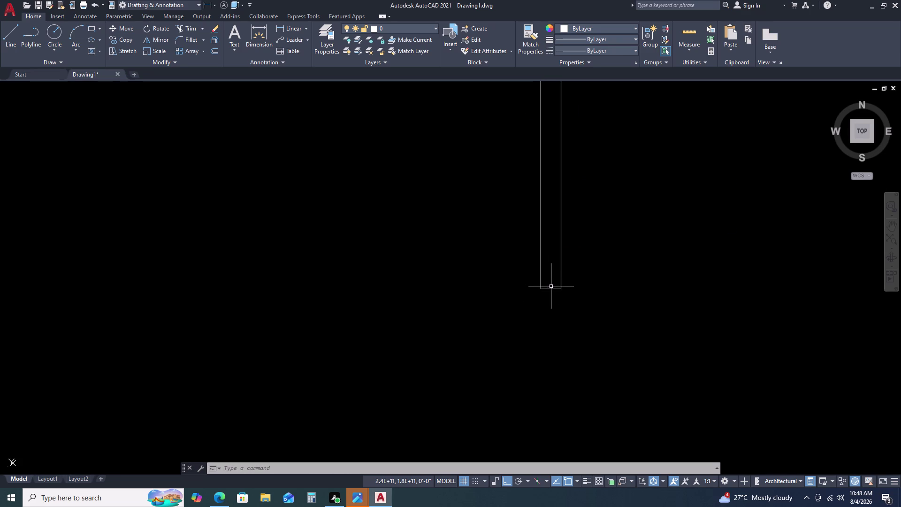
Window-select the 92' dimension, begin stretching its endpoint, then cancel the stretch.
middle_drag(541, 273, 533, 322)
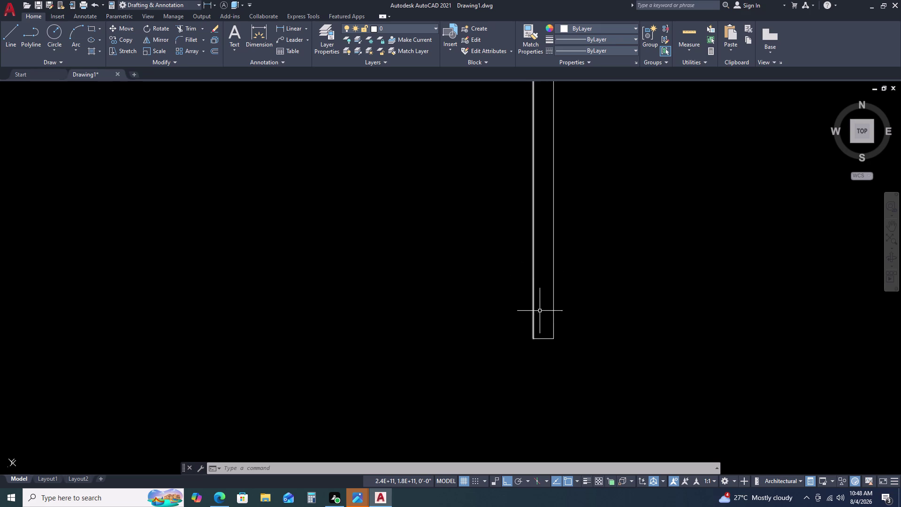
scroll(down, 3)
scroll(down, 3)
scroll(up, 3)
click(538, 224)
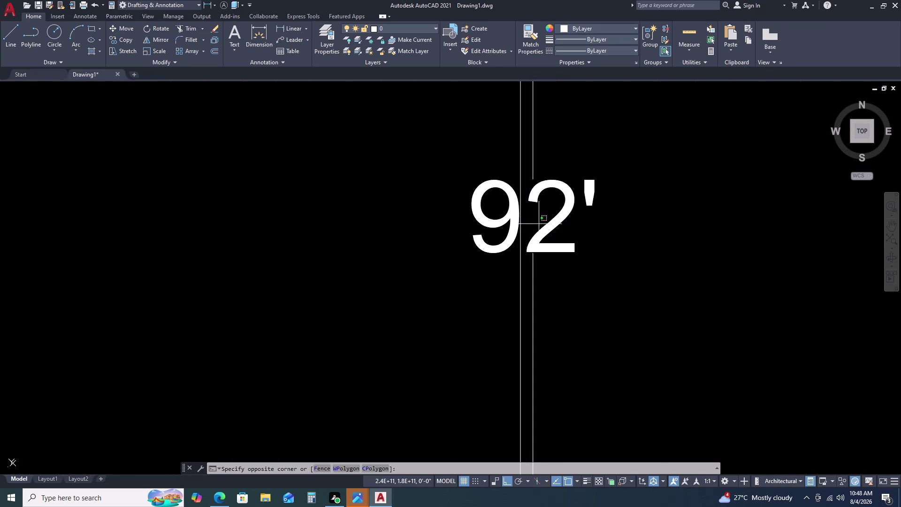
click(535, 260)
click(533, 216)
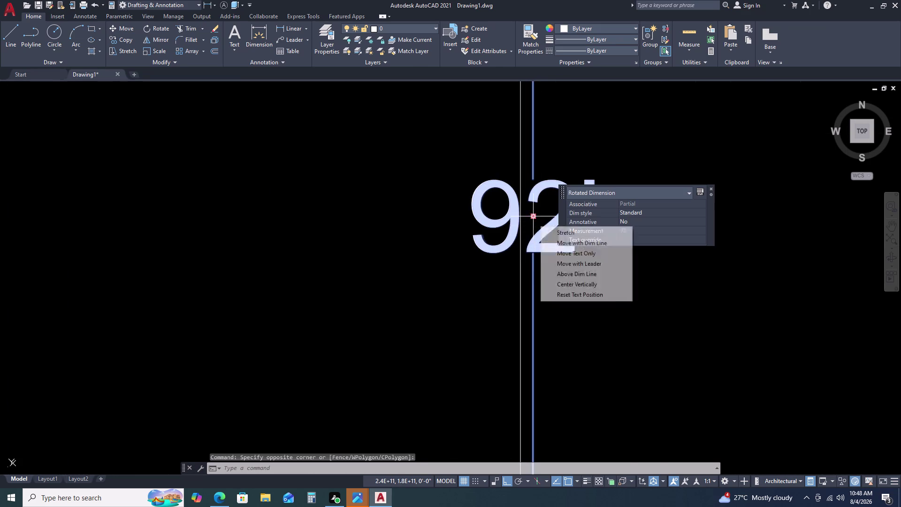
click(701, 253)
key(Escape)
Zoom out to the rectangle and start a new line with L.
scroll(down, 3)
scroll(down, 3)
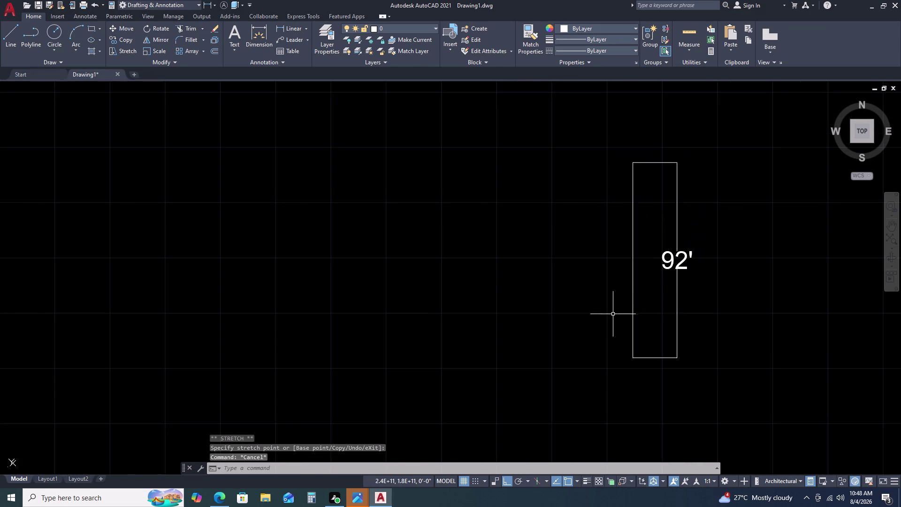
scroll(down, 3)
middle_drag(632, 347, 611, 310)
middle_drag(602, 292, 592, 276)
key(l)
key(space)
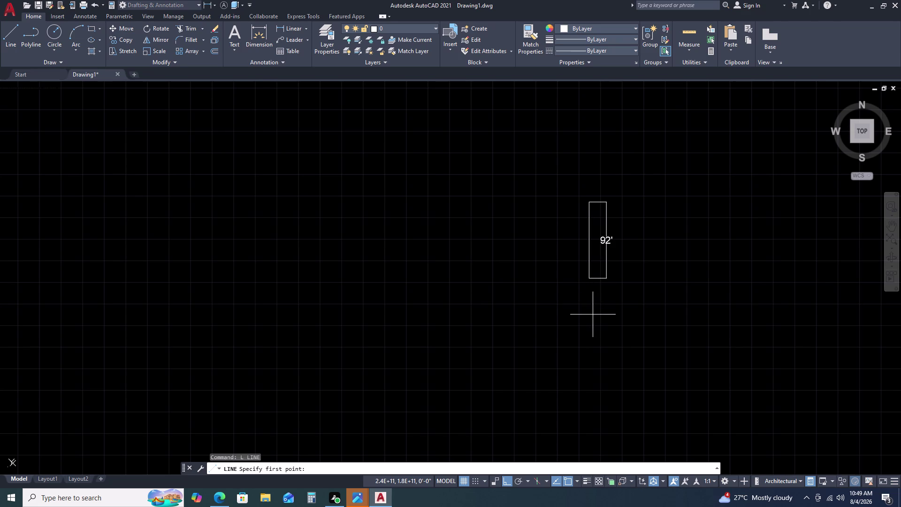
scroll(up, 3)
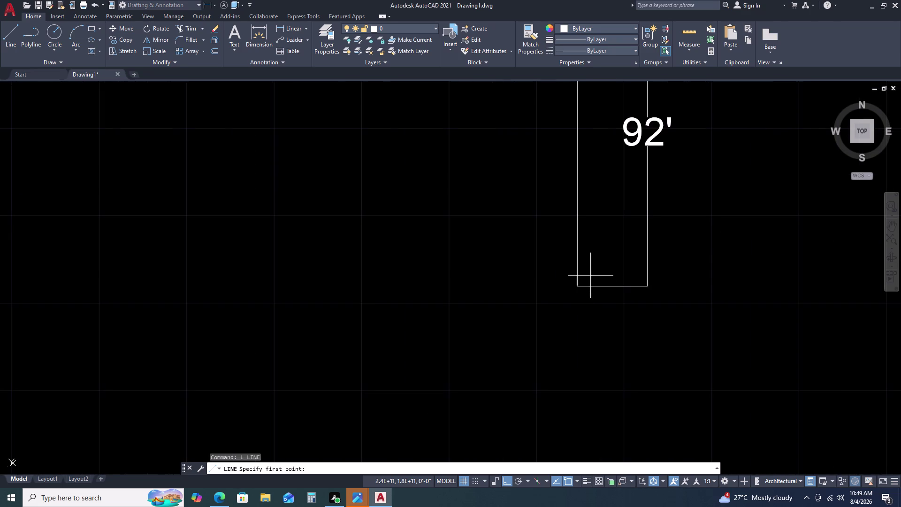
scroll(up, 3)
scroll(up, 3)
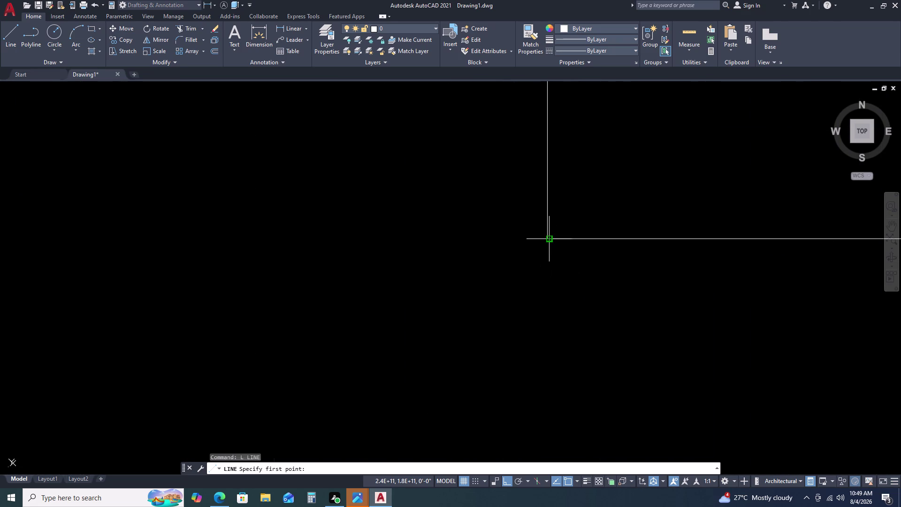
scroll(up, 3)
scroll(up, 3)
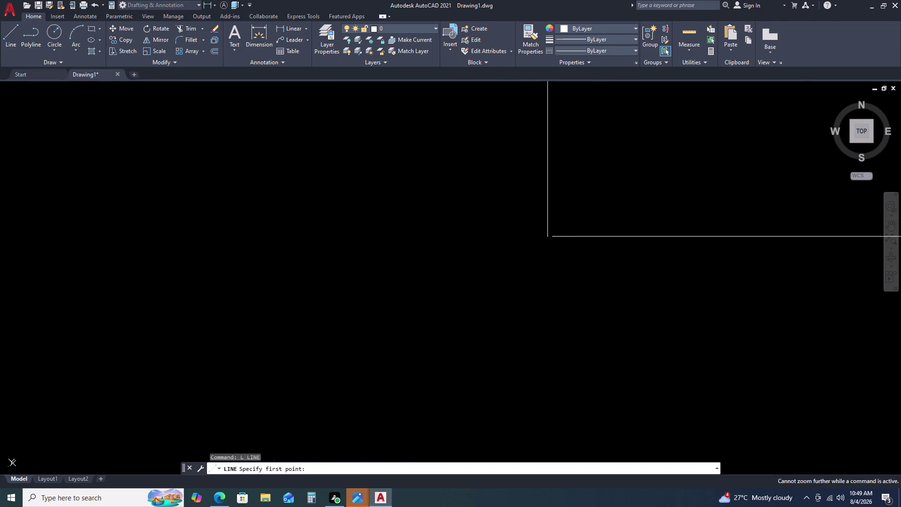
scroll(up, 3)
scroll(up, 3)
scroll(up, 3)
scroll(up, 3)
scroll(up, 3)
scroll(down, 3)
scroll(up, 3)
scroll(up, 3)
scroll(down, 3)
scroll(up, 3)
key(Escape)
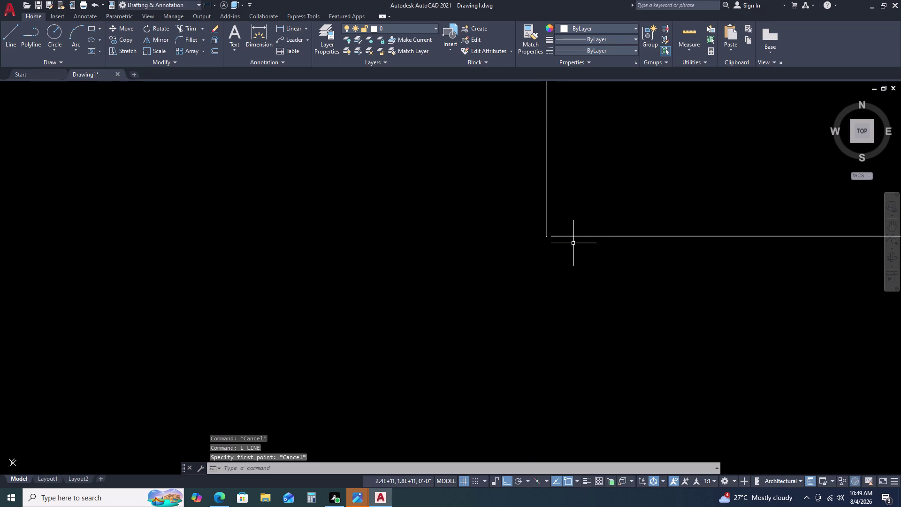
scroll(up, 3)
scroll(up, 3)
scroll(up, 3)
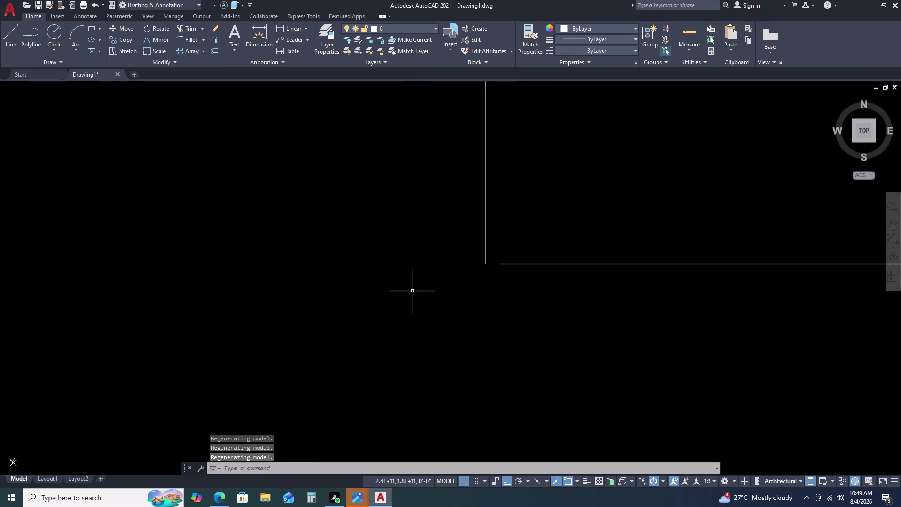
scroll(up, 3)
scroll(up, 3)
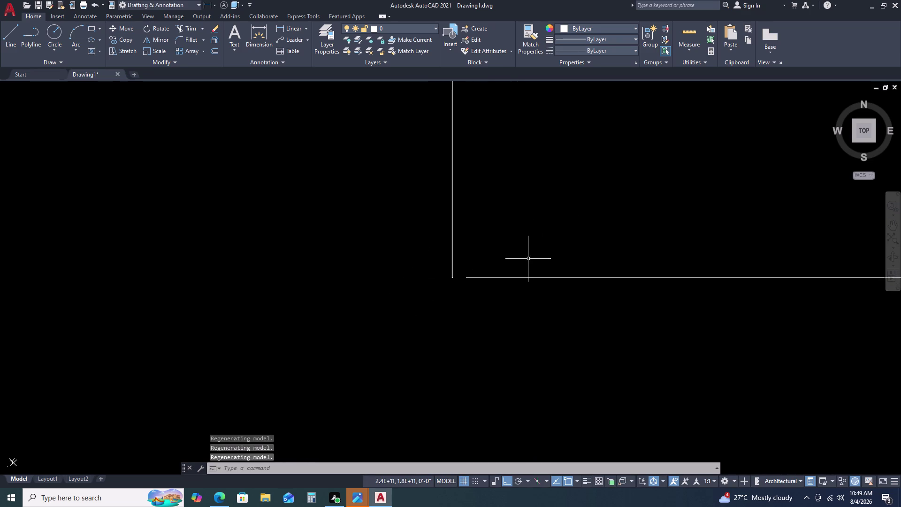
double_click(528, 258)
key(Escape)
key(Escape)
key(Escape)
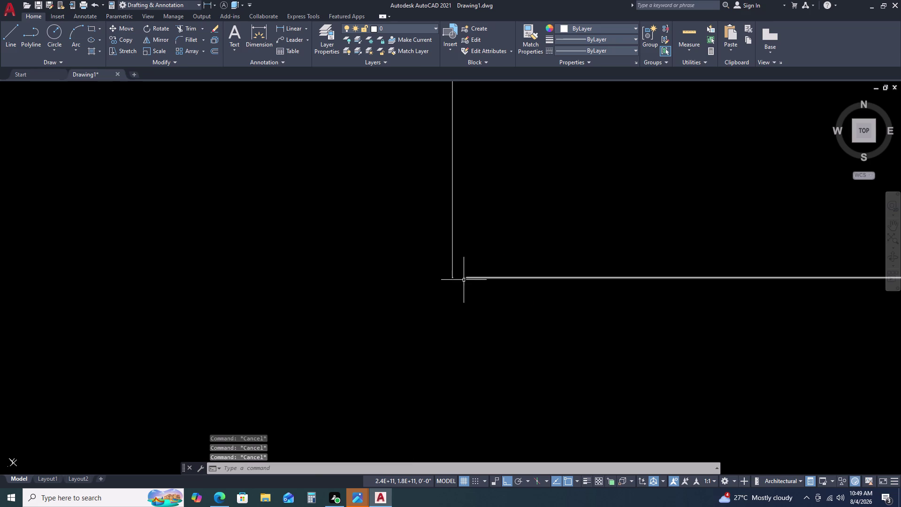
key(l)
key(space)
scroll(up, 3)
scroll(down, 3)
scroll(up, 3)
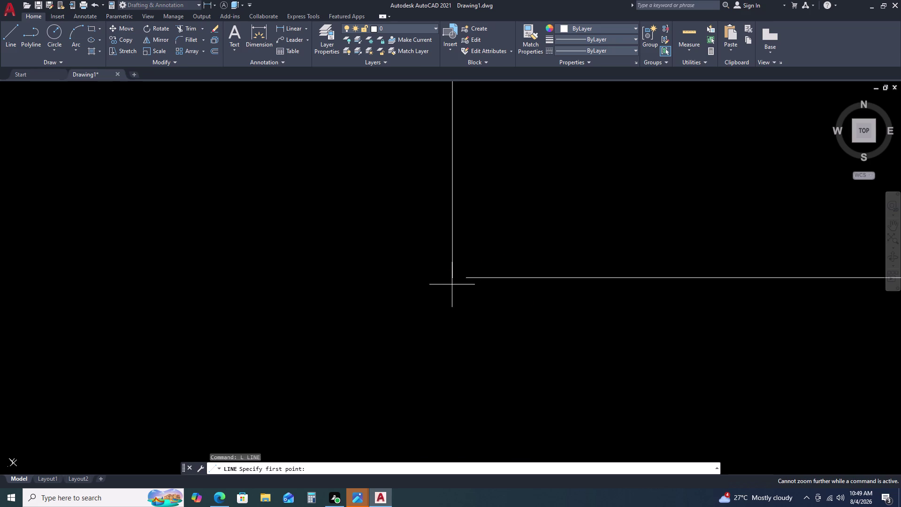
click(454, 279)
scroll(down, 3)
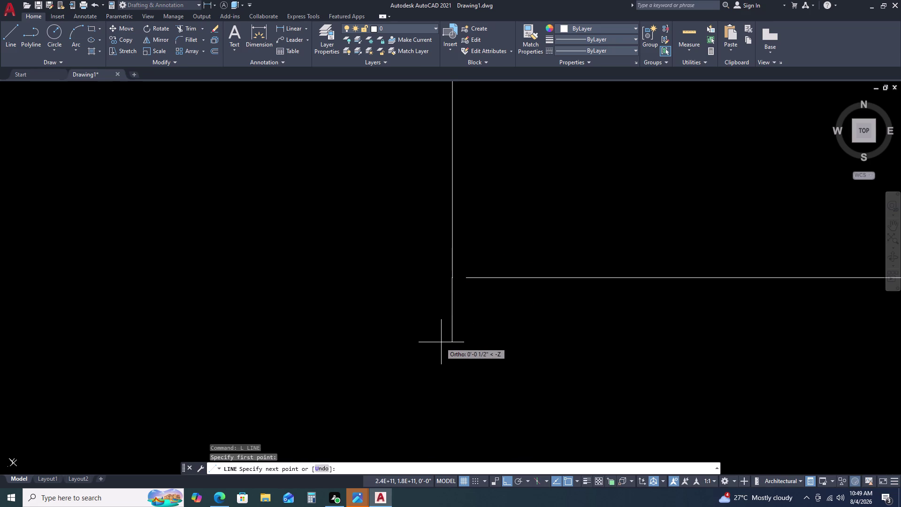
text(0.81)
text(.5)
key(Return)
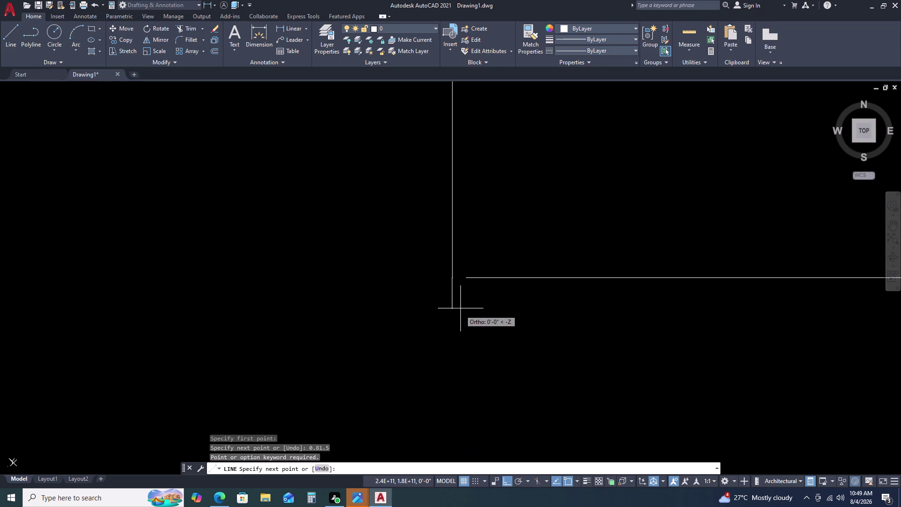
scroll(up, 3)
key(Escape)
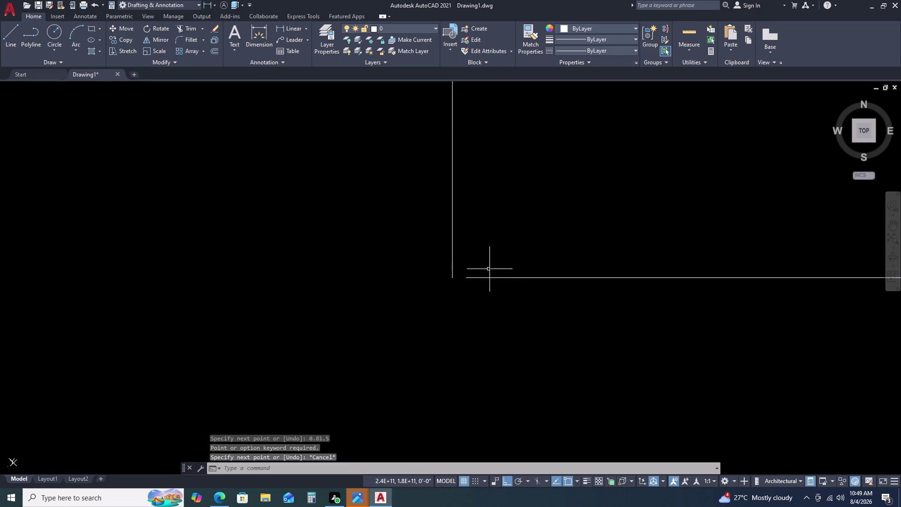
Grip-stretch the 92' dimension's lower endpoint by 81.5, making it read 98'-9 1/2".
drag(487, 271, 484, 277)
click(464, 309)
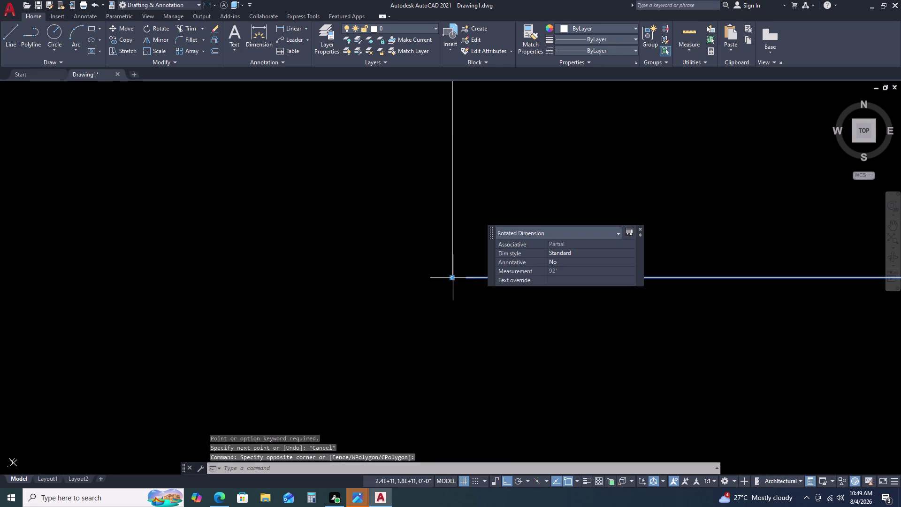
click(451, 278)
key(8)
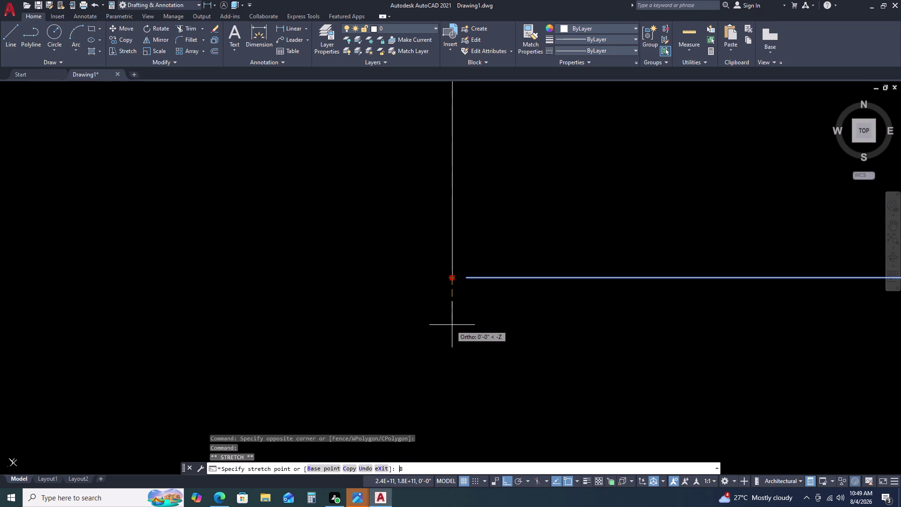
text(1.)
key(5)
key(Return)
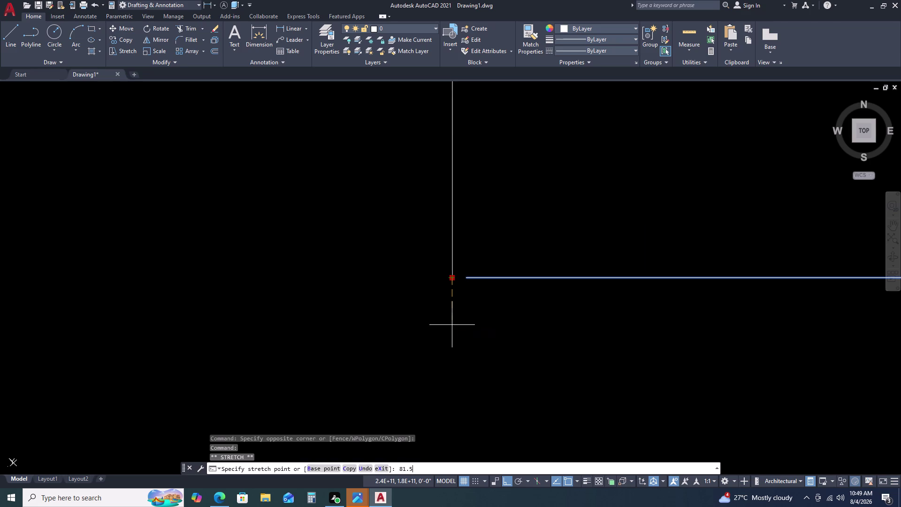
scroll(down, 3)
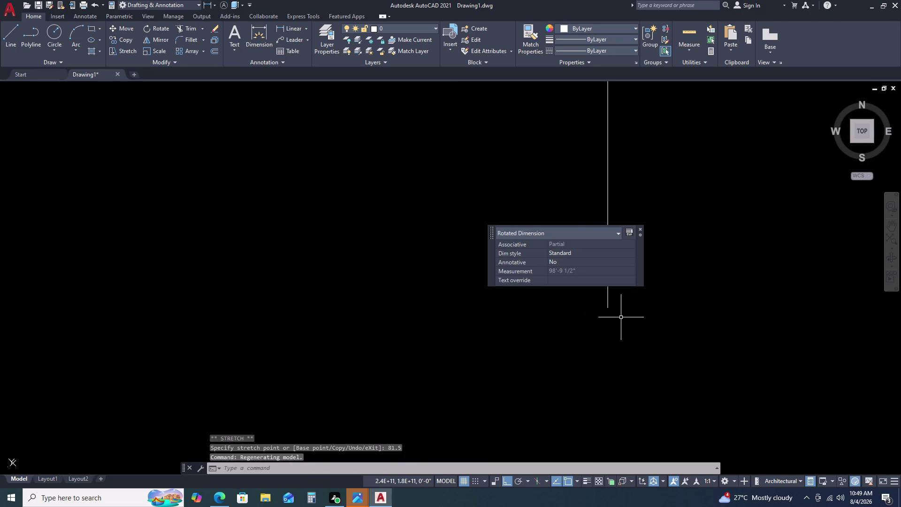
scroll(up, 3)
scroll(down, 3)
scroll(down, 3)
scroll(up, 3)
scroll(down, 3)
scroll(down, 3)
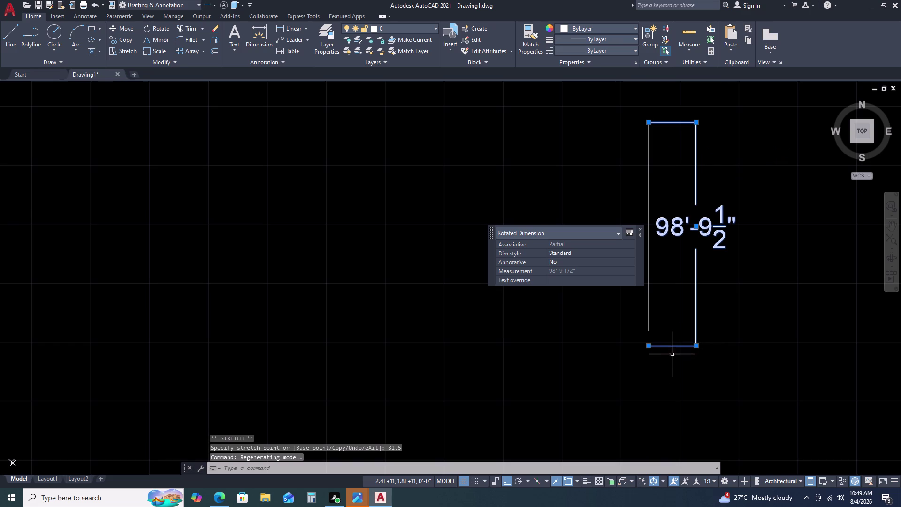
scroll(up, 3)
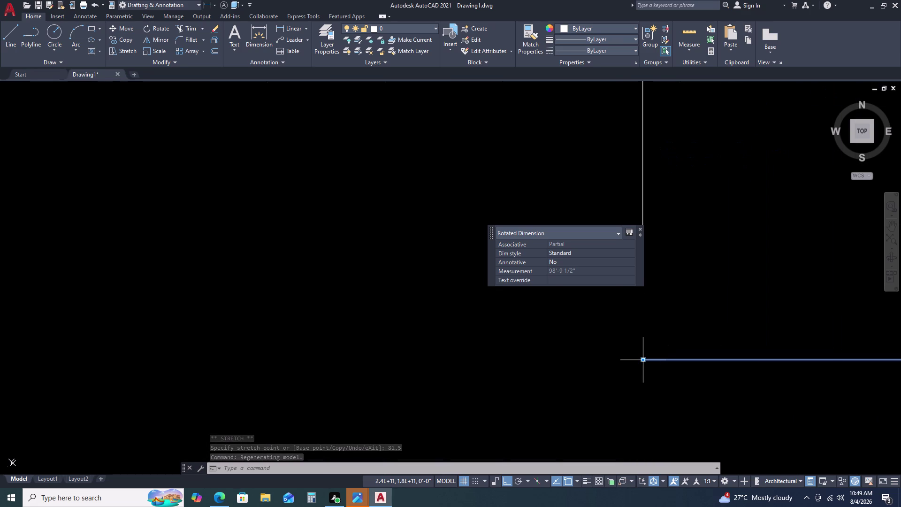
Clear the selection, then undo the zoom change and the grip edit.
click(642, 357)
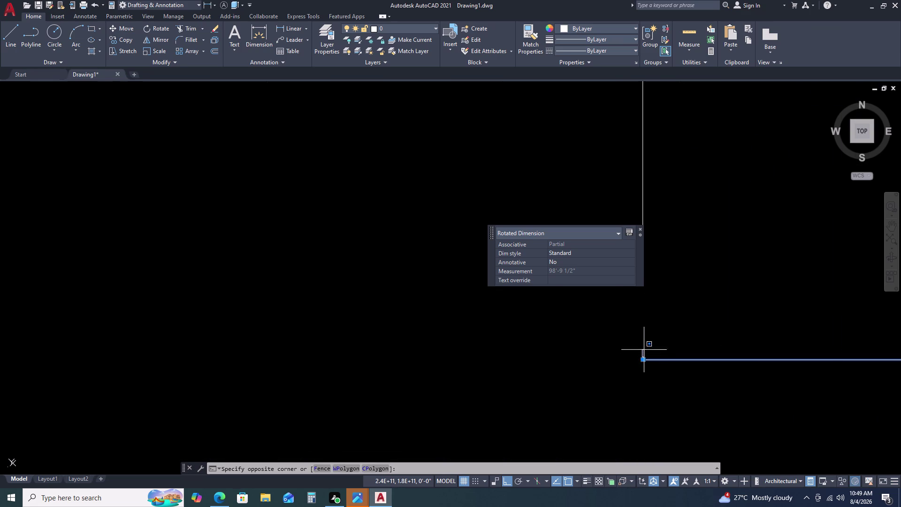
key(Escape)
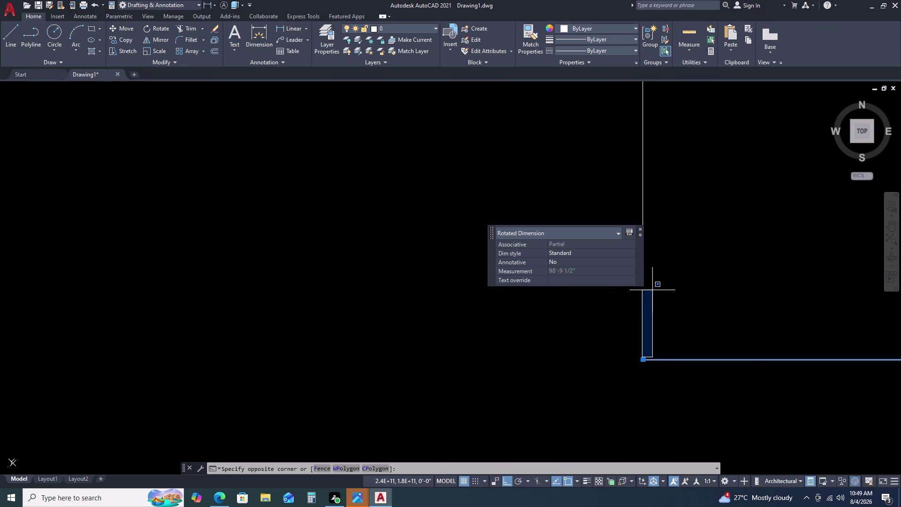
key(Escape)
key(Escape)
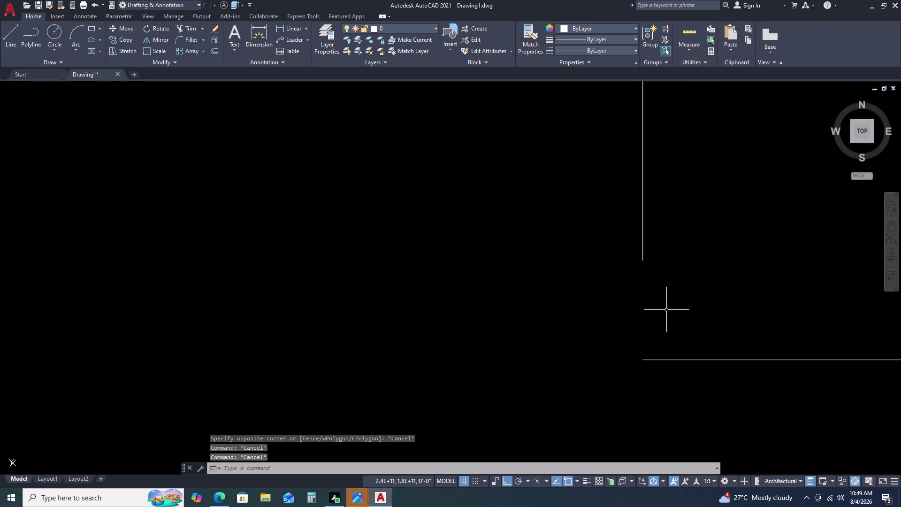
key(ctrl+z)
key(ctrl+z)
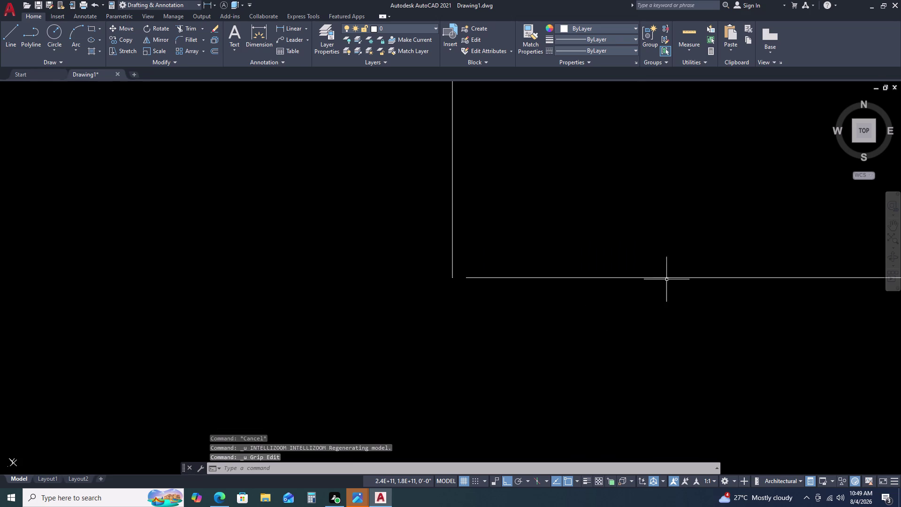
Zoom out and window-select the two leftover objects.
scroll(down, 3)
scroll(down, 3)
scroll(down, 3)
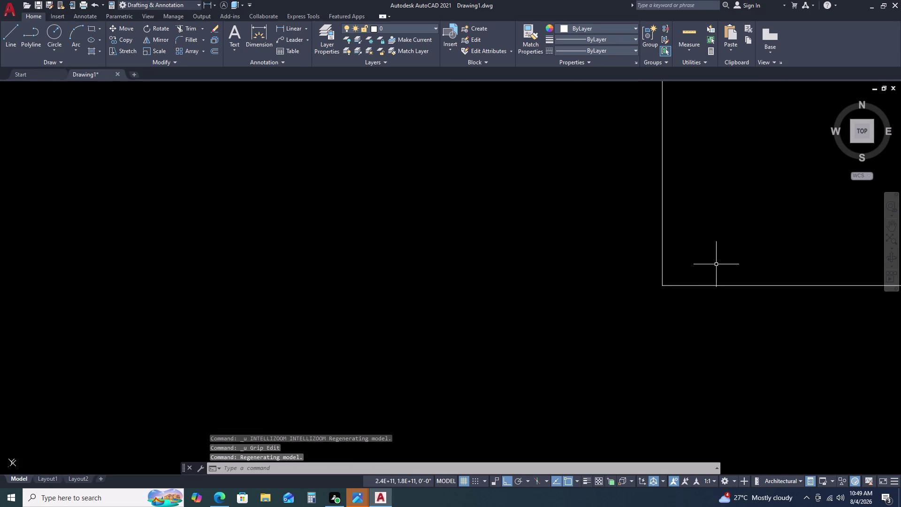
middle_drag(717, 259, 531, 311)
scroll(down, 3)
scroll(up, 3)
scroll(down, 3)
scroll(up, 3)
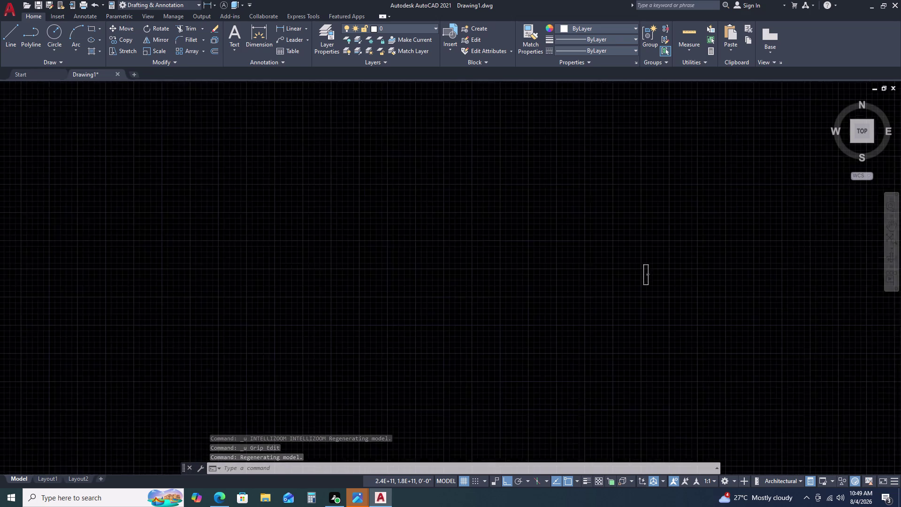
scroll(up, 3)
click(655, 241)
click(595, 317)
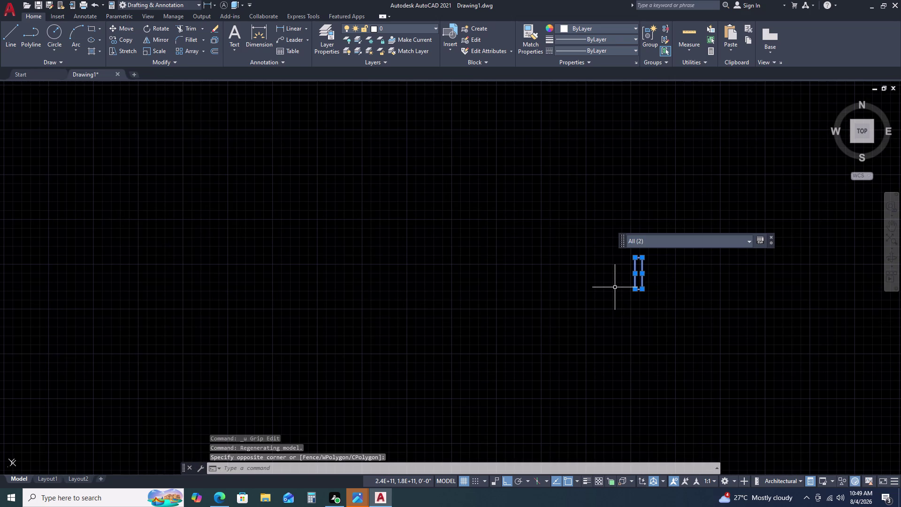
Erase the two selected objects and clear any pending command.
key(Delete)
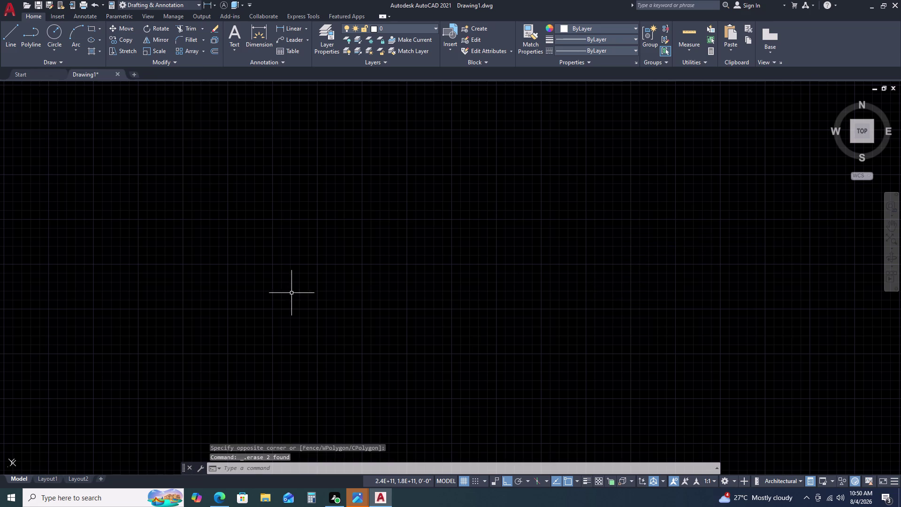
key(Escape)
key(Escape)
key(Escape)
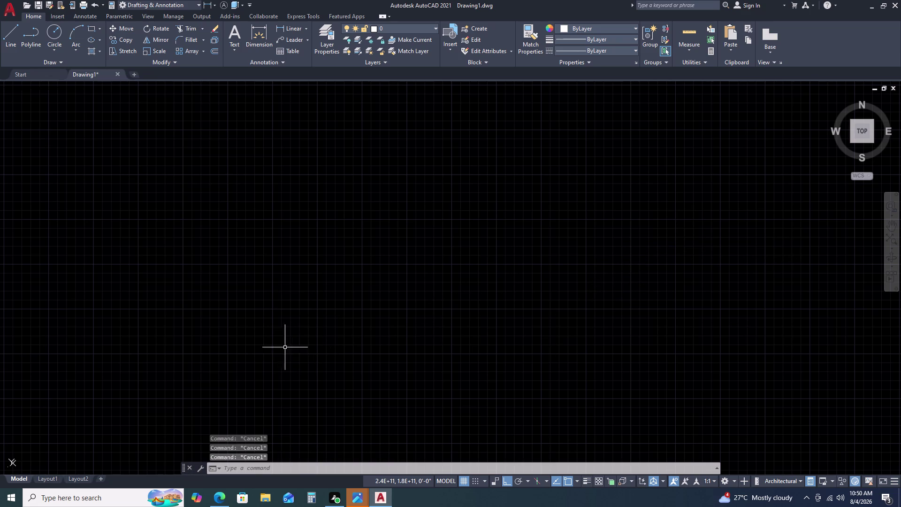
key(Escape)
key(Escape)
key(Escape)
key(Escape)
key(Escape)
key(Escape)
key(Escape)
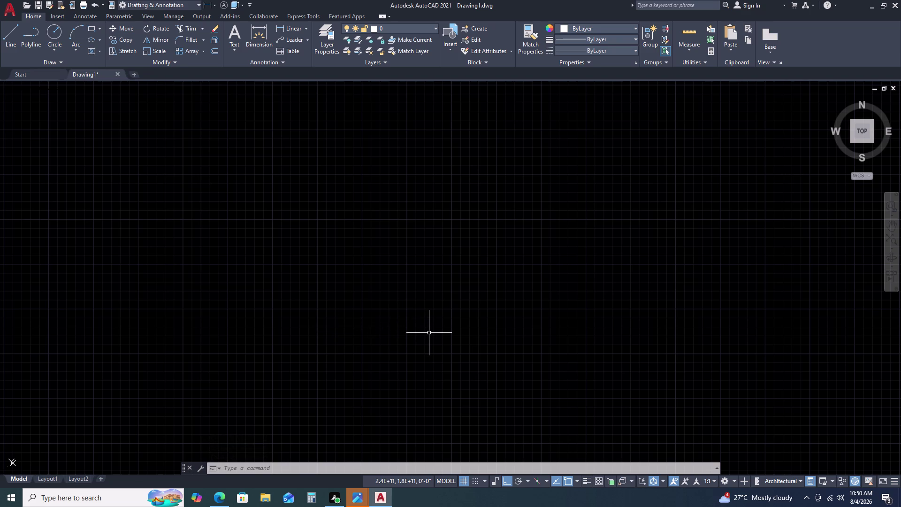
Start a dimensioned rectangle with length 2.8', then cancel the wrongly sized attempt.
text(RE)
key(c)
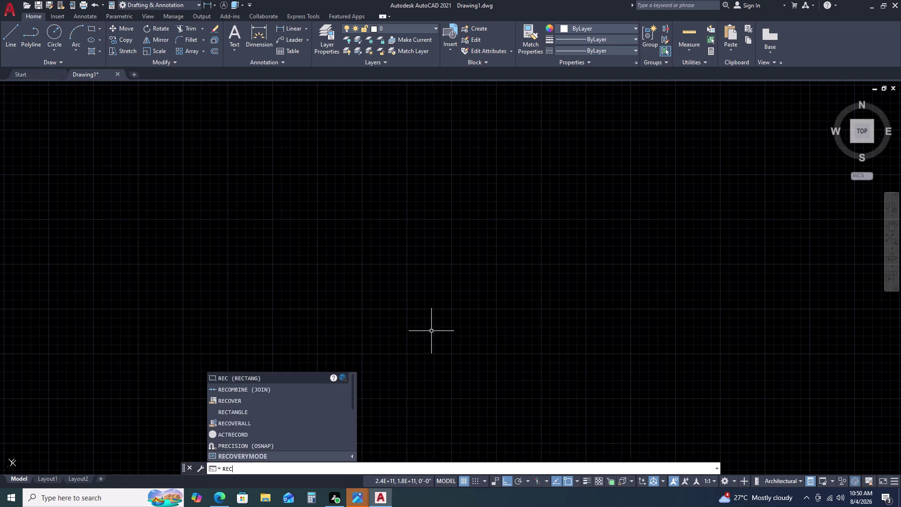
key(space)
click(289, 196)
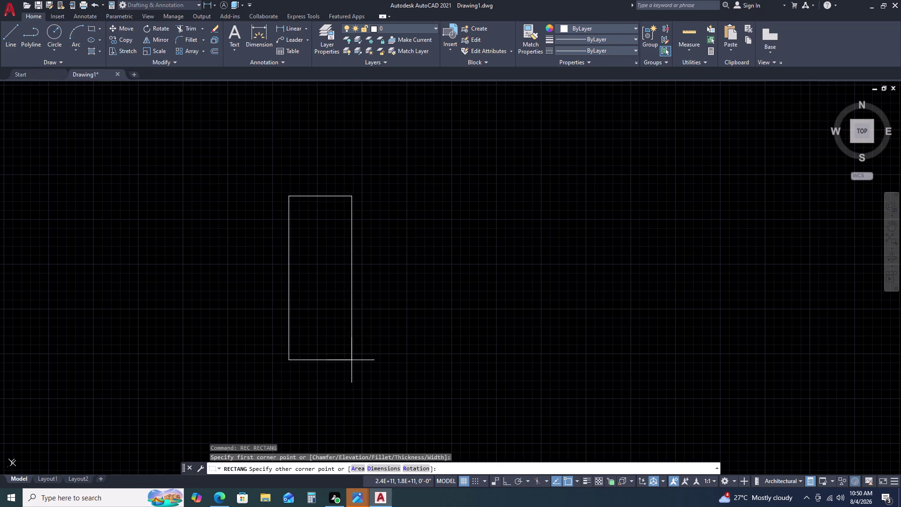
key(d)
key(space)
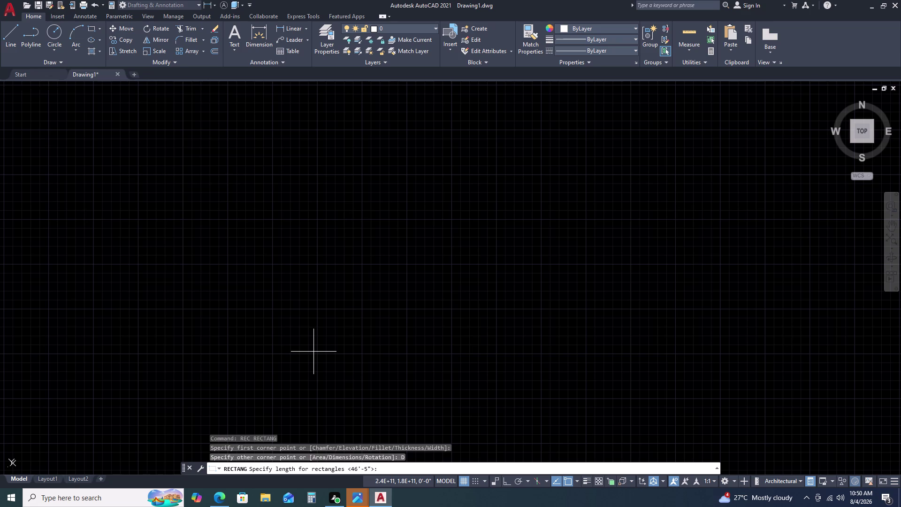
text(2.8)
key(apostrophe)
key(Return)
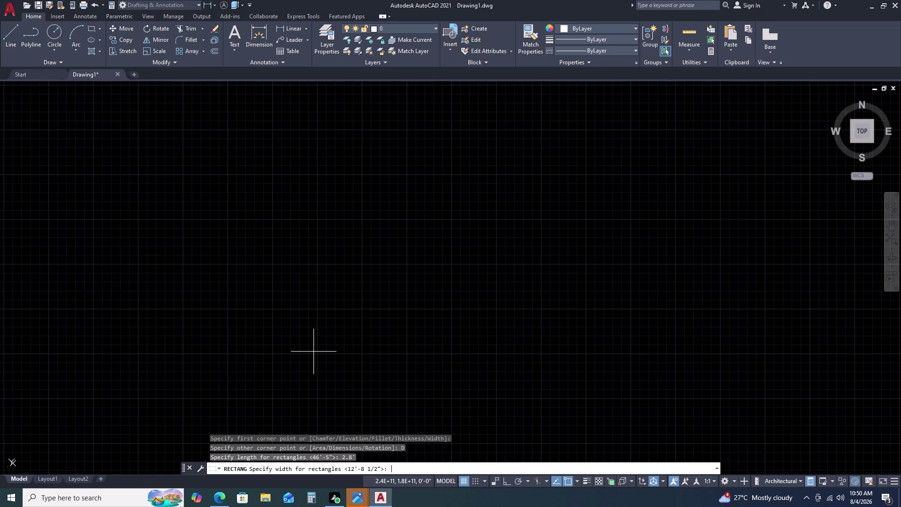
key(Escape)
key(Escape)
key(Escape)
key(Escape)
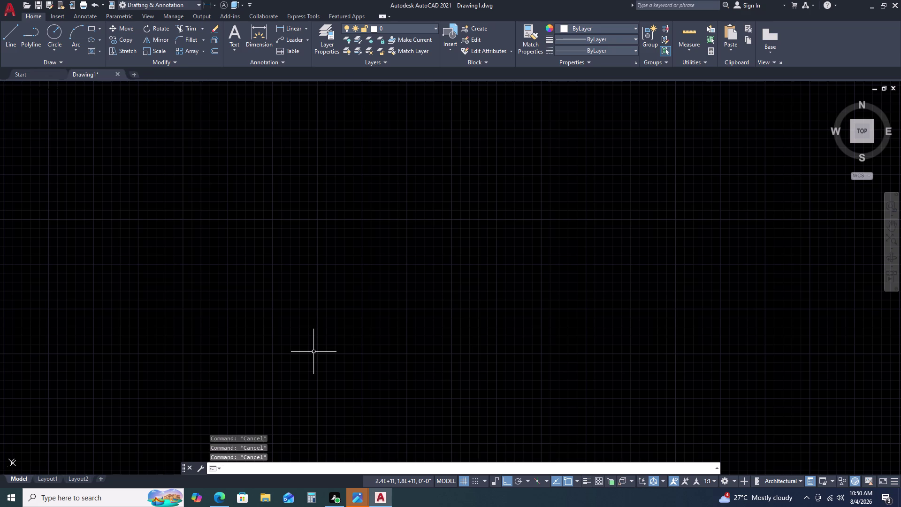
Restart RECTANG at a new corner with a 2'8" length.
text(REC)
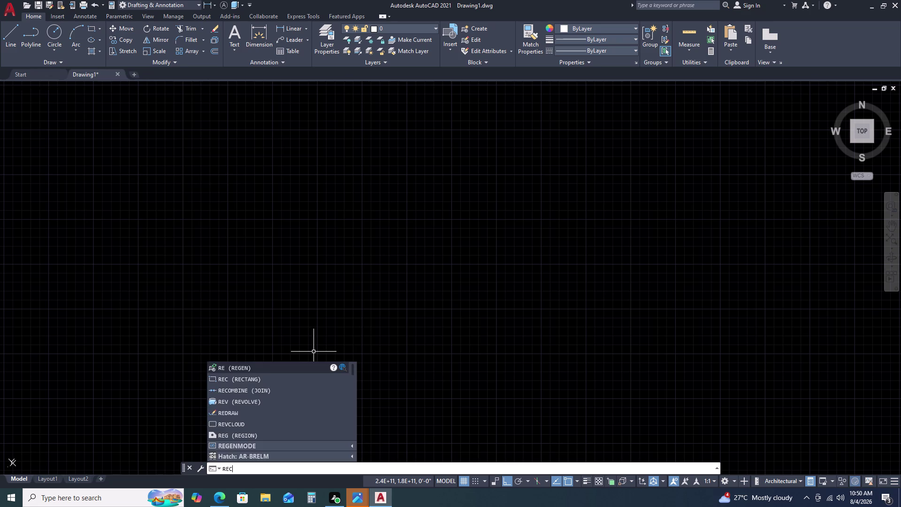
key(space)
click(292, 204)
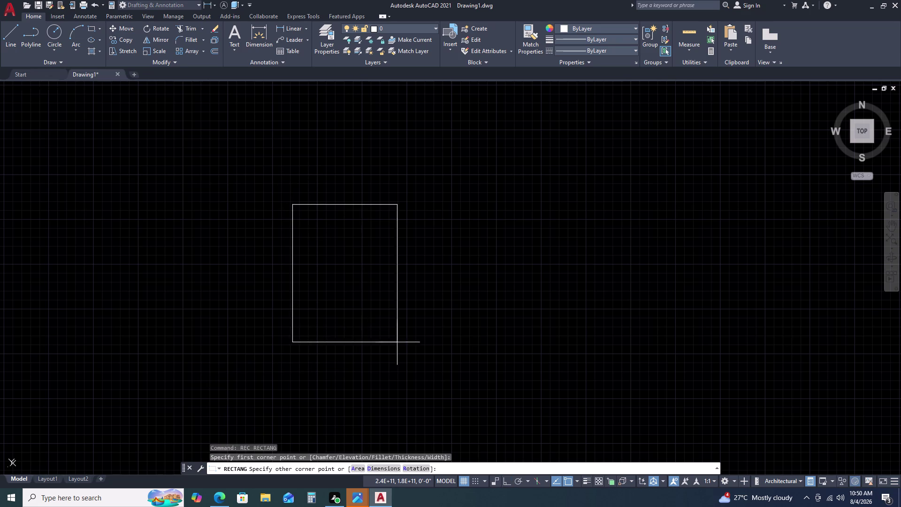
key(d)
key(space)
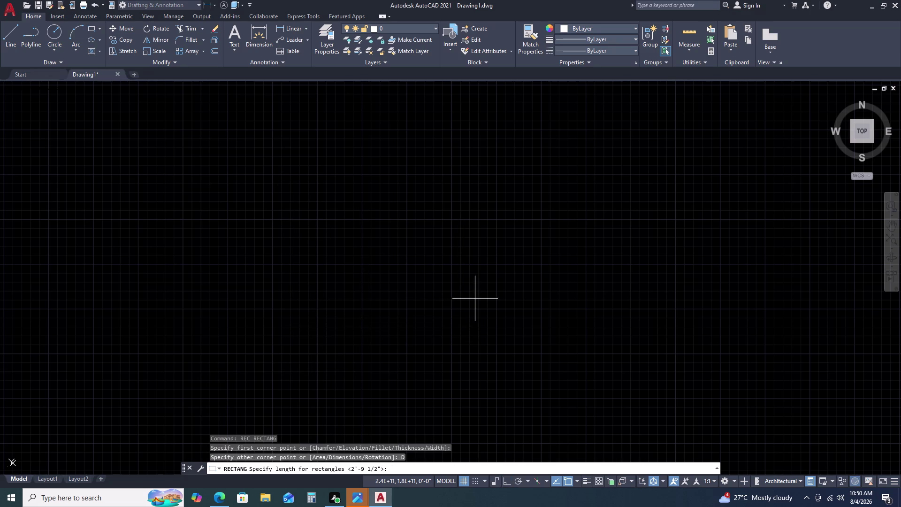
key(2)
text(')
text(8)
key(Return)
Give the rectangle a 13'11.5" width and place it in the drawing.
text(1)
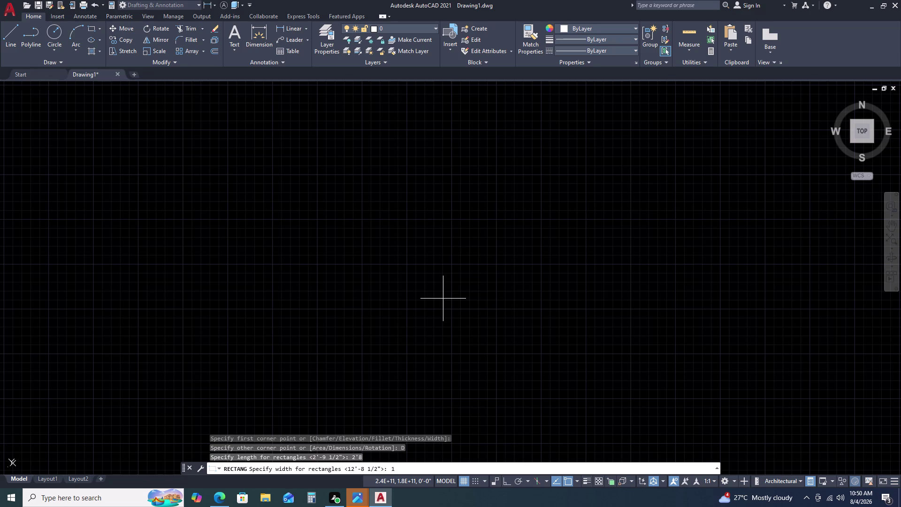
text(3)
key(apostrophe)
key(1)
text(1.)
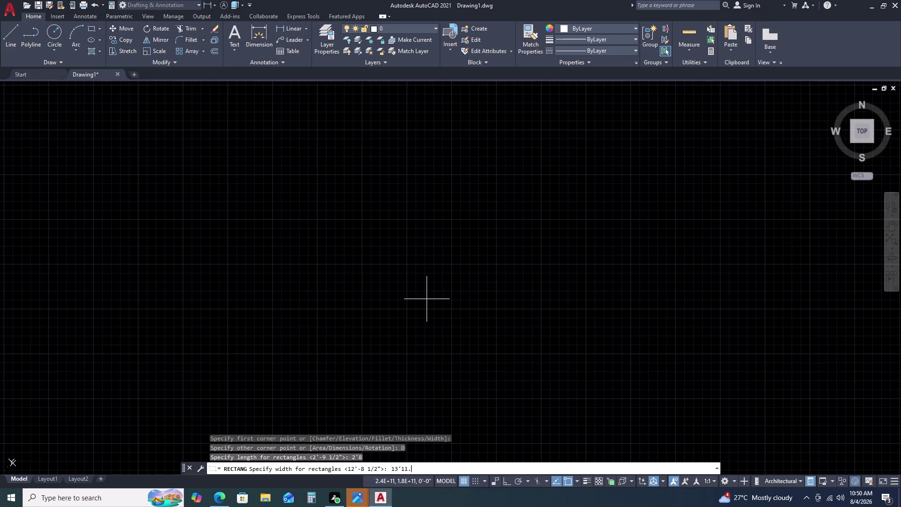
key(5)
key(Return)
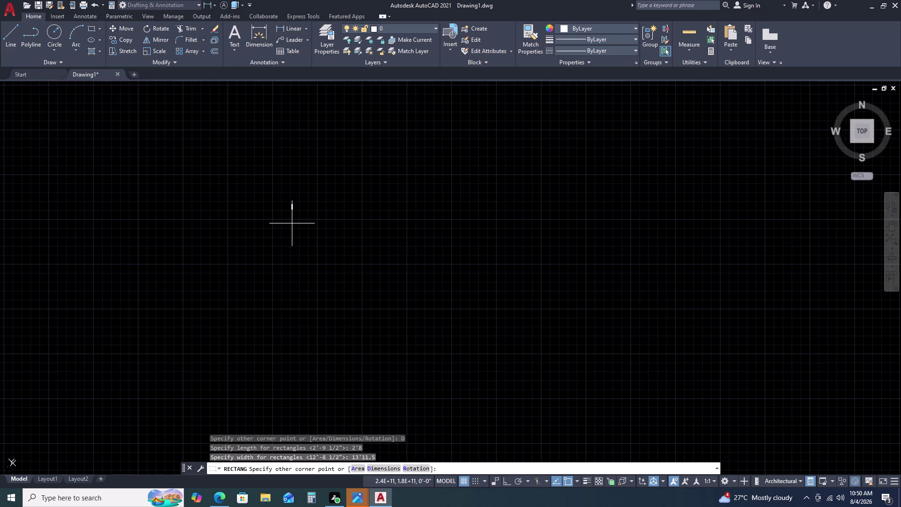
click(315, 236)
Zoom and pan to centre the new rectangle in the view.
scroll(up, 3)
scroll(down, 3)
scroll(up, 3)
scroll(down, 3)
scroll(up, 3)
scroll(up, 3)
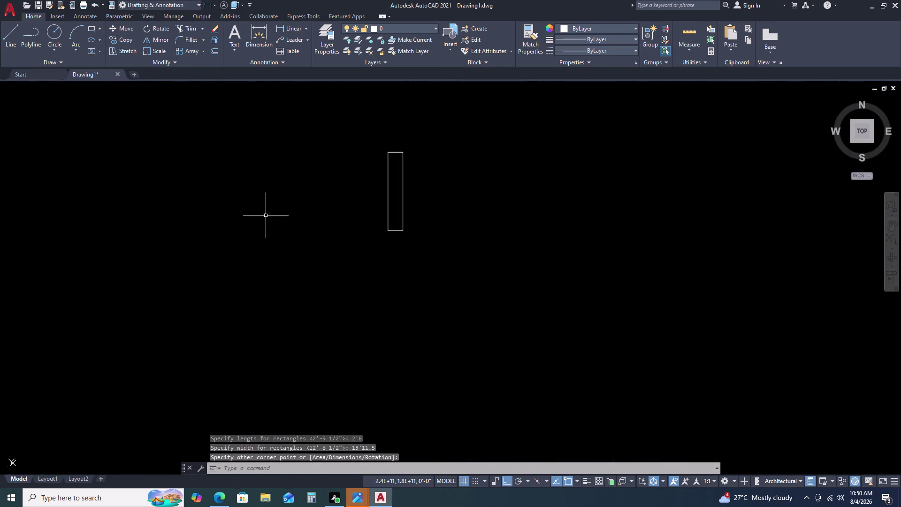
scroll(up, 3)
middle_drag(383, 188, 386, 195)
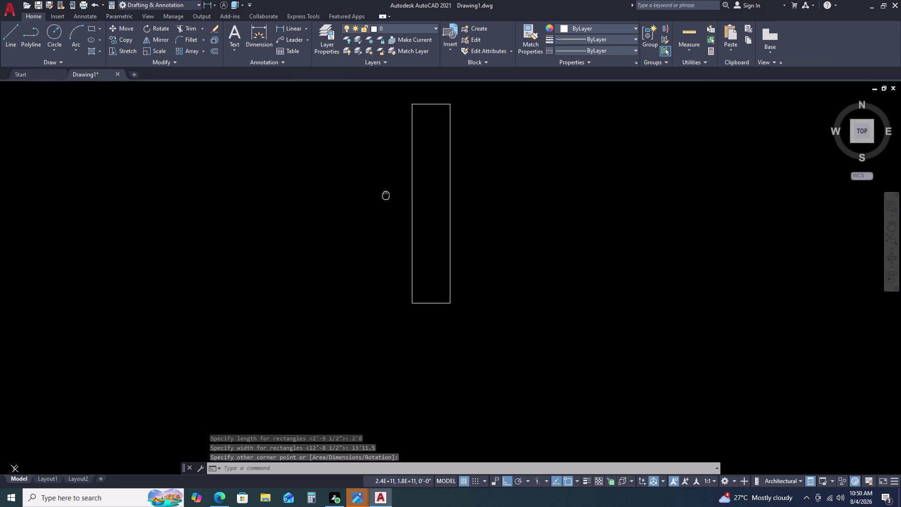
middle_drag(386, 194, 397, 220)
middle_click(399, 226)
middle_click(404, 236)
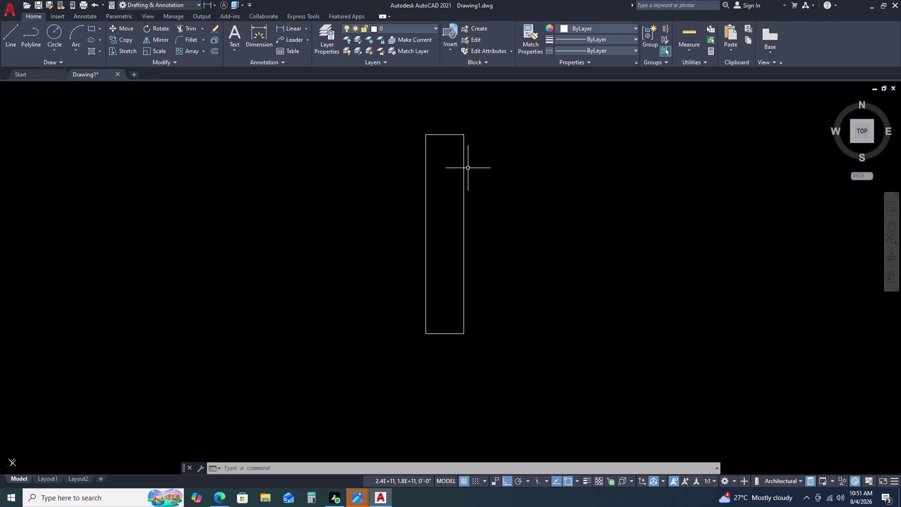
Start a rectangle at the first rectangle's top-right corner, sized by the Dimensions option.
key(r)
key(e)
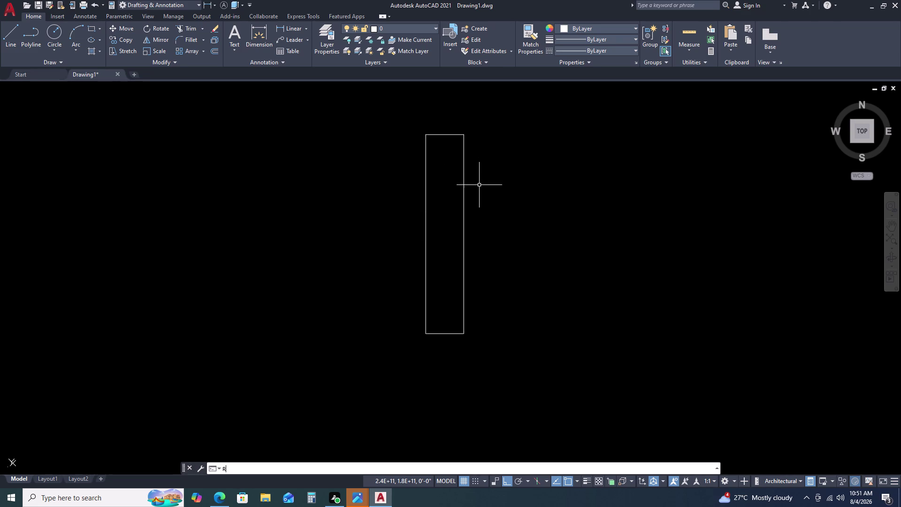
key(c)
key(space)
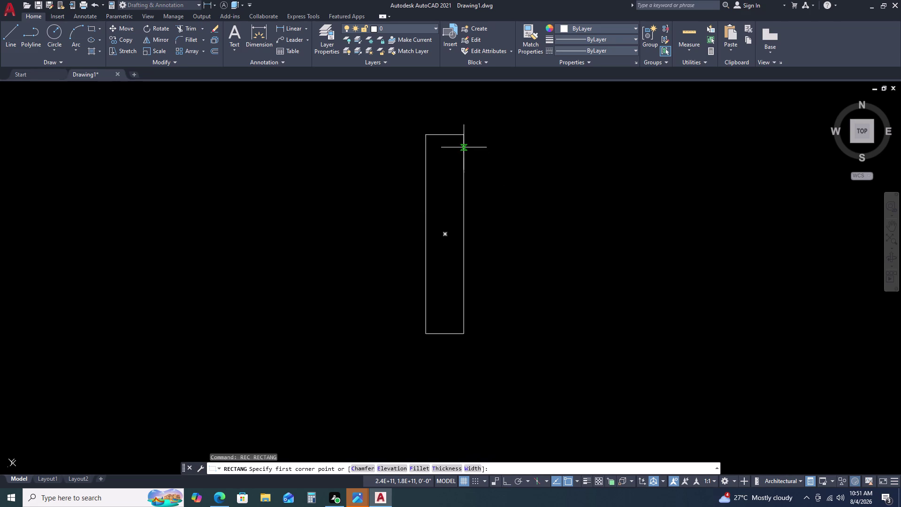
click(463, 137)
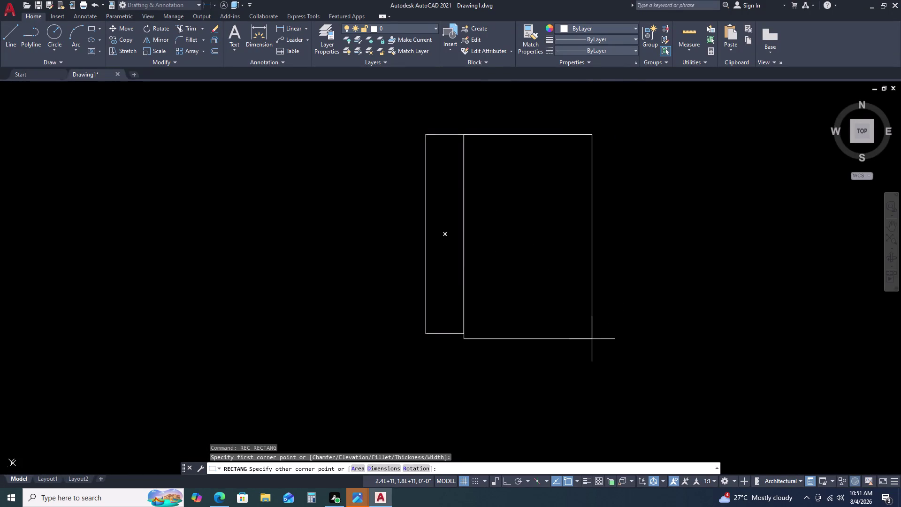
key(6)
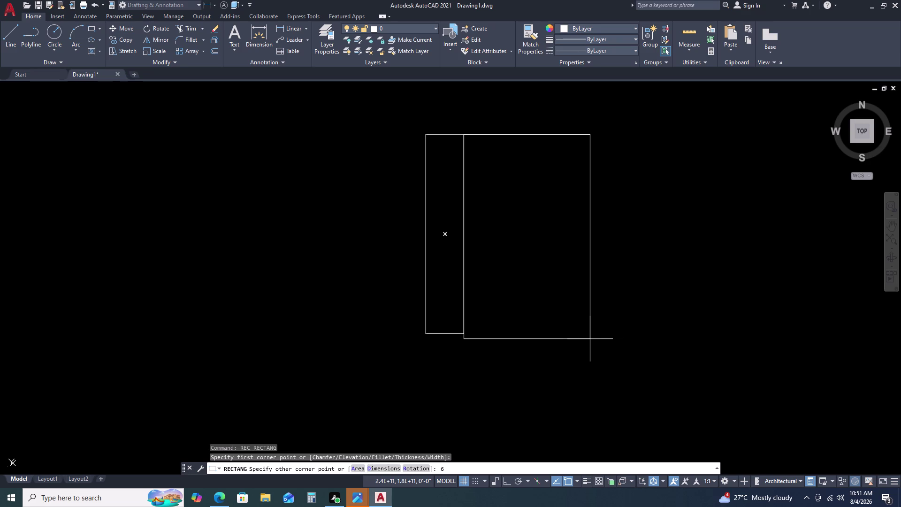
key(BackSpace)
text(D)
key(space)
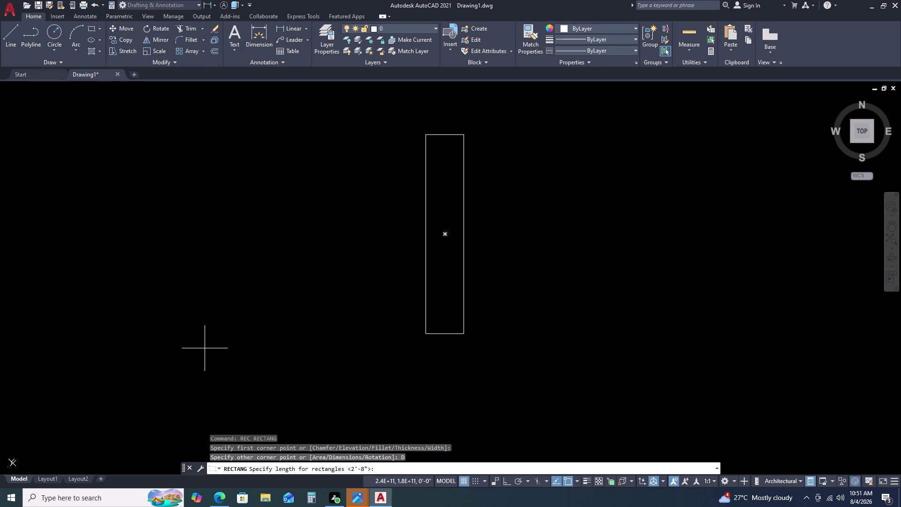
Enter a 6'3" length and 10'3" width, placing the rectangle to the right.
key(6)
key(apostrophe)
key(3)
key(Return)
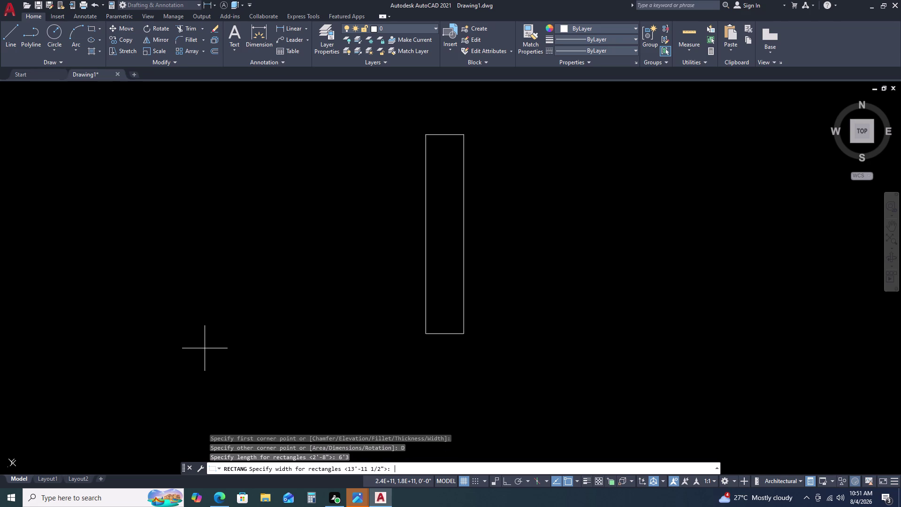
text(10')
key(3)
key(Return)
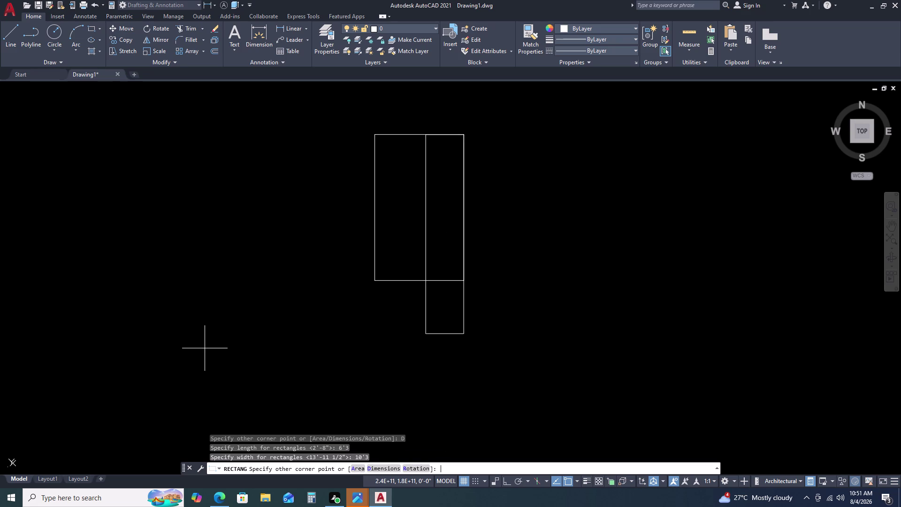
click(586, 287)
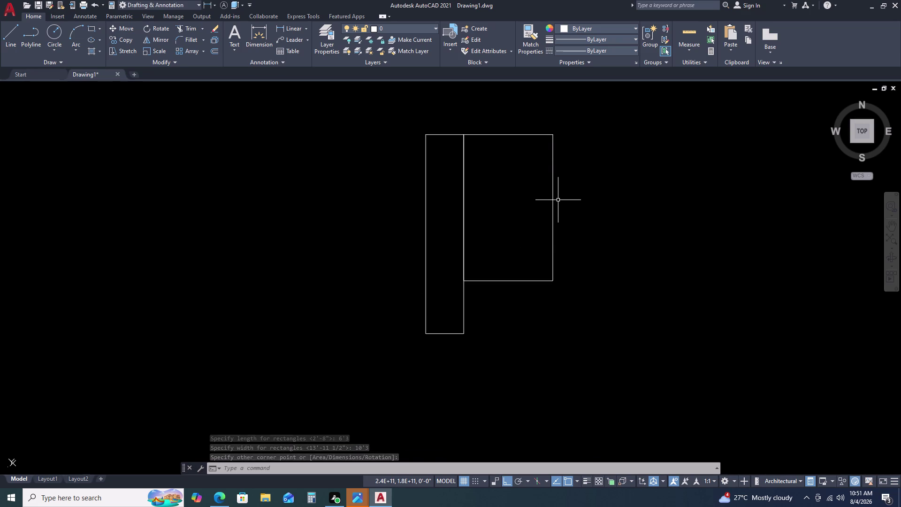
Start a rectangle (REC) at the second rectangle's top-right corner using the Dimensions option.
text(RE)
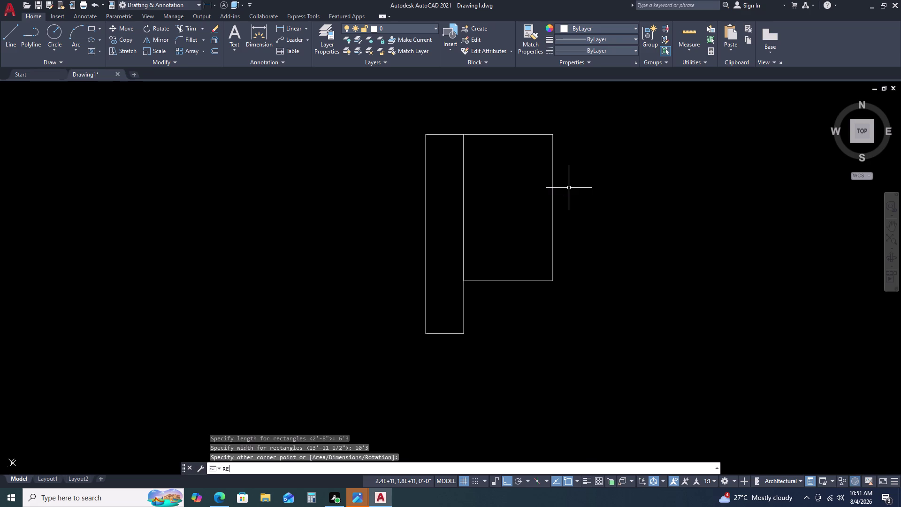
text(C)
key(space)
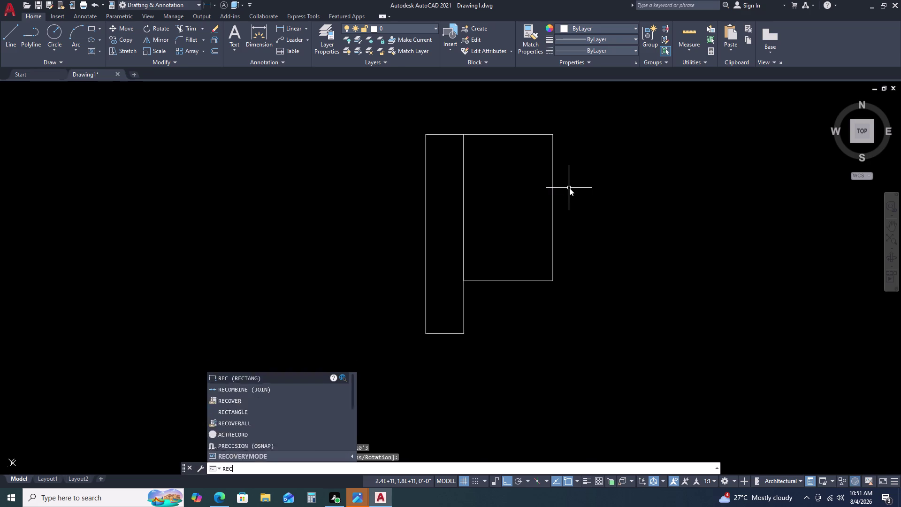
double_click(552, 136)
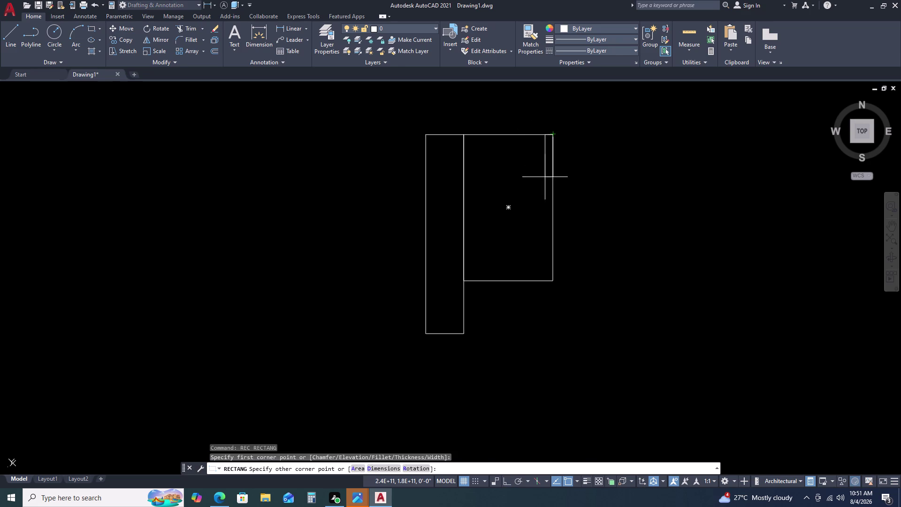
key(d)
key(space)
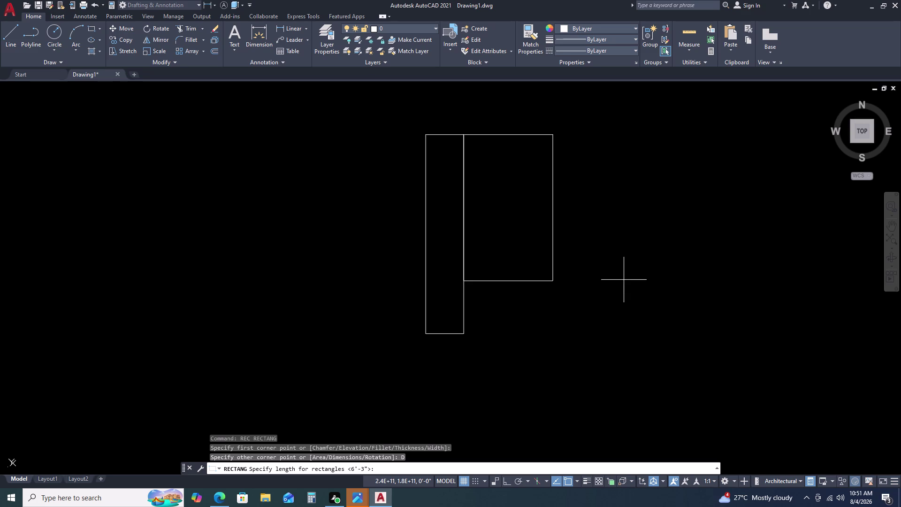
Enter 19'11" by 12'8.5", place it down-right, and recentre the view.
text(19)
key(apostrophe)
text(11)
key(Return)
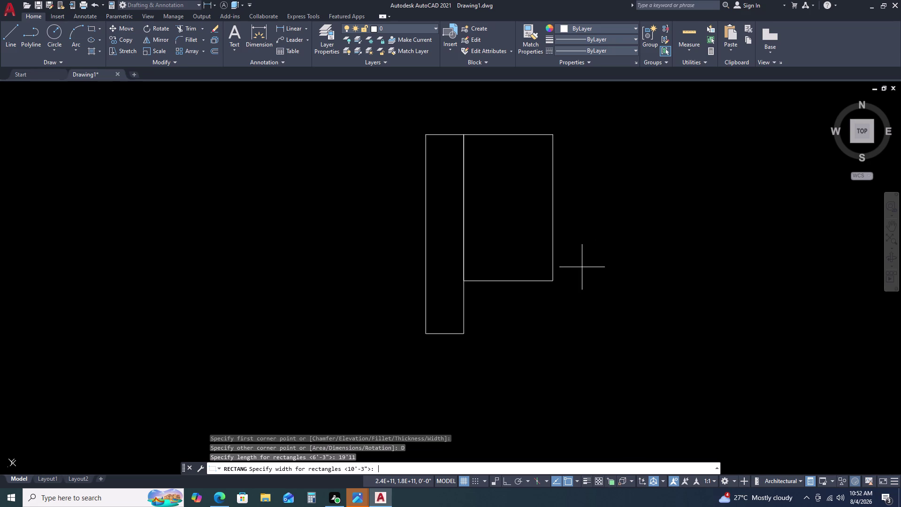
key(1)
key(2)
key(apostrophe)
text(8.5)
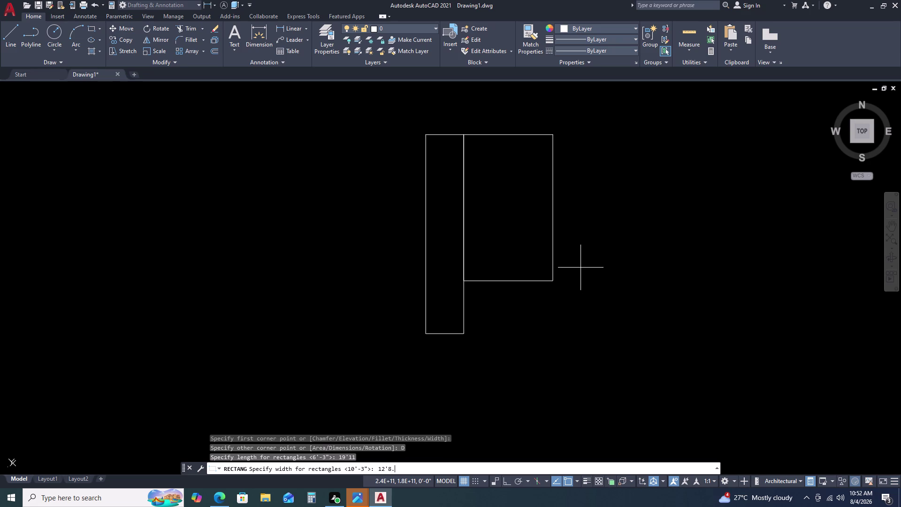
key(Return)
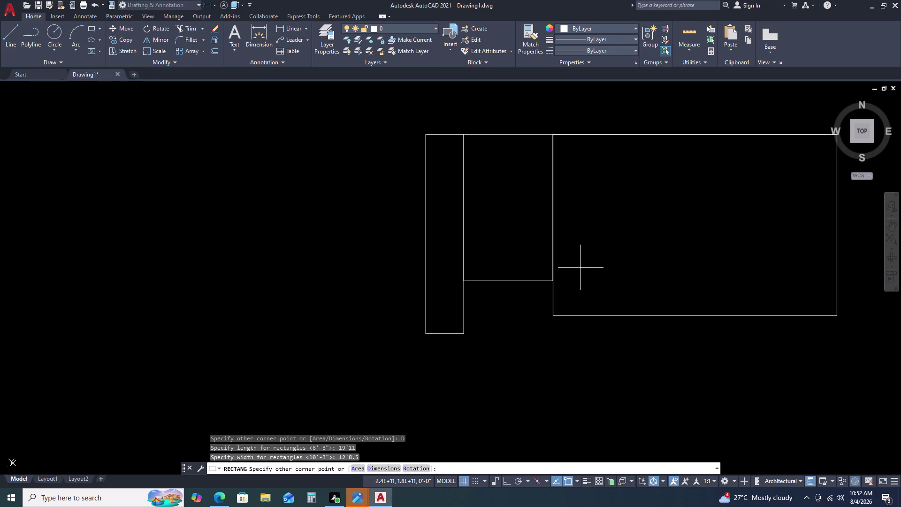
click(610, 251)
scroll(down, 3)
middle_drag(631, 247, 509, 251)
middle_drag(504, 252, 494, 255)
middle_click(492, 256)
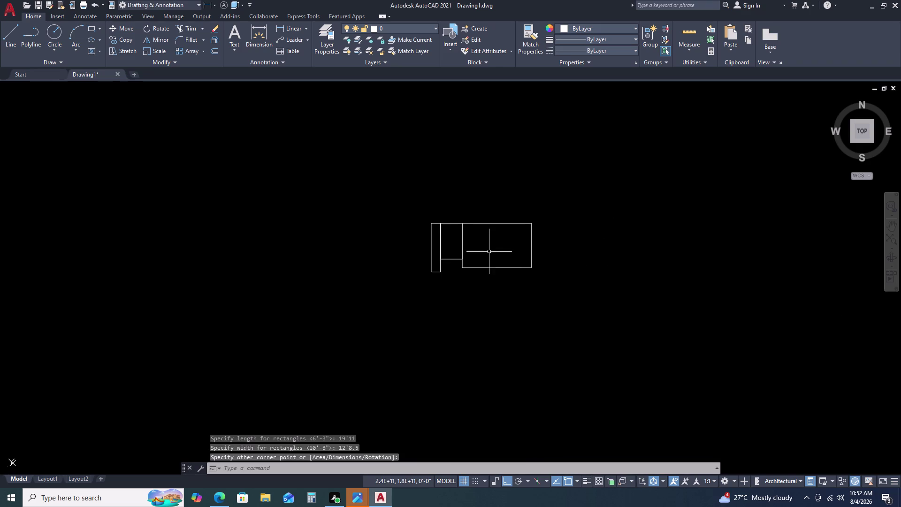
Start a rectangle at the third rectangle's top-right corner using the Dimensions option.
scroll(up, 3)
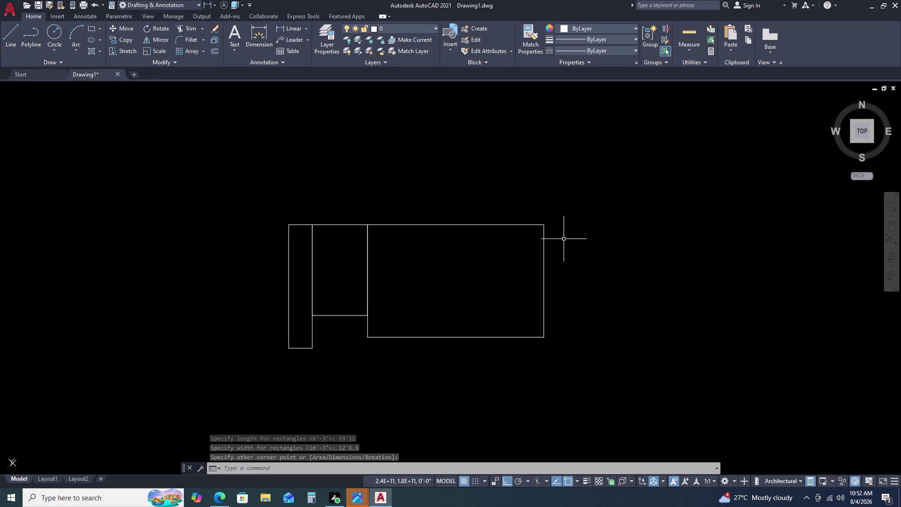
key(r)
text(EC)
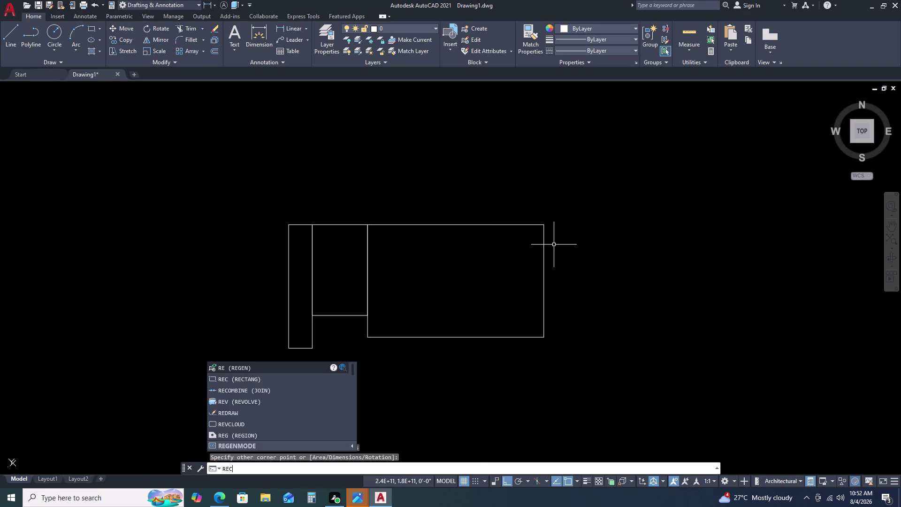
key(space)
click(545, 224)
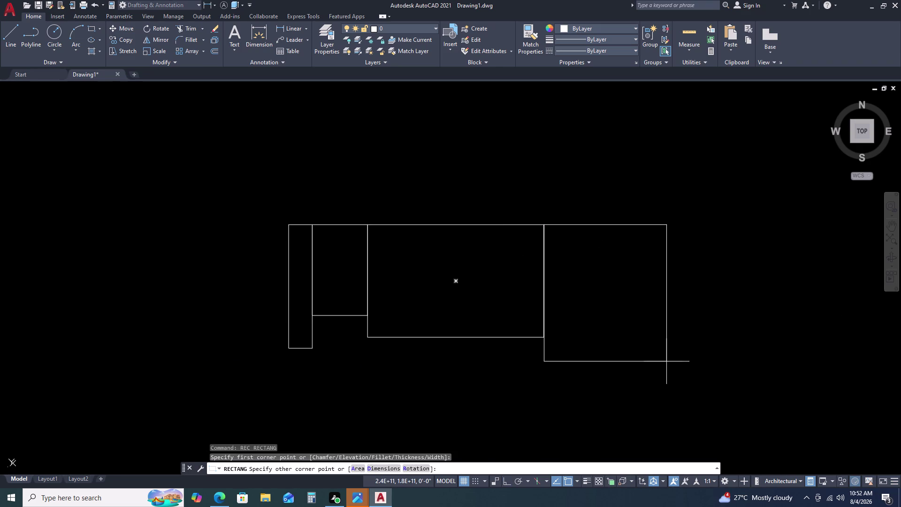
text(D)
key(space)
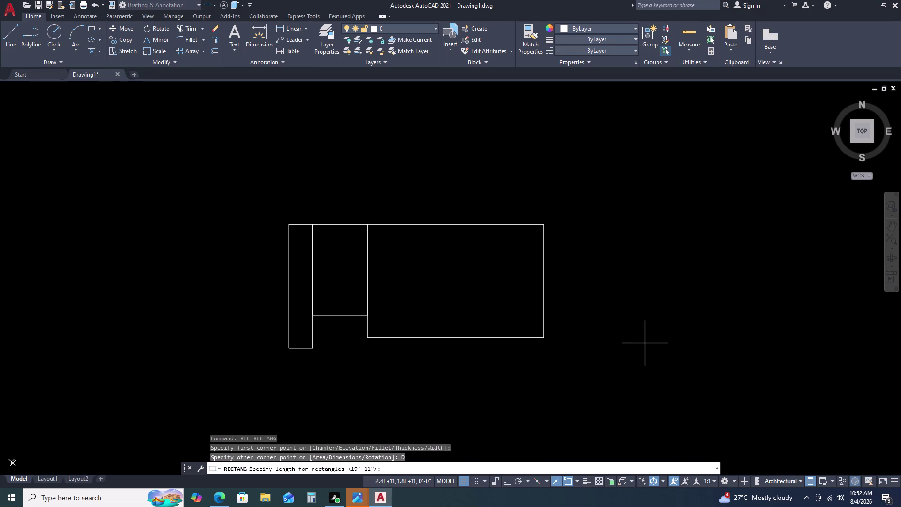
Enter 21'11.5" length and 11'10" width, placing the rectangle down-right.
text(2)
text(1)
key(apostrophe)
text(11)
text(.5)
key(Return)
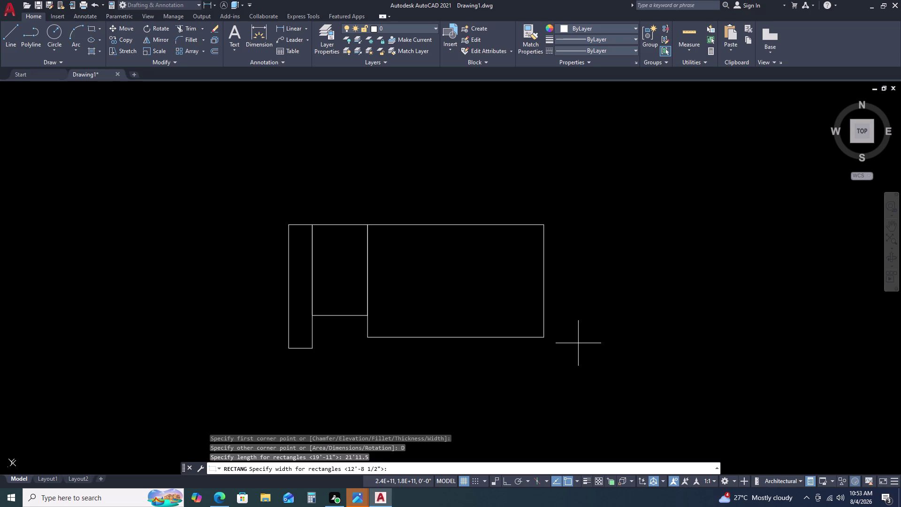
text(11)
text('1)
key(0)
key(Return)
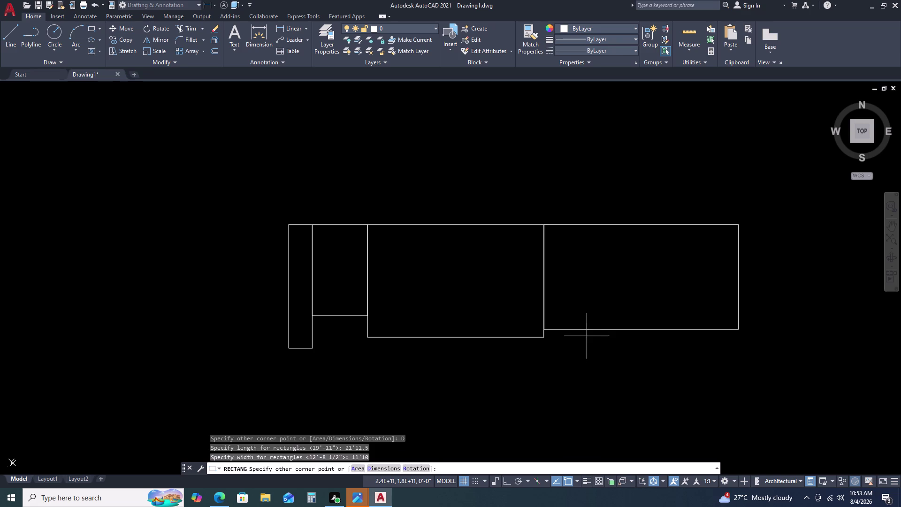
click(619, 294)
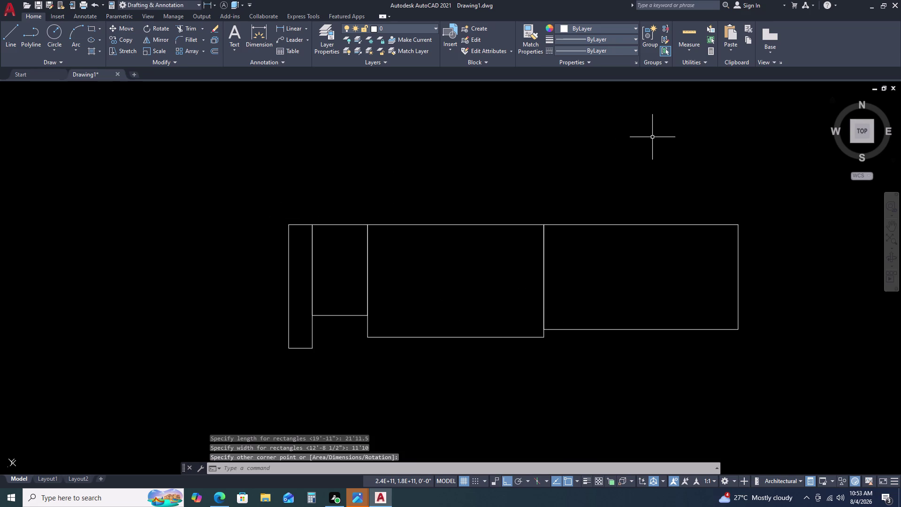
key(d)
text(LI)
key(space)
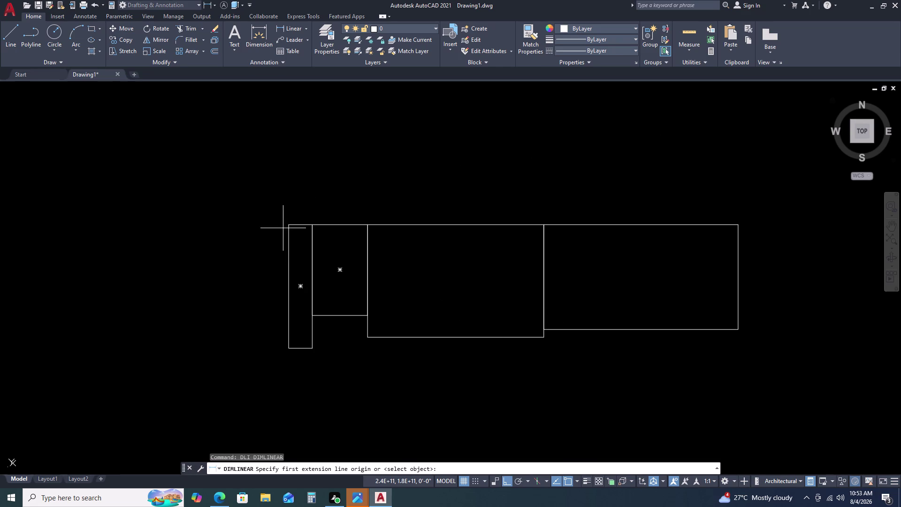
click(288, 223)
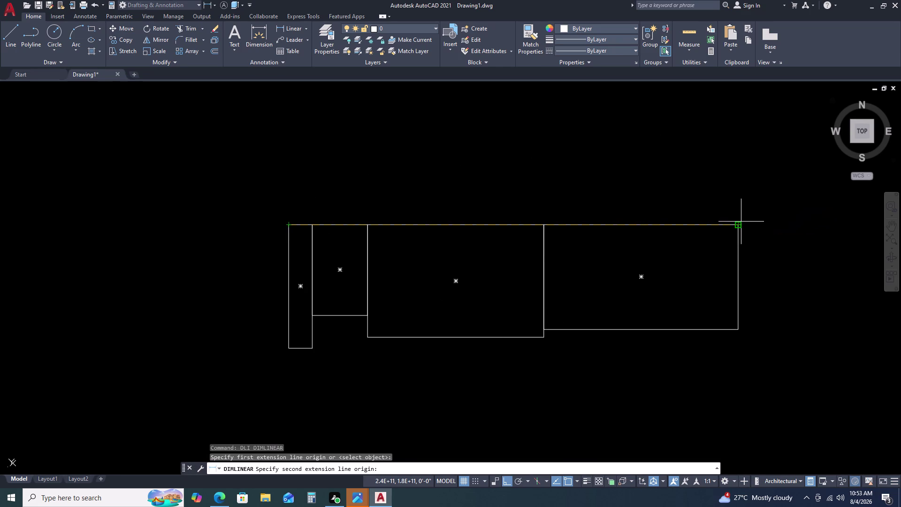
click(739, 225)
key(Escape)
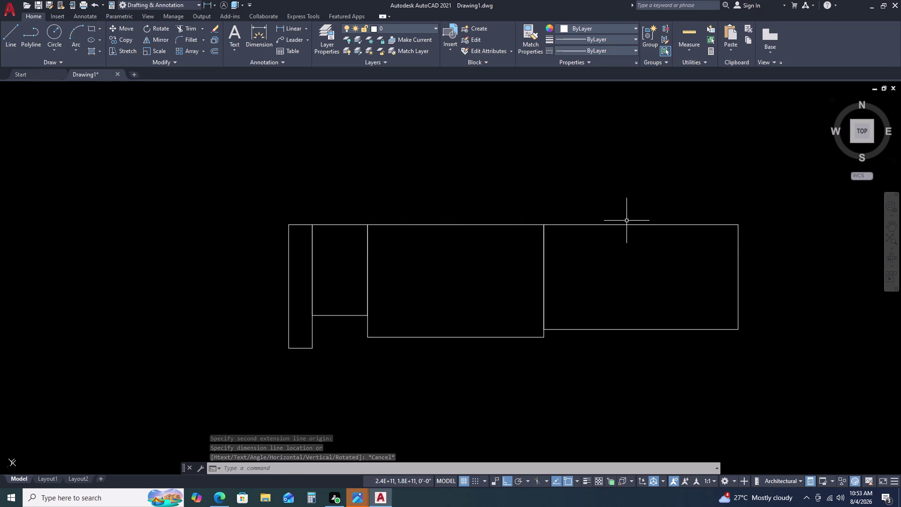
click(687, 50)
click(695, 67)
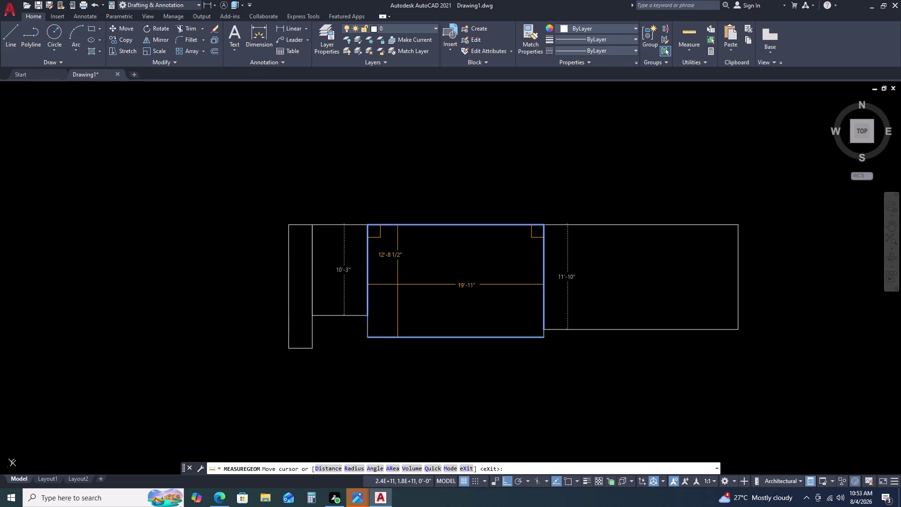
key(Escape)
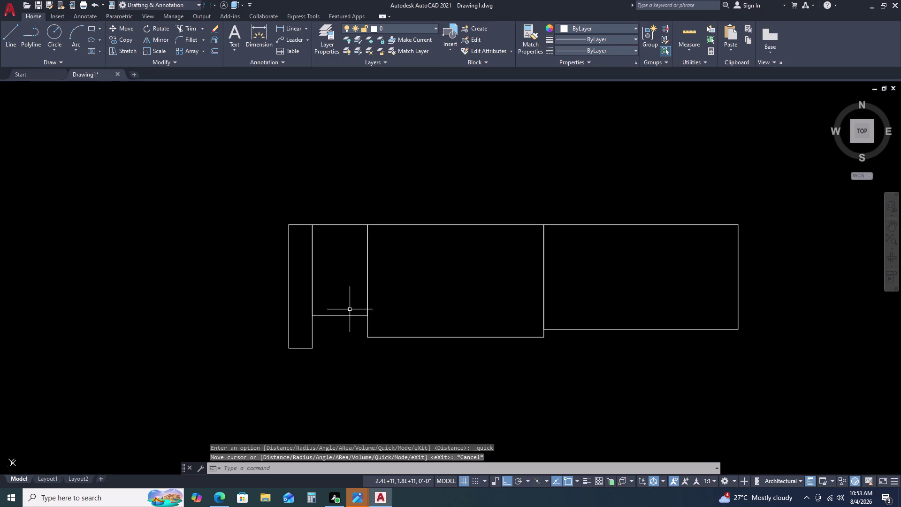
Move the two left rectangles from their shared top corner onto the third rectangle's top-left corner.
click(346, 232)
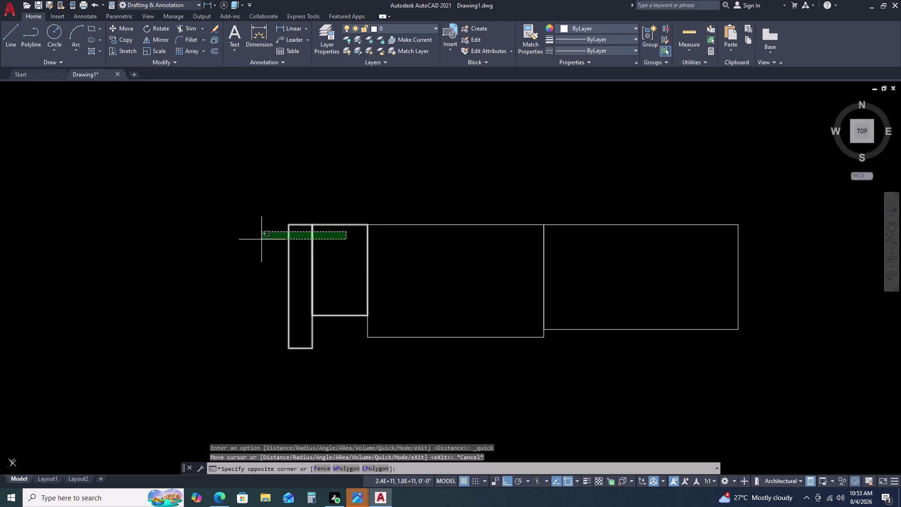
click(239, 247)
text(M)
key(space)
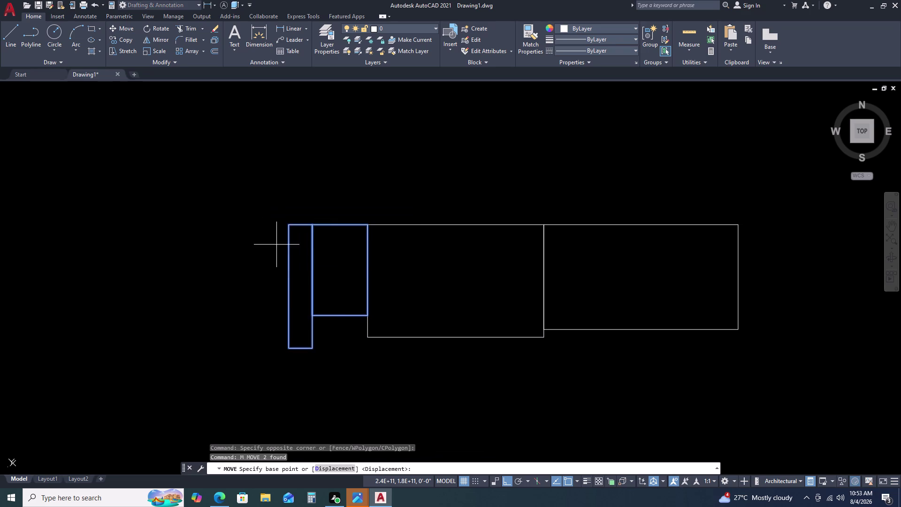
click(310, 224)
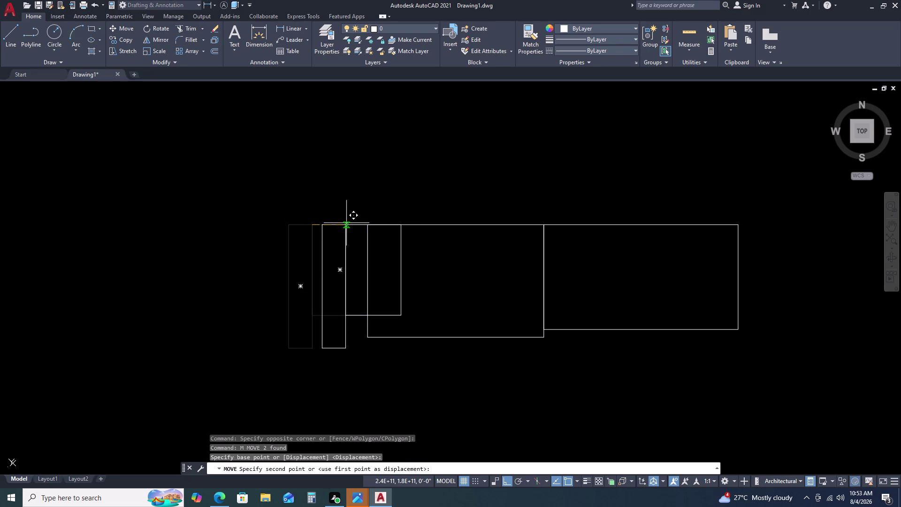
click(368, 223)
key(Escape)
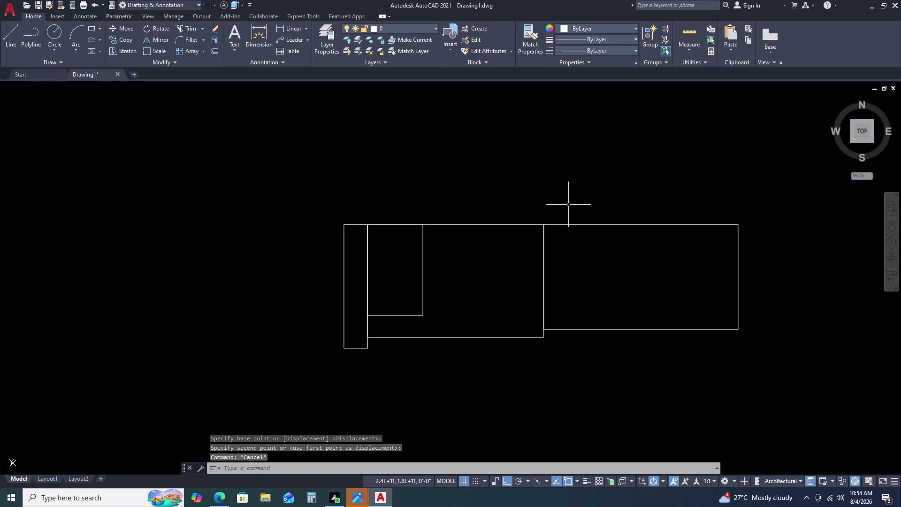
Check the rectangles with the Quick measure tool.
click(693, 44)
click(693, 63)
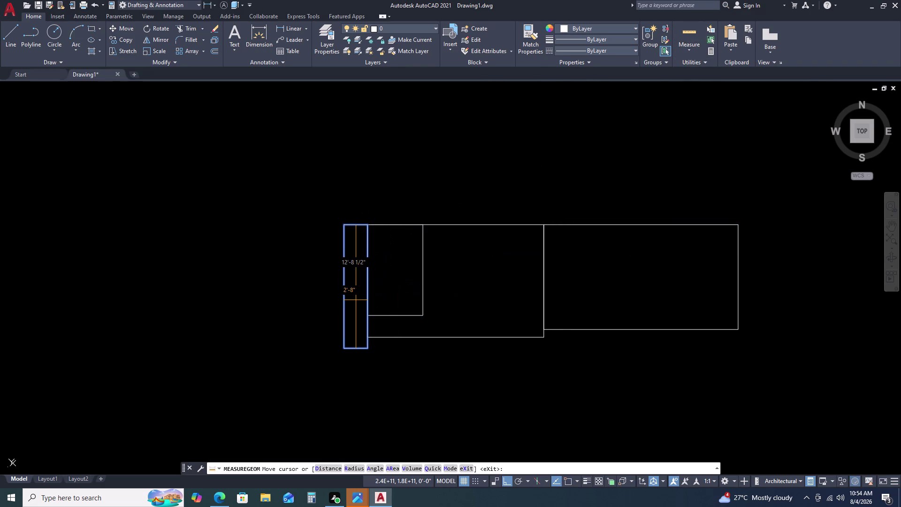
key(Escape)
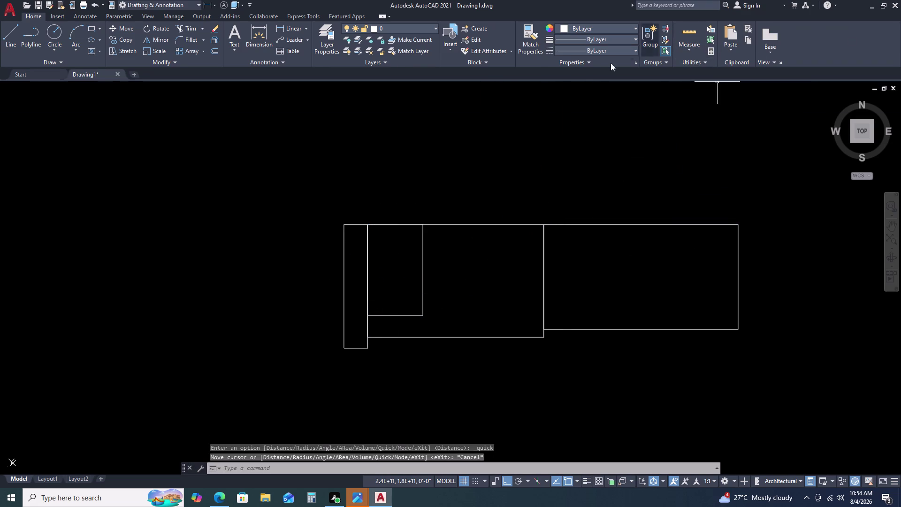
Start a linear dimension from the outline's top-left corner to its top-right corner.
click(291, 25)
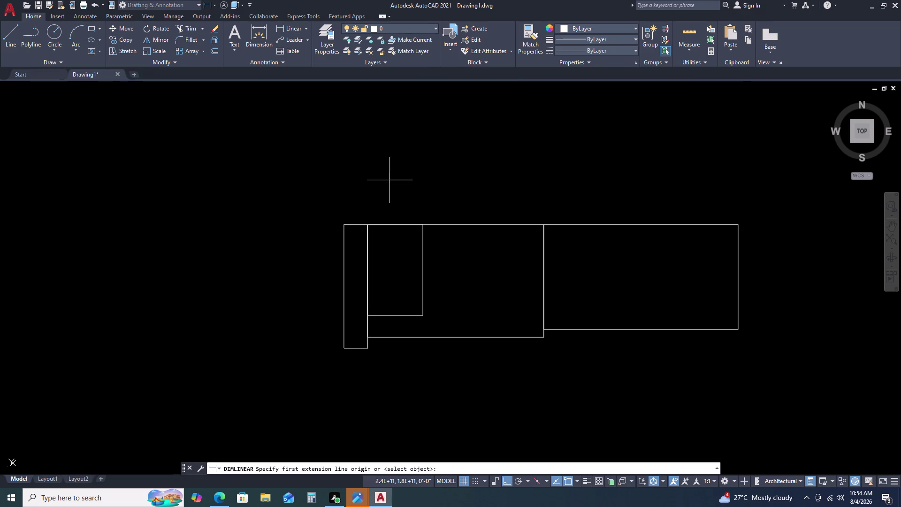
click(343, 225)
click(736, 226)
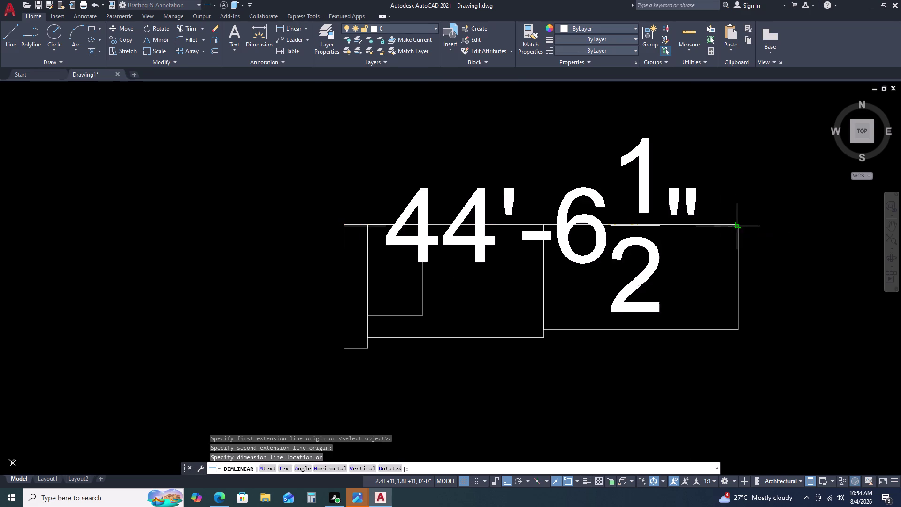